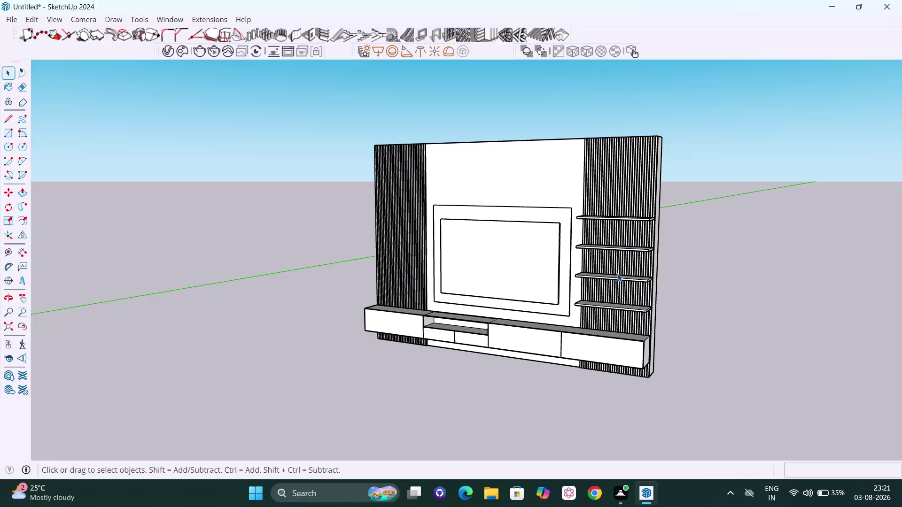
Navigate to the TV frame, select it, and show it alone with Isolate/Reveal.
scroll(up, 3)
scroll(up, 3)
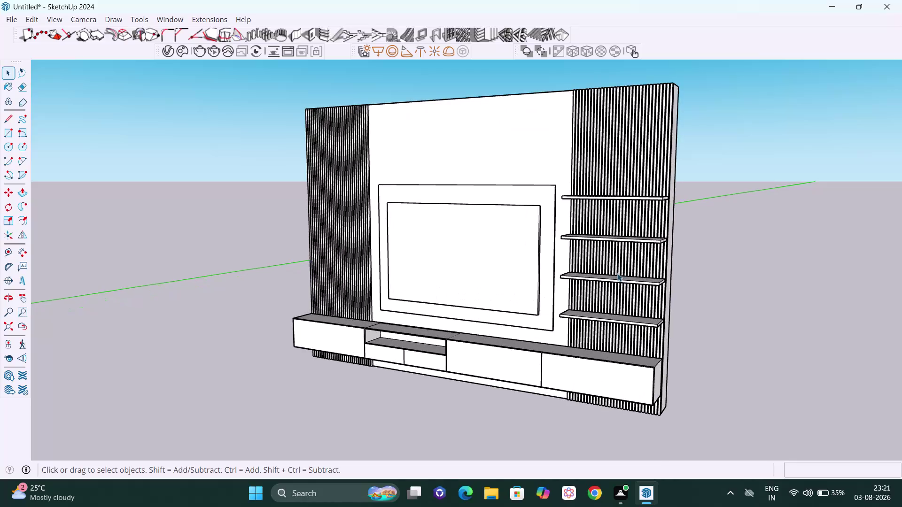
scroll(down, 3)
scroll(down, 3)
middle_drag(634, 286, 600, 292)
scroll(down, 3)
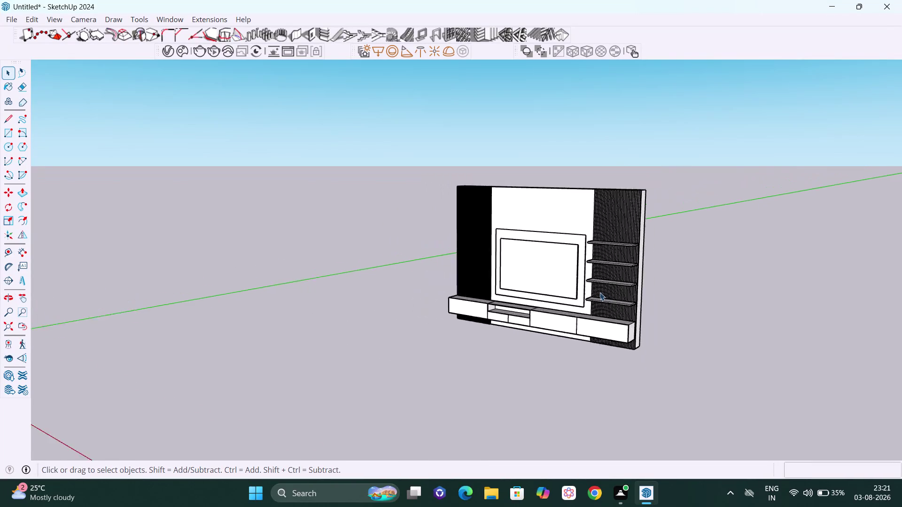
scroll(down, 3)
middle_drag(615, 337, 650, 342)
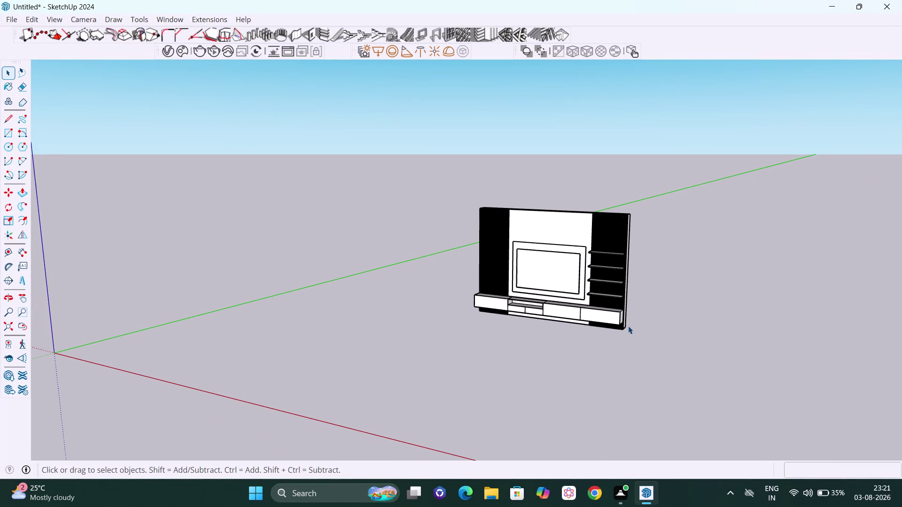
scroll(up, 3)
scroll(up, 3)
scroll(up, 3)
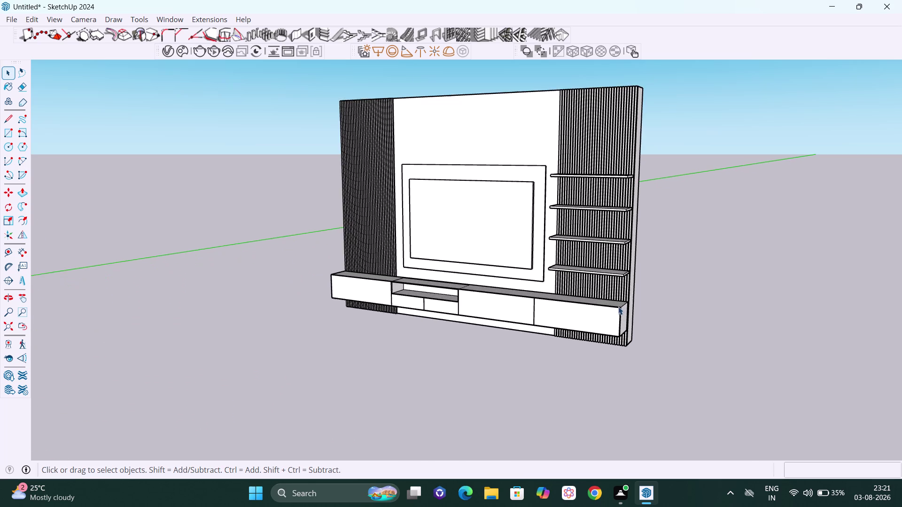
scroll(up, 3)
middle_drag(616, 308, 522, 266)
scroll(down, 3)
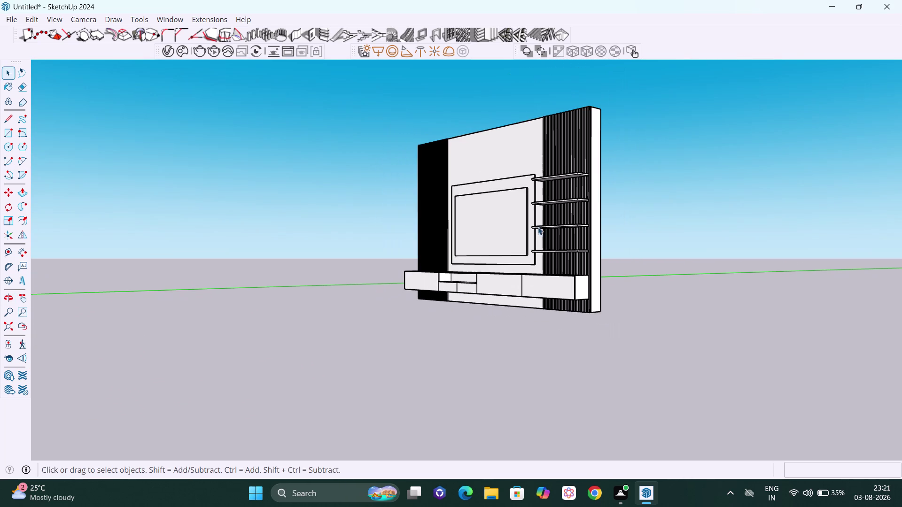
key(h)
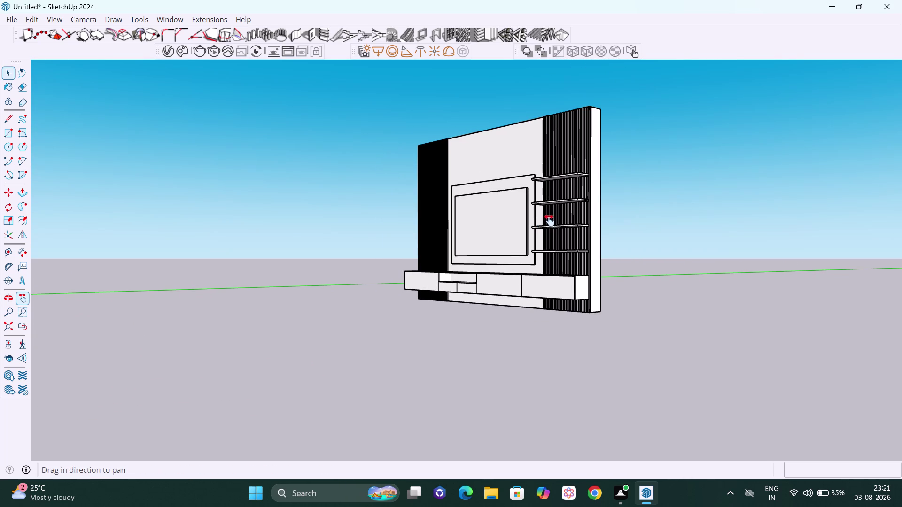
drag(549, 219, 588, 269)
scroll(up, 3)
scroll(up, 3)
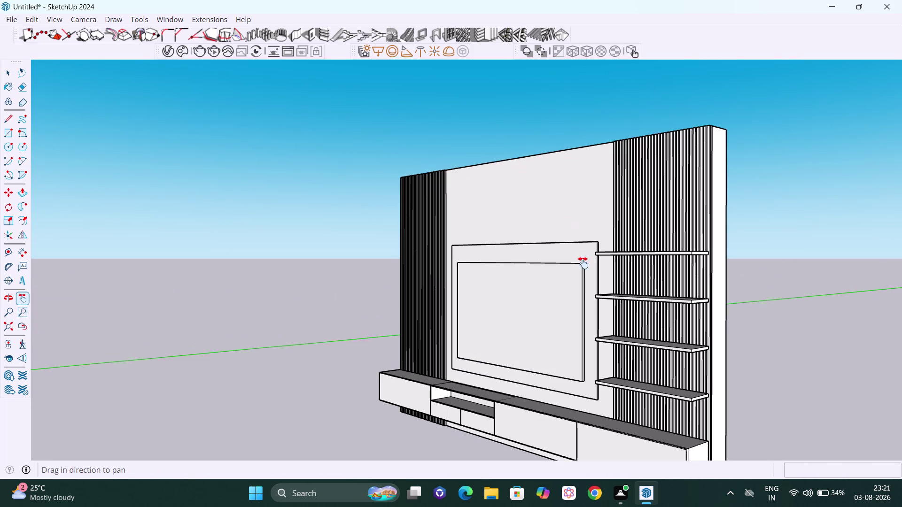
middle_drag(580, 264, 555, 261)
scroll(down, 3)
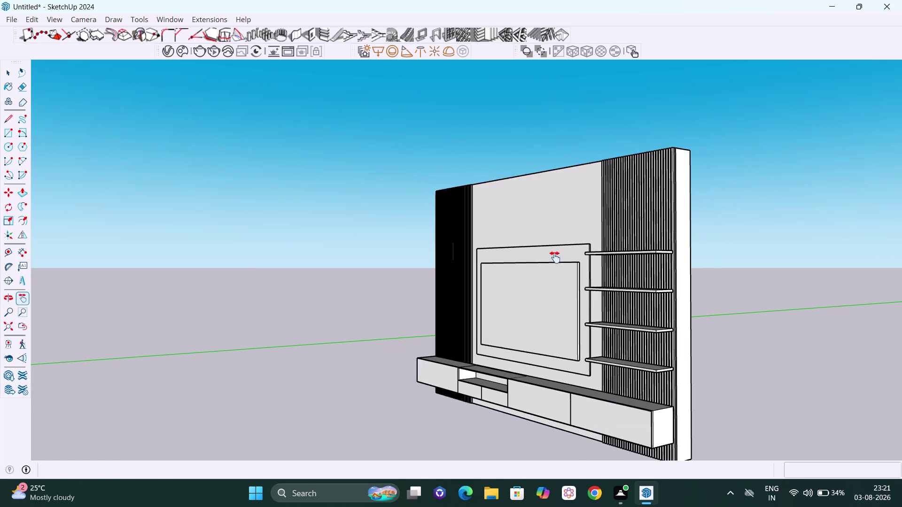
middle_drag(554, 258, 652, 318)
drag(521, 259, 634, 314)
scroll(up, 3)
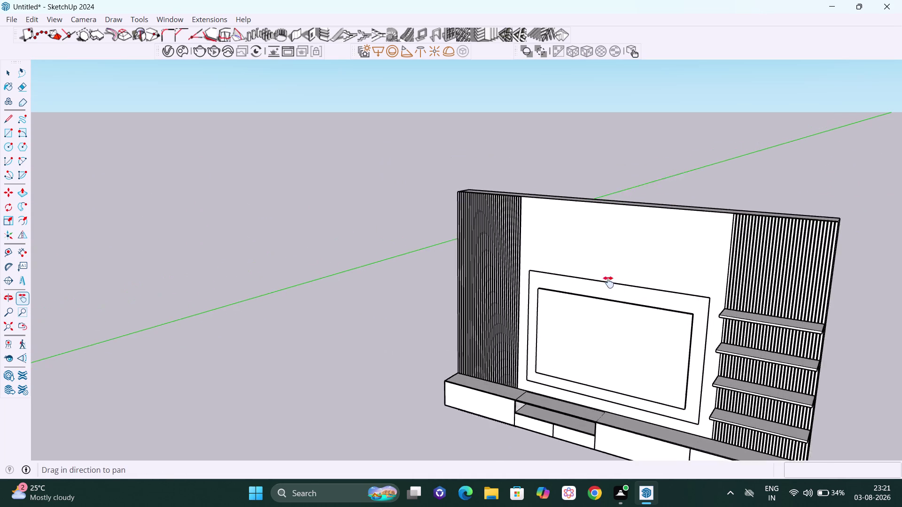
scroll(up, 3)
scroll(up, 3)
middle_drag(580, 288, 686, 336)
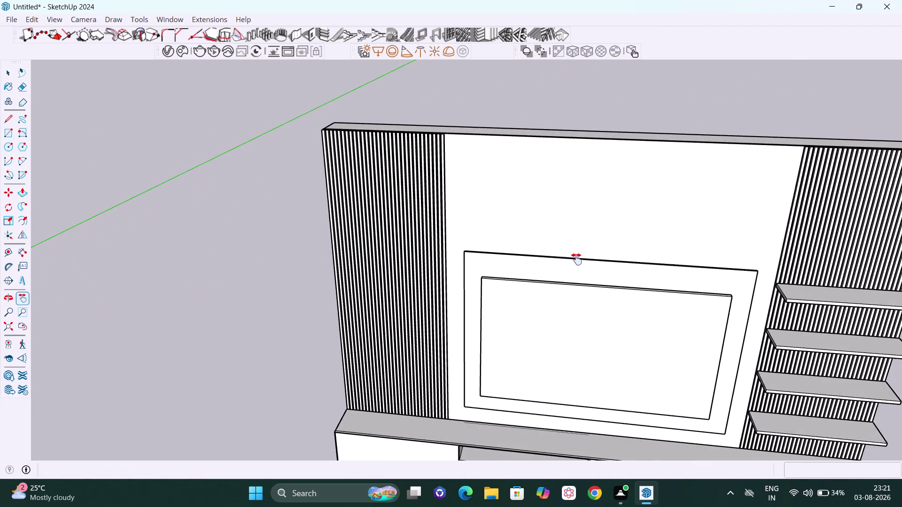
middle_drag(576, 259, 647, 328)
scroll(up, 3)
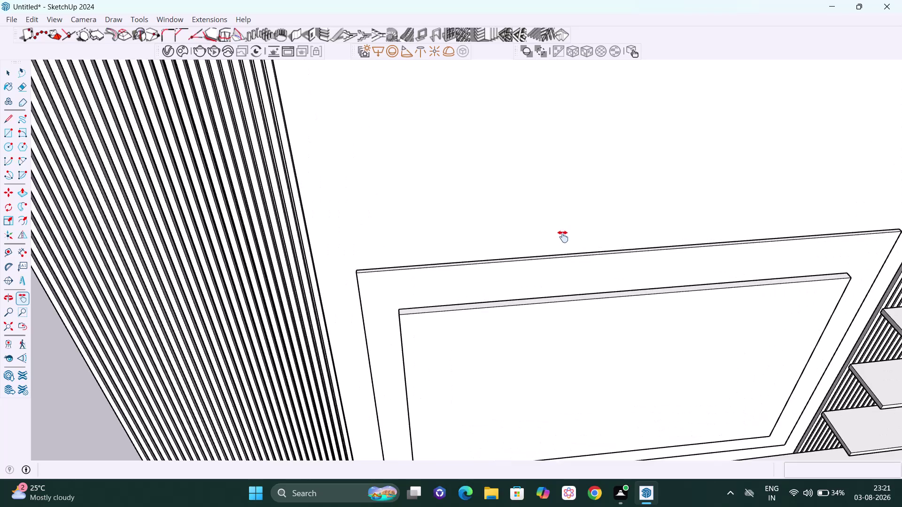
middle_drag(576, 245, 555, 284)
key(space)
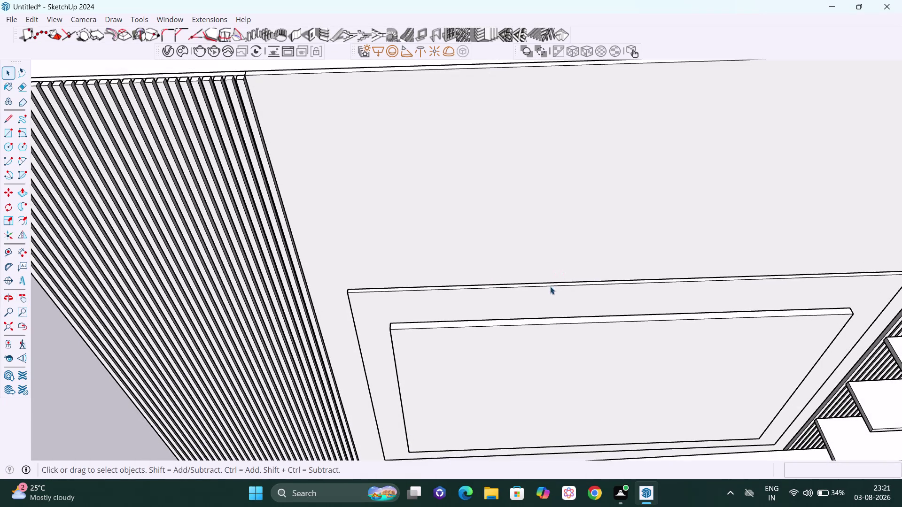
click(550, 287)
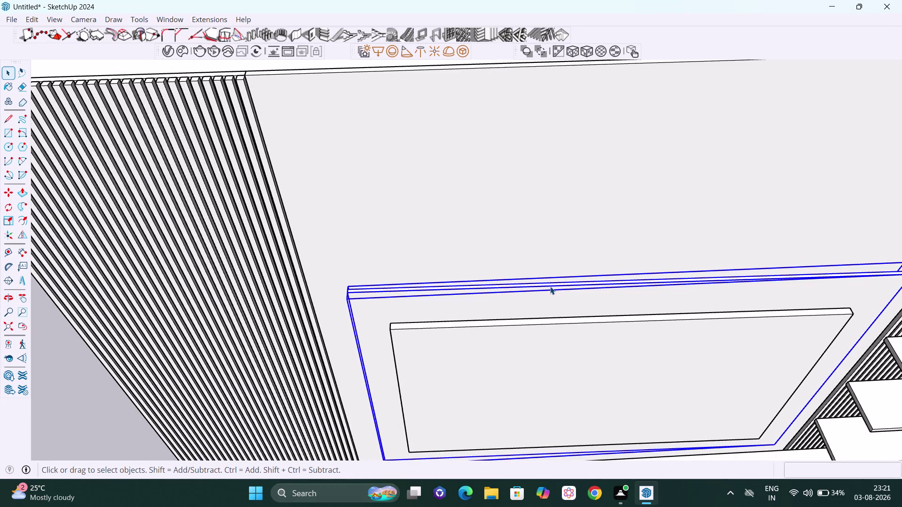
right_click(550, 286)
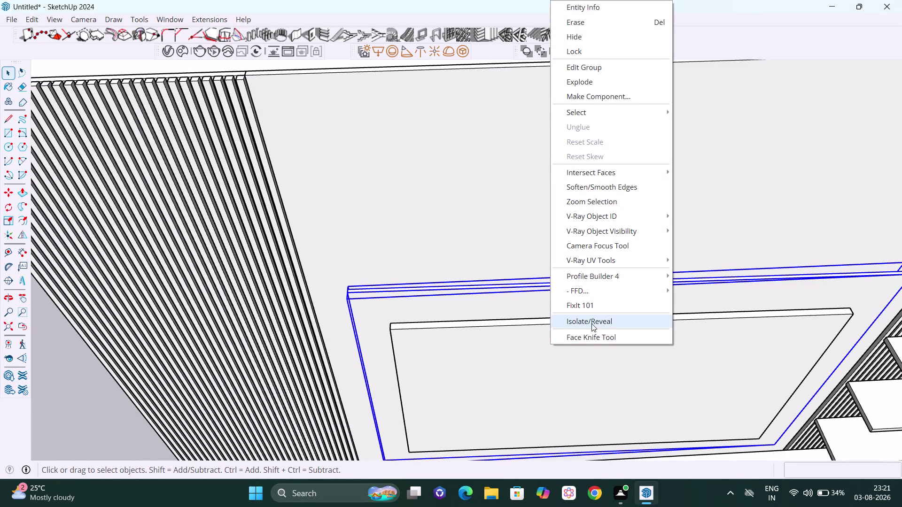
click(592, 323)
Orbit around the isolated frame's layered edges, undoing an accidental erase of the frame.
middle_drag(555, 301, 611, 319)
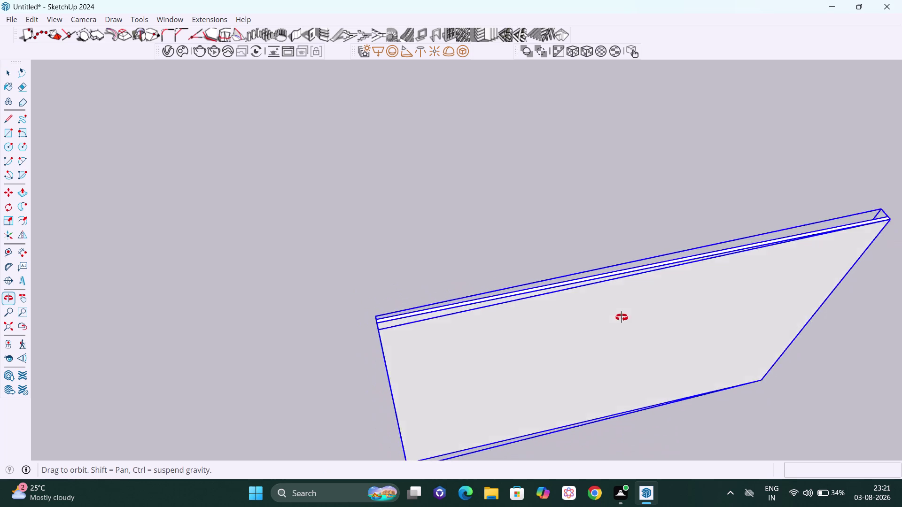
middle_drag(610, 319, 901, 287)
scroll(up, 3)
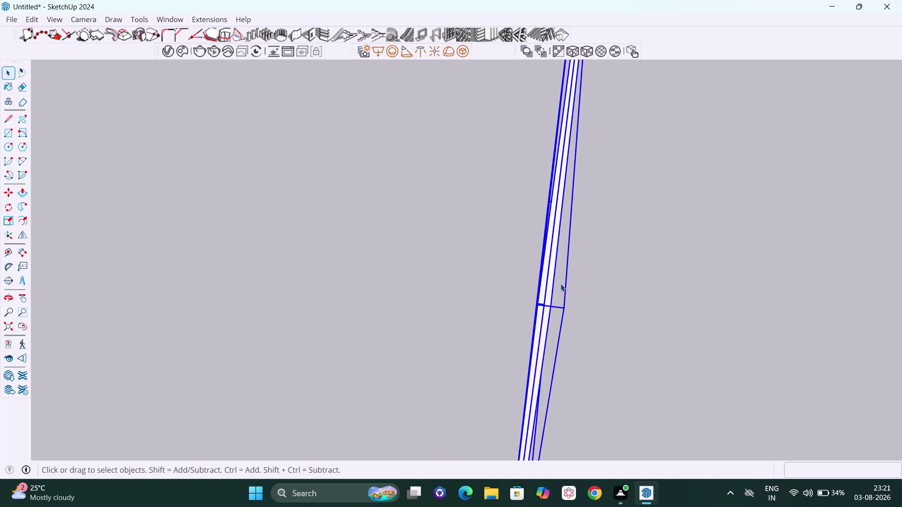
click(636, 295)
scroll(up, 3)
middle_drag(548, 316, 643, 305)
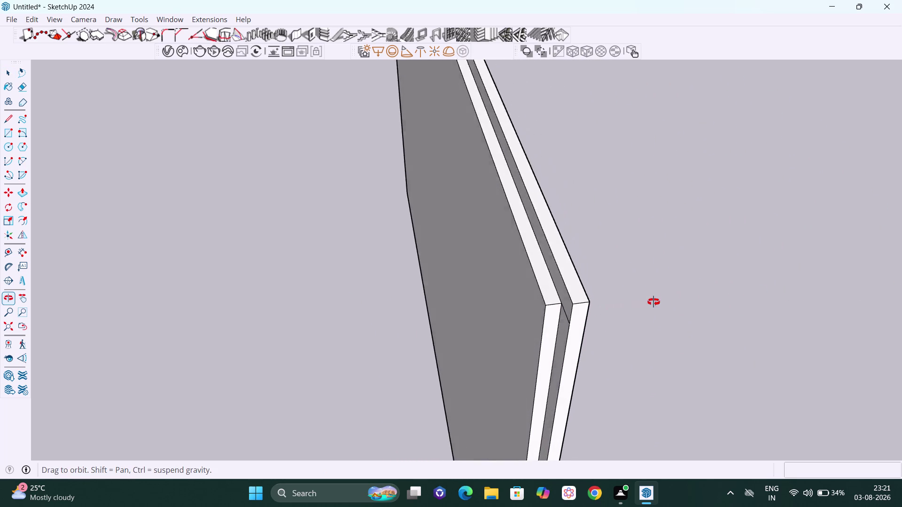
middle_drag(642, 305, 679, 297)
scroll(up, 3)
middle_drag(560, 314, 597, 297)
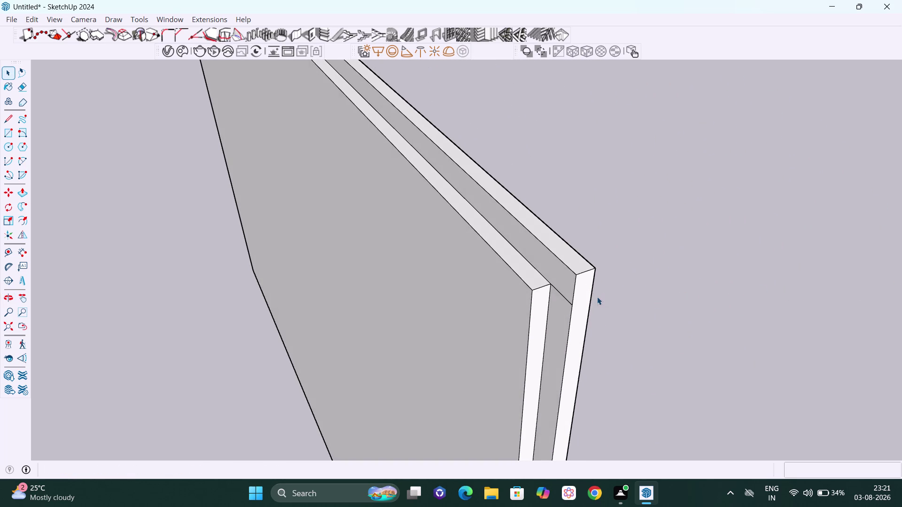
scroll(up, 3)
key(e)
drag(568, 296, 567, 301)
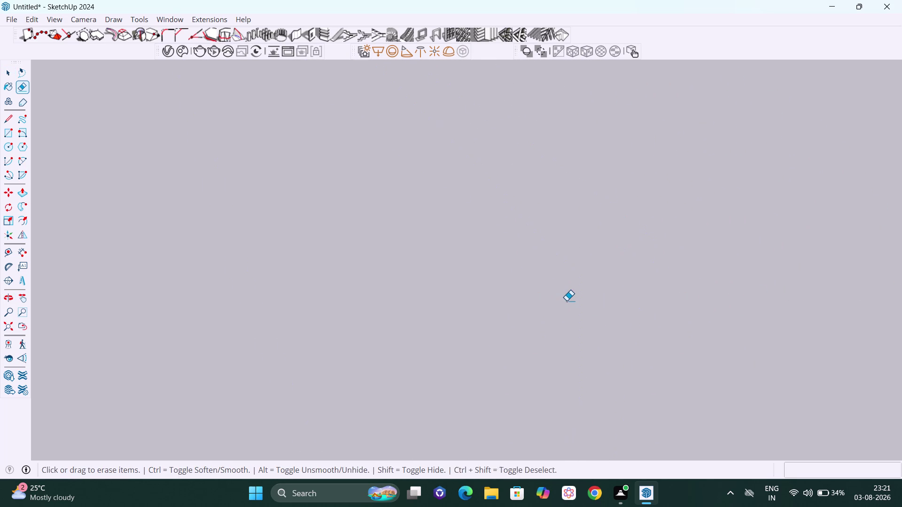
key(ctrl+z)
key(space)
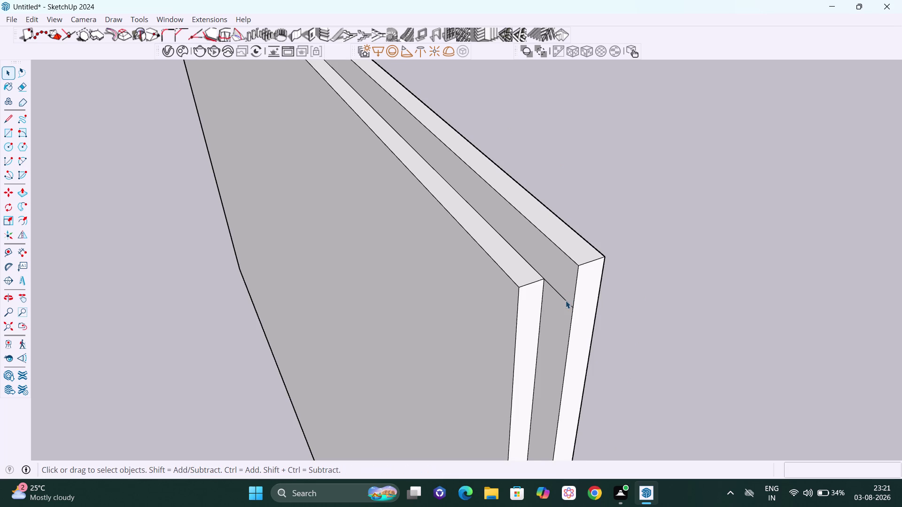
Open the TV frame group for editing and delete a selected edge.
click(565, 300)
double_click(566, 301)
click(566, 301)
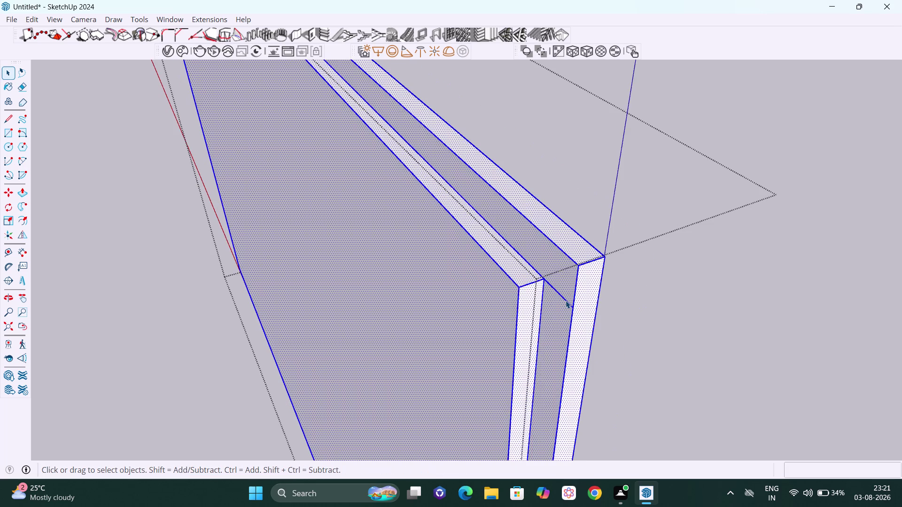
double_click(566, 300)
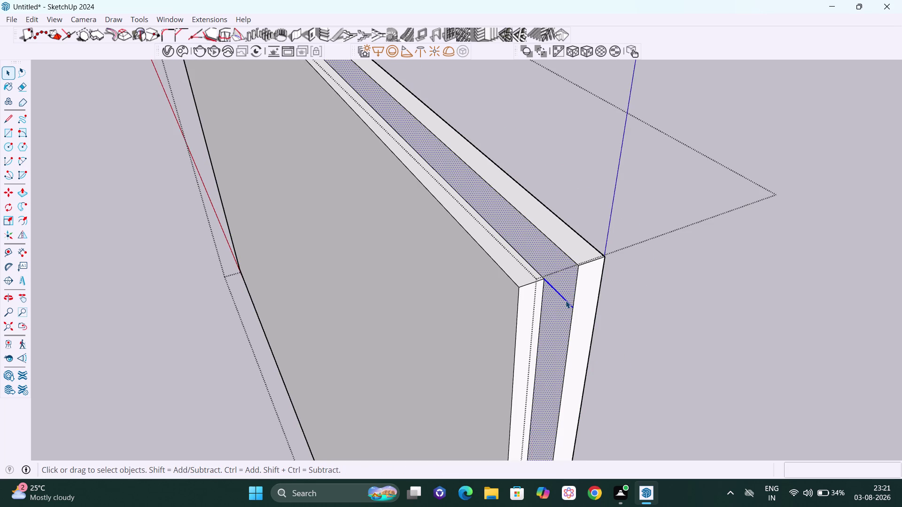
click(636, 299)
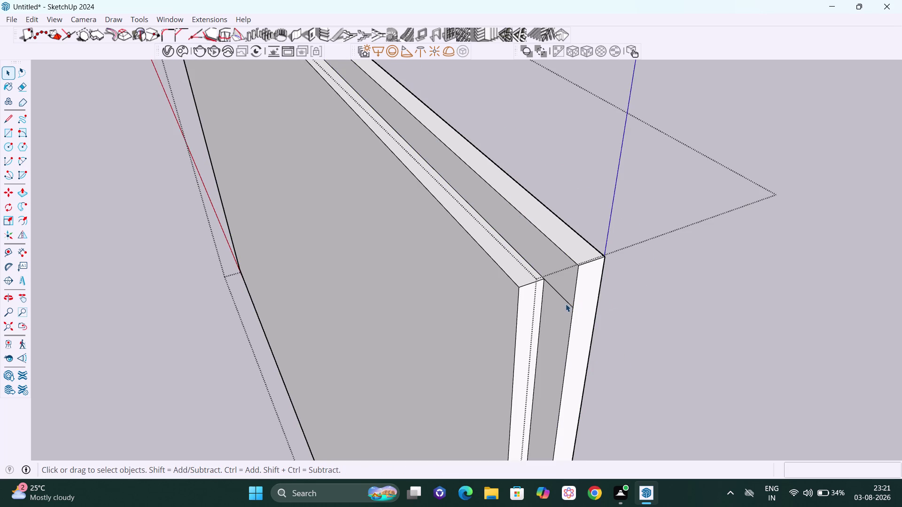
click(565, 301)
key(Delete)
Zoom in close on the frame's top-left corner.
scroll(down, 3)
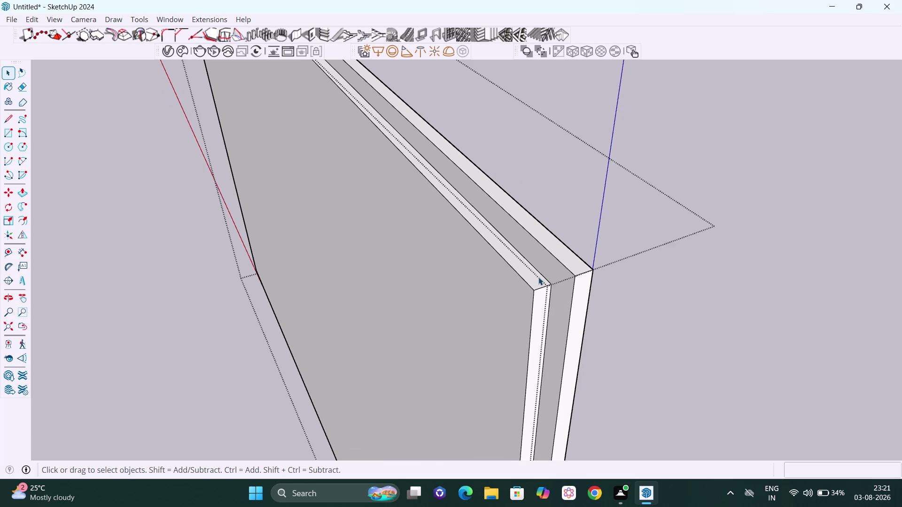
scroll(down, 3)
middle_drag(444, 300, 540, 248)
scroll(down, 3)
scroll(down, 3)
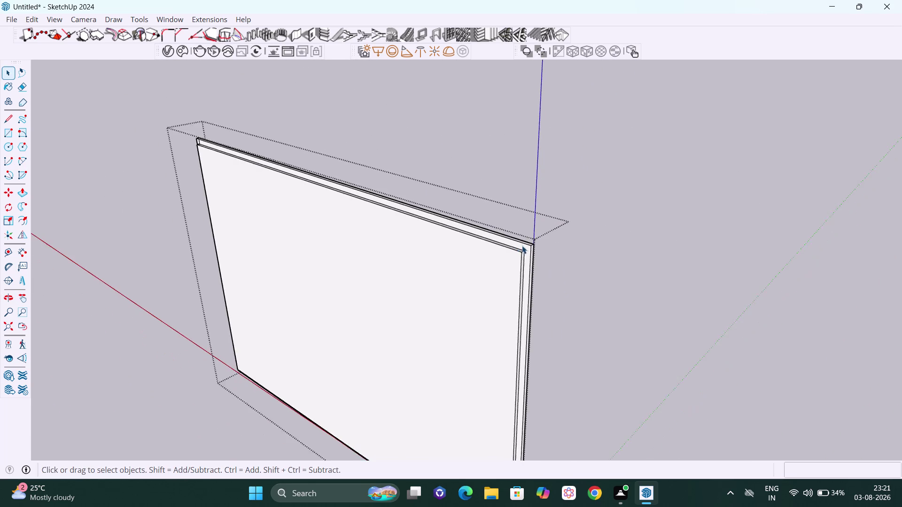
middle_drag(408, 277, 446, 276)
key(h)
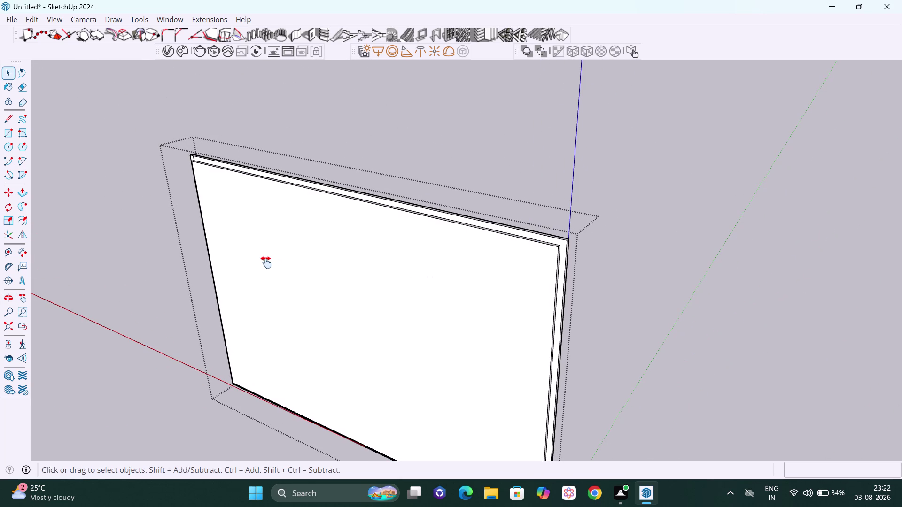
drag(264, 247, 462, 282)
scroll(up, 3)
scroll(up, 3)
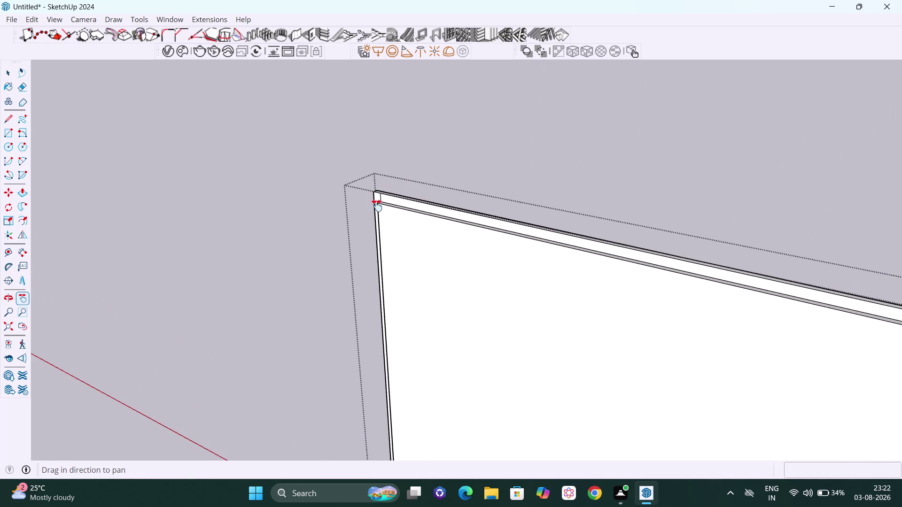
middle_drag(380, 212, 456, 213)
scroll(up, 3)
scroll(up, 3)
scroll(up, 3)
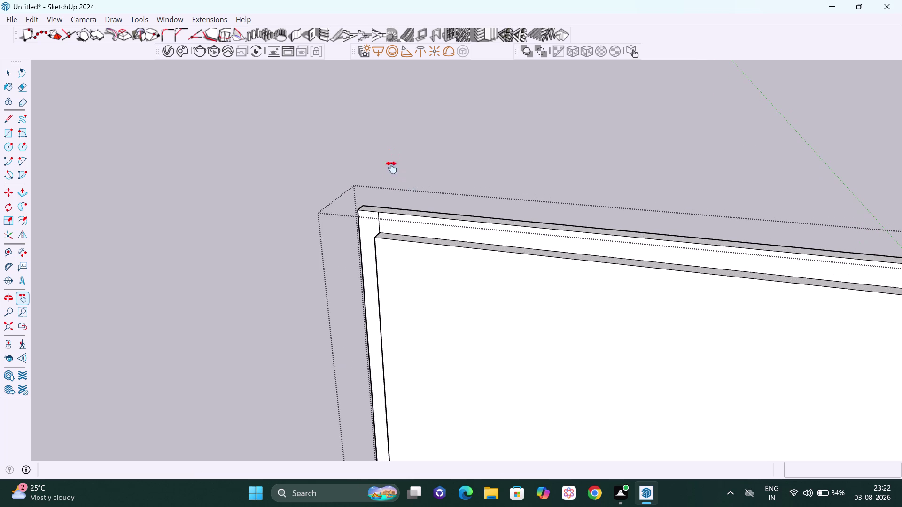
scroll(up, 3)
scroll(up, 3)
middle_drag(377, 233, 392, 233)
scroll(up, 3)
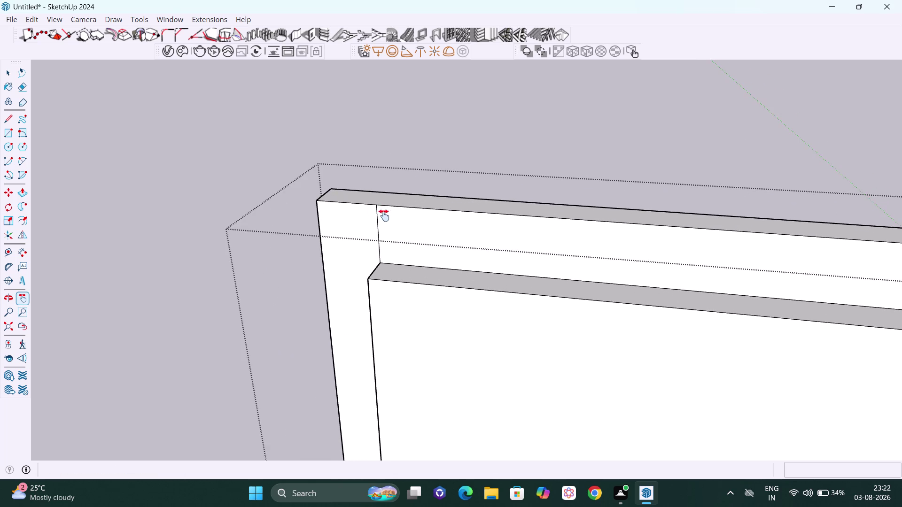
scroll(up, 3)
Delete the stray dividing edge at the frame's top-left corner.
key(Escape)
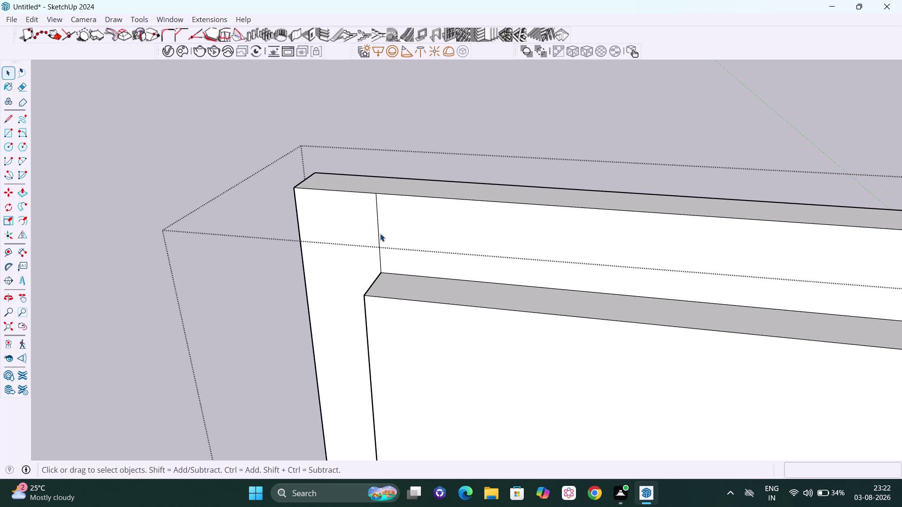
click(376, 229)
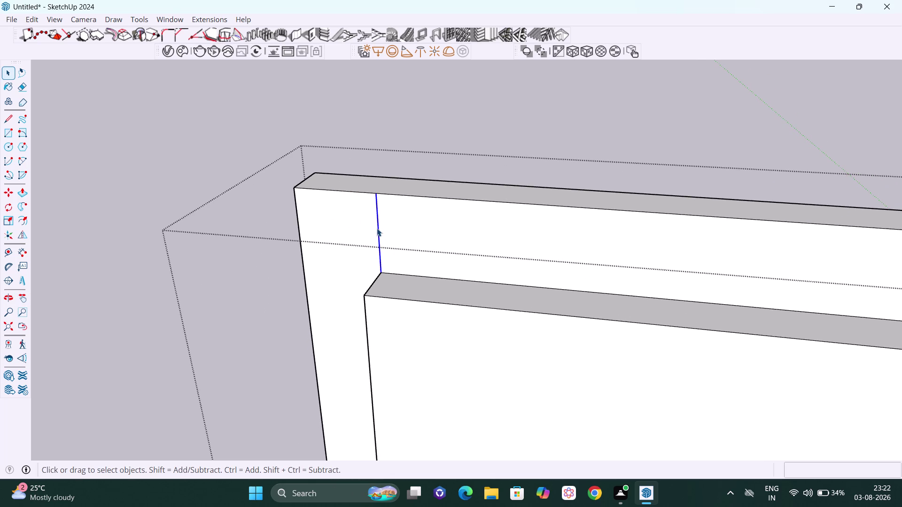
key(Delete)
scroll(down, 3)
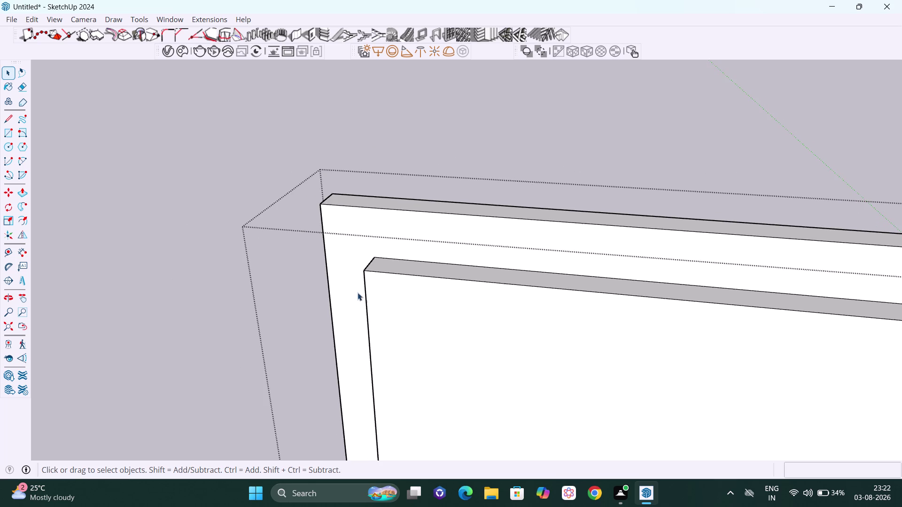
middle_drag(378, 313, 535, 245)
scroll(down, 3)
scroll(down, 3)
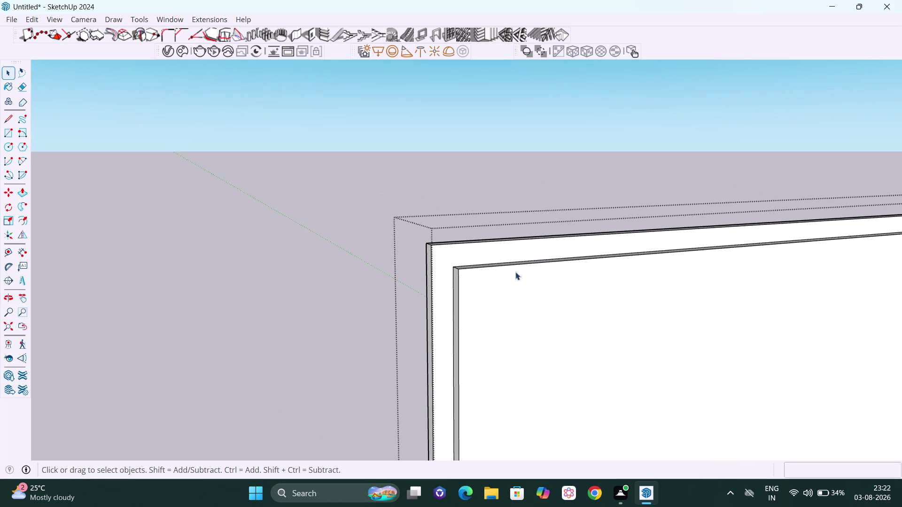
Pan down to the bottom-left corner and delete its stray edge.
key(h)
drag(552, 372, 471, 180)
scroll(down, 3)
drag(480, 329, 413, 106)
scroll(down, 3)
drag(434, 363, 409, 175)
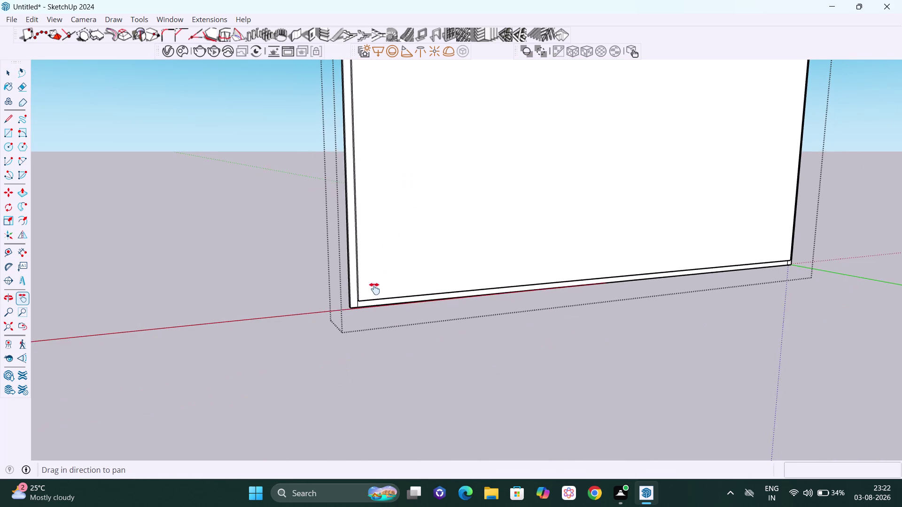
scroll(up, 3)
scroll(up, 3)
middle_drag(366, 306, 348, 284)
scroll(up, 3)
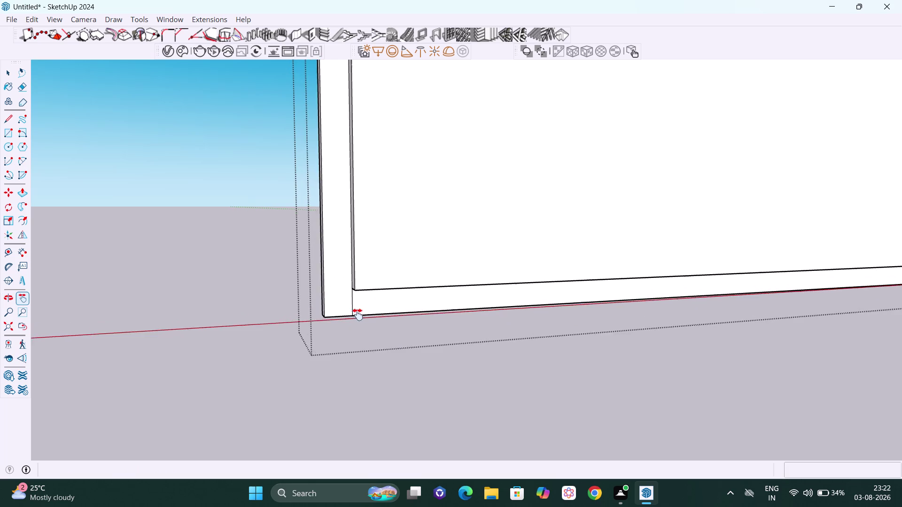
scroll(up, 3)
scroll(up, 3)
middle_drag(357, 326, 383, 327)
scroll(up, 3)
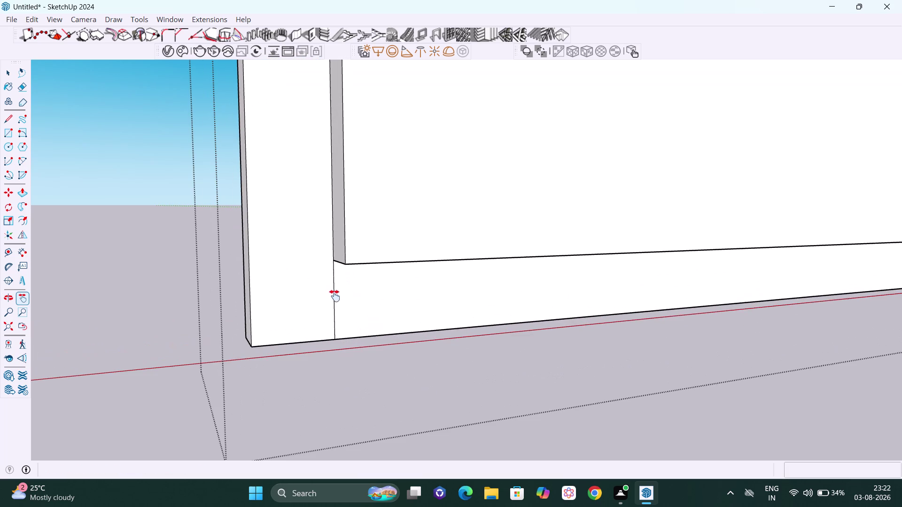
key(Escape)
click(334, 300)
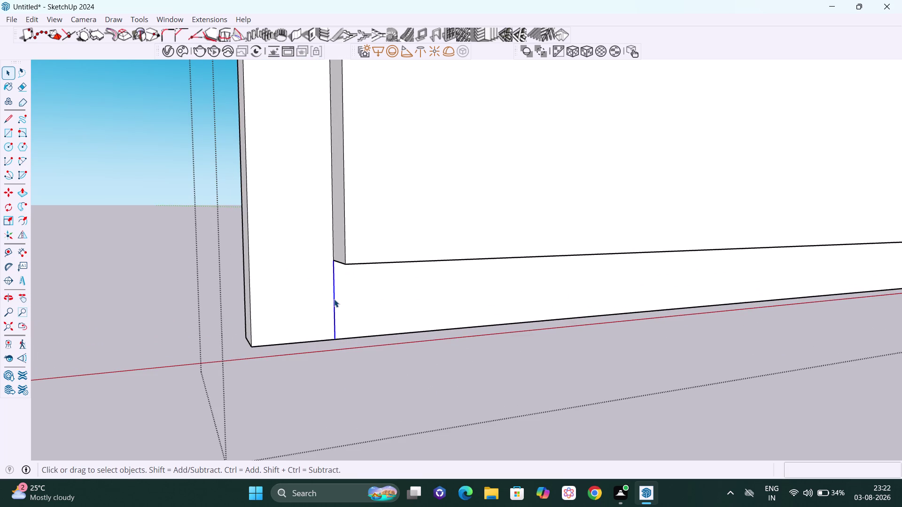
key(Delete)
Pan to the bottom-right corner, delete its stray edge, then orbit to the panel's back.
scroll(down, 3)
scroll(down, 3)
key(h)
drag(466, 278, 334, 268)
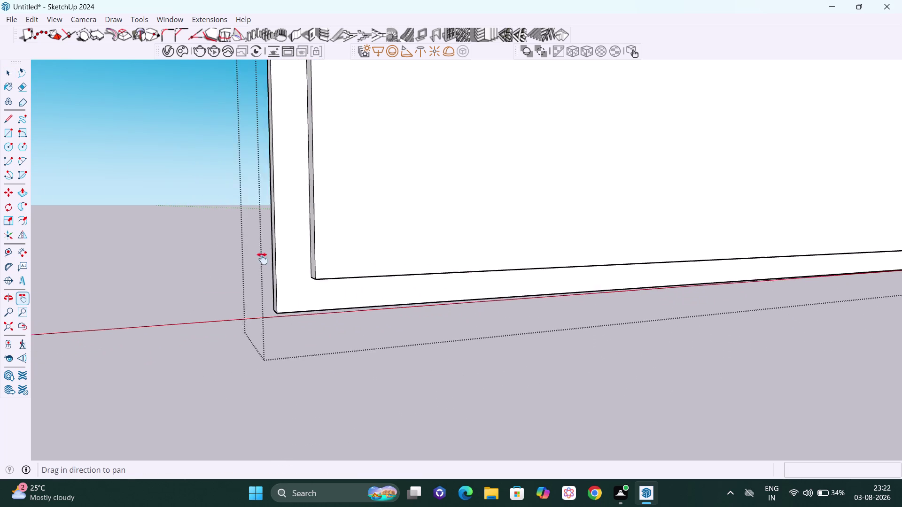
drag(334, 268, 123, 237)
scroll(down, 3)
drag(421, 231, 0, 272)
scroll(down, 3)
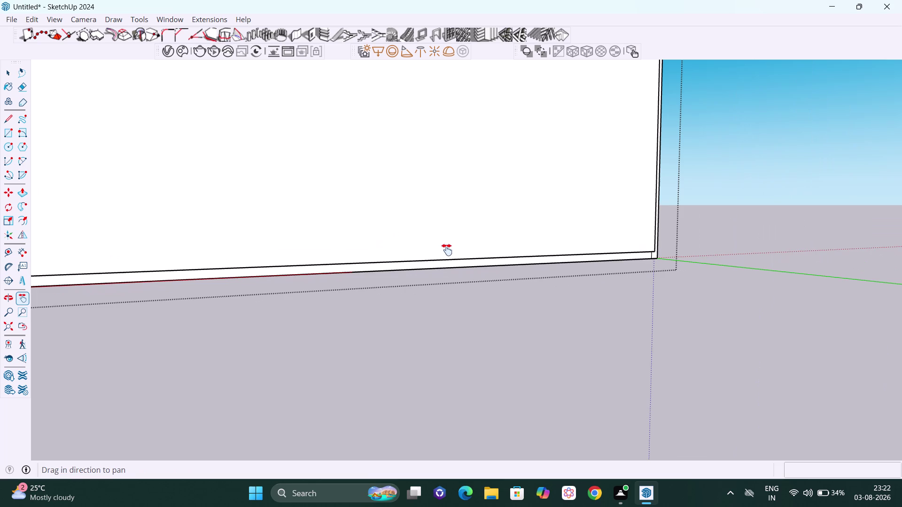
drag(459, 249, 244, 310)
middle_drag(393, 296, 248, 286)
scroll(up, 3)
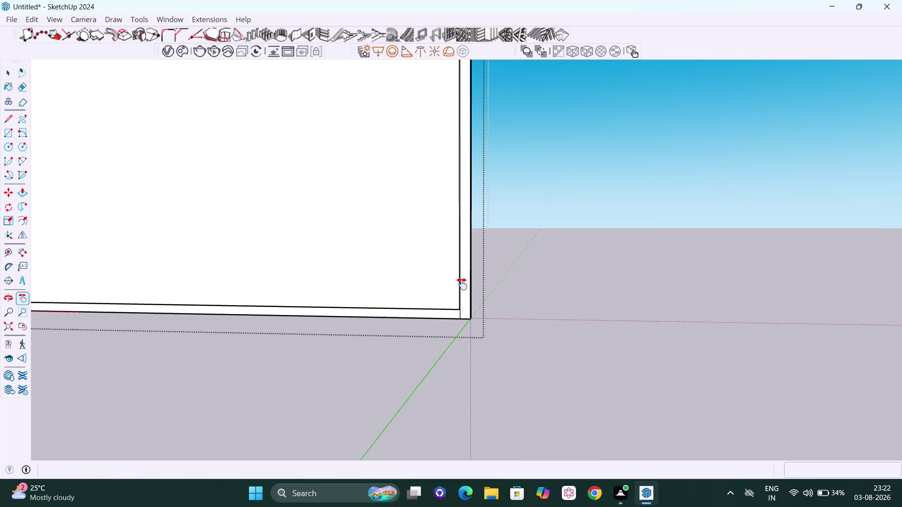
scroll(up, 3)
scroll(up, 3)
middle_drag(459, 348, 408, 326)
scroll(up, 3)
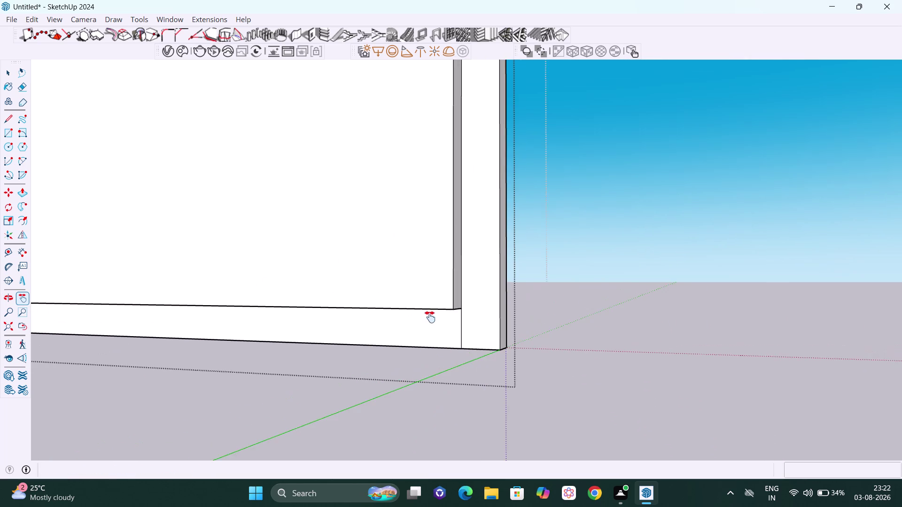
scroll(up, 3)
middle_drag(461, 352, 476, 347)
scroll(up, 3)
scroll(up, 3)
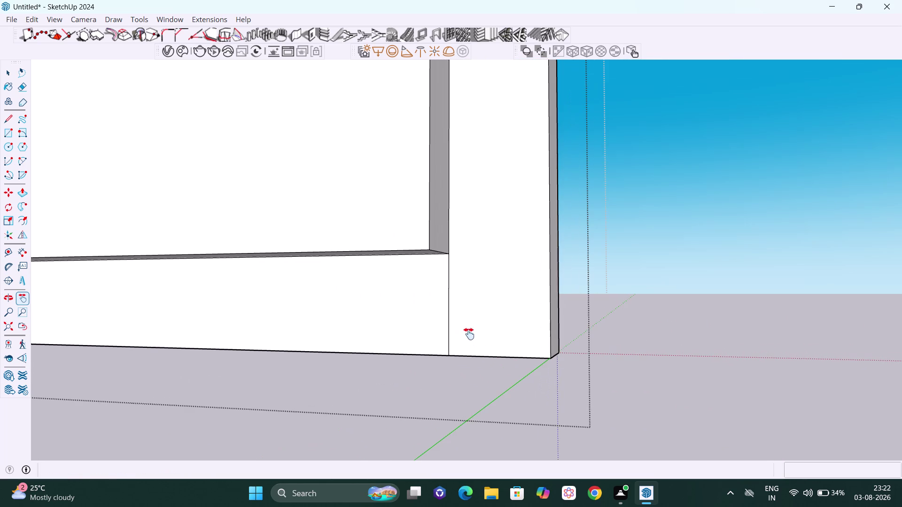
key(Escape)
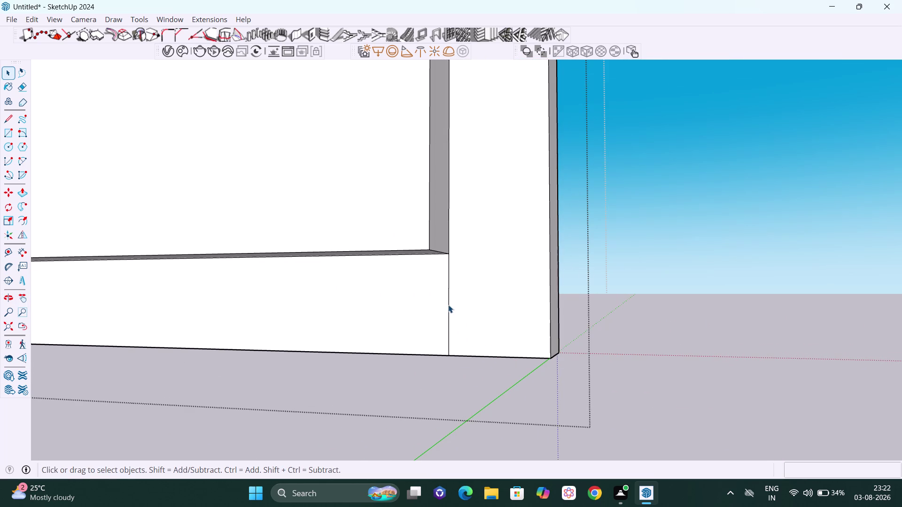
click(448, 305)
key(Delete)
scroll(down, 3)
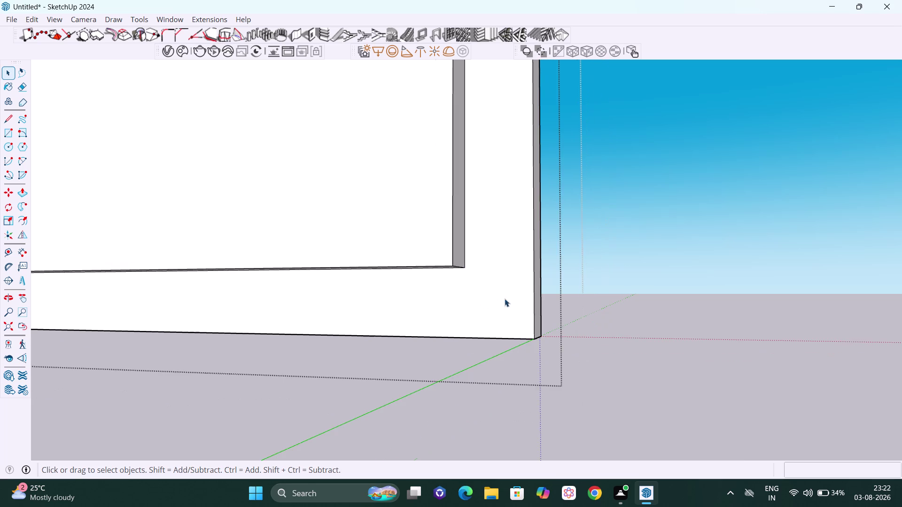
middle_drag(552, 292, 329, 313)
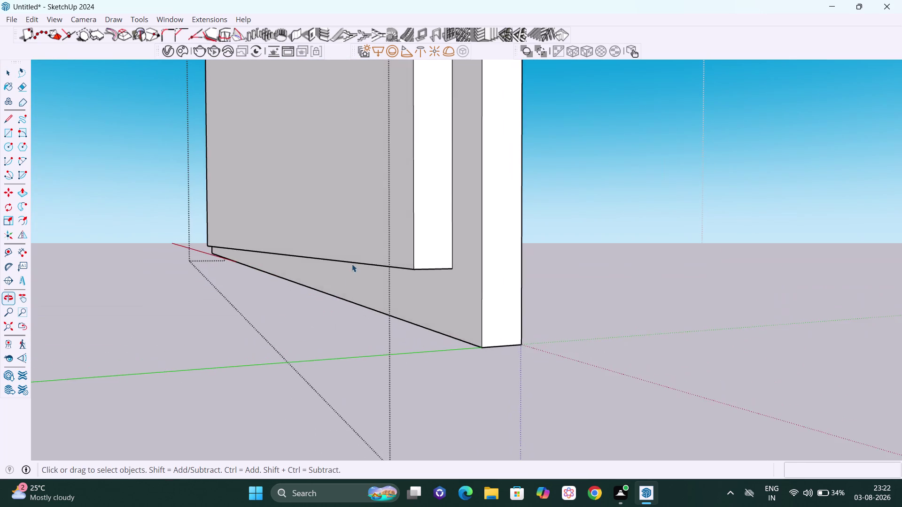
scroll(down, 3)
key(h)
drag(363, 214, 484, 391)
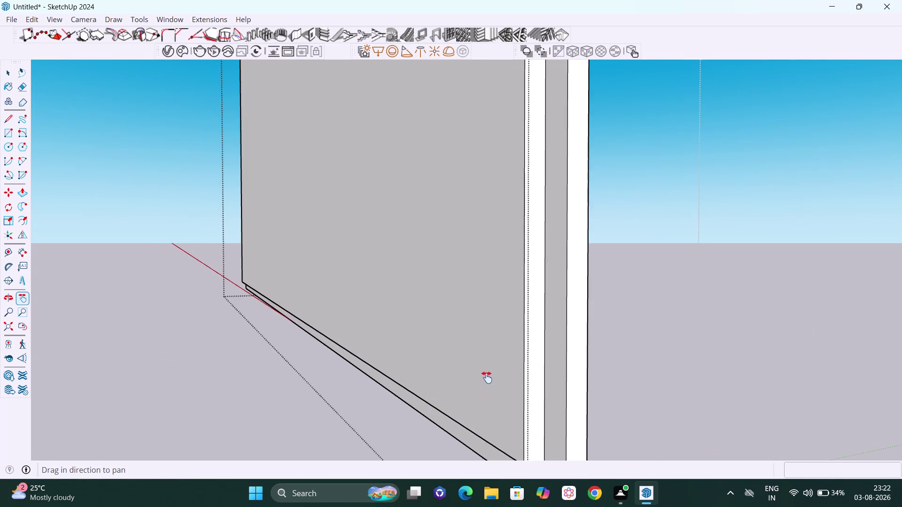
scroll(down, 3)
scroll(down, 3)
drag(546, 273, 598, 434)
middle_drag(611, 371, 610, 370)
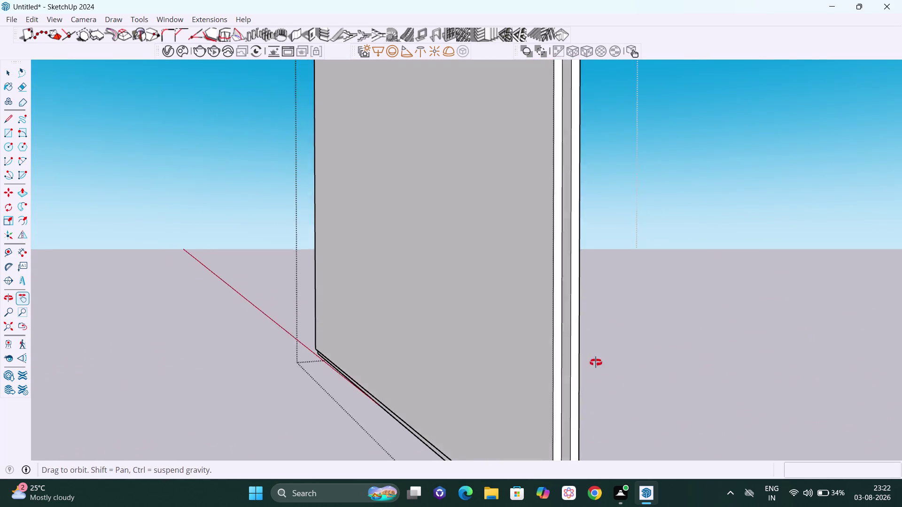
middle_drag(609, 369, 559, 348)
scroll(down, 3)
scroll(down, 3)
middle_drag(565, 329, 542, 324)
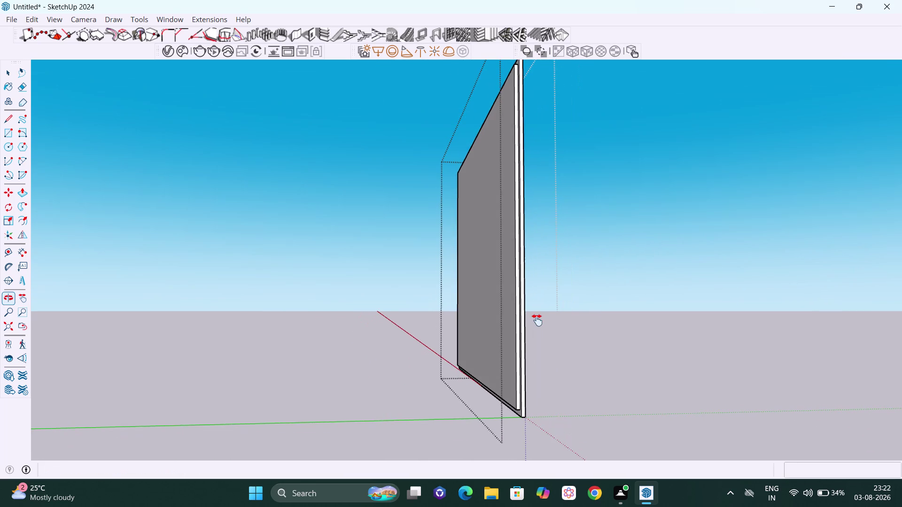
scroll(up, 3)
scroll(up, 3)
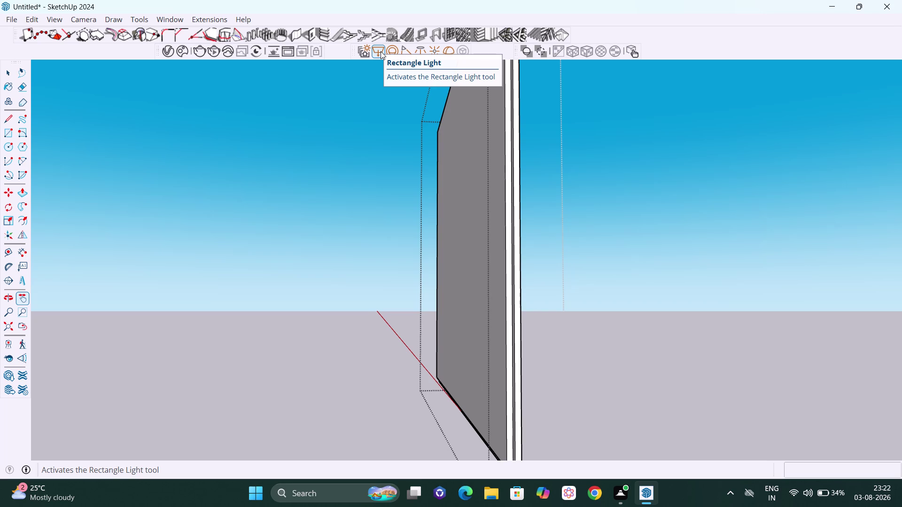
click(380, 51)
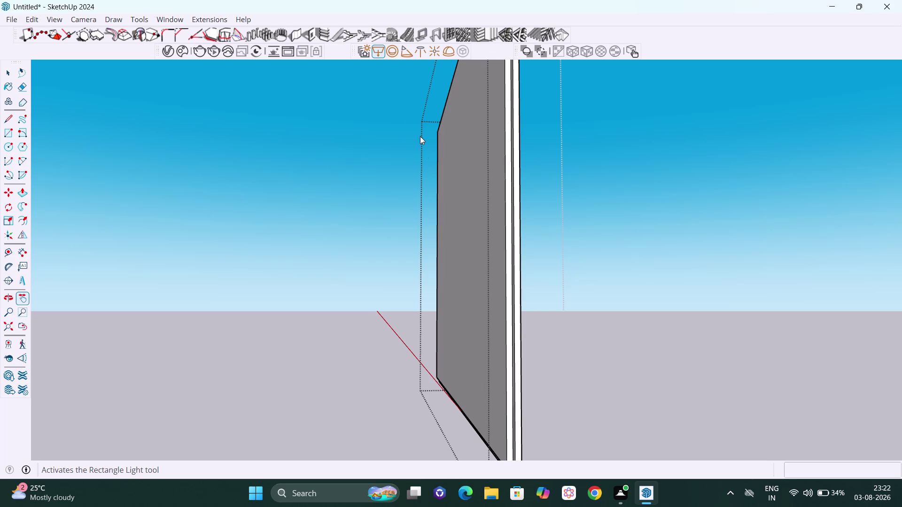
scroll(down, 3)
scroll(down, 3)
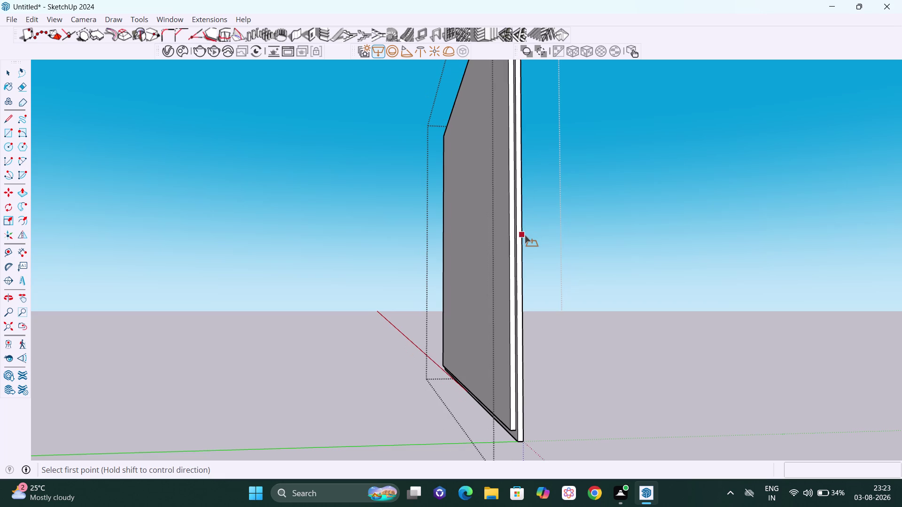
key(h)
drag(534, 183, 545, 251)
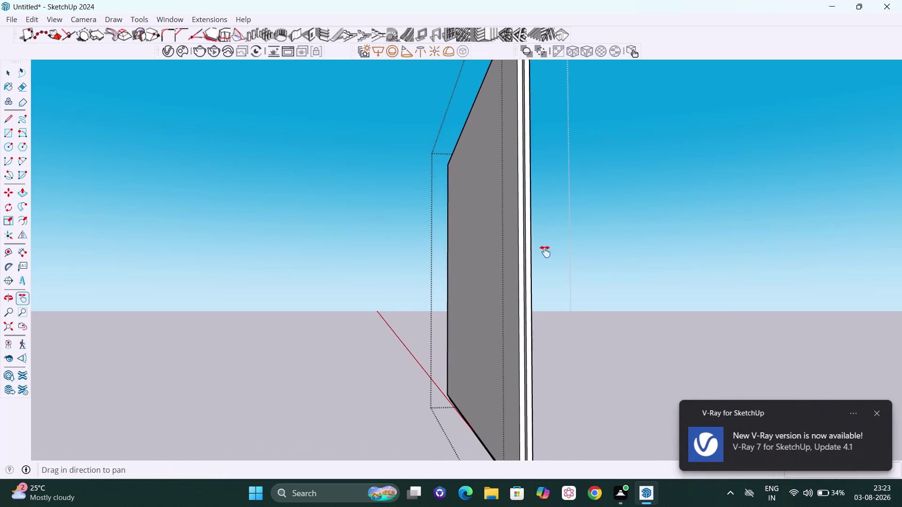
drag(545, 252, 545, 258)
drag(531, 170, 547, 274)
drag(544, 189, 547, 225)
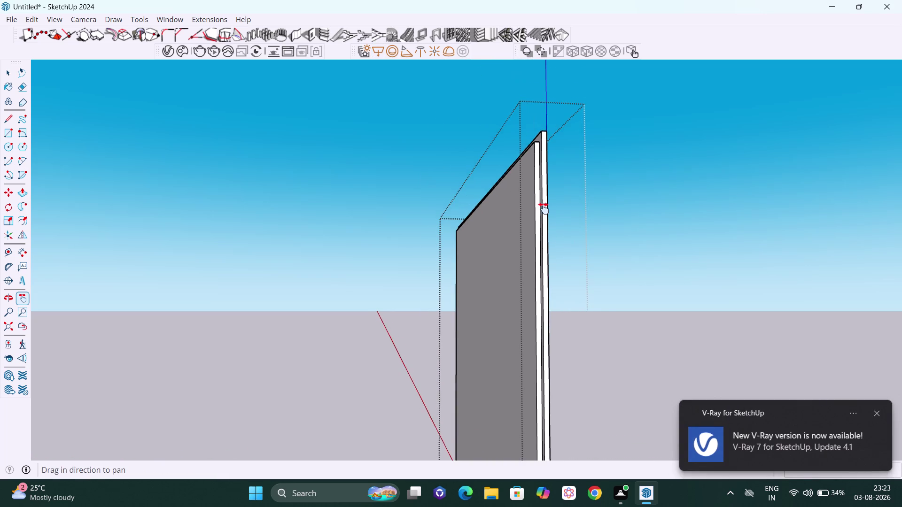
scroll(up, 3)
middle_drag(533, 166, 546, 225)
scroll(up, 3)
middle_drag(561, 141, 547, 162)
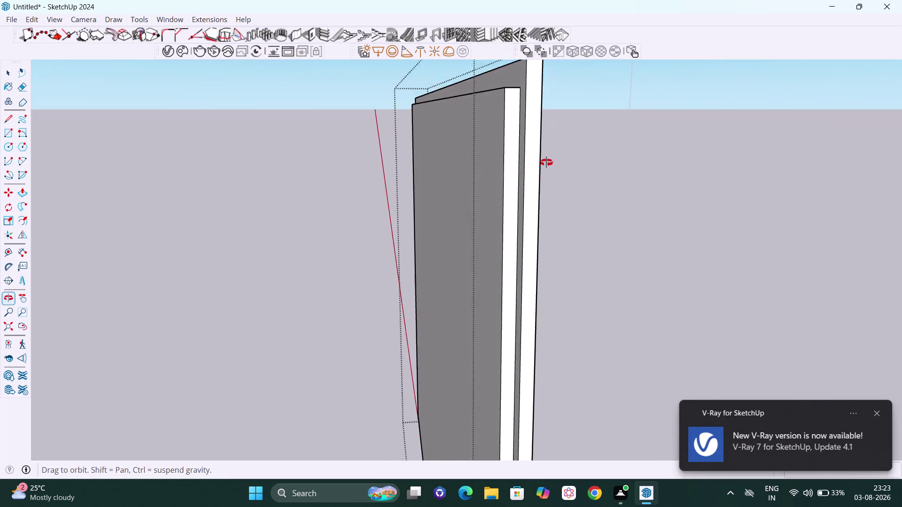
middle_drag(546, 162, 525, 204)
scroll(up, 3)
middle_drag(526, 103, 535, 109)
scroll(up, 3)
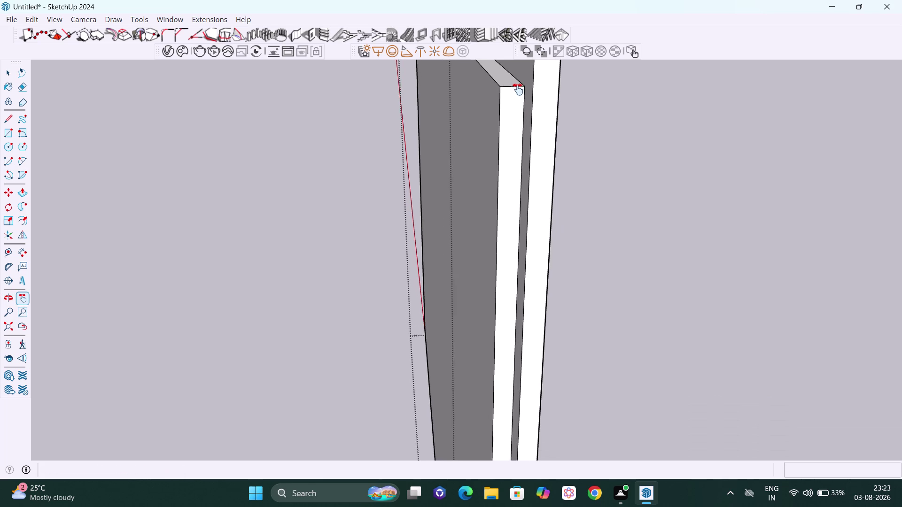
key(Escape)
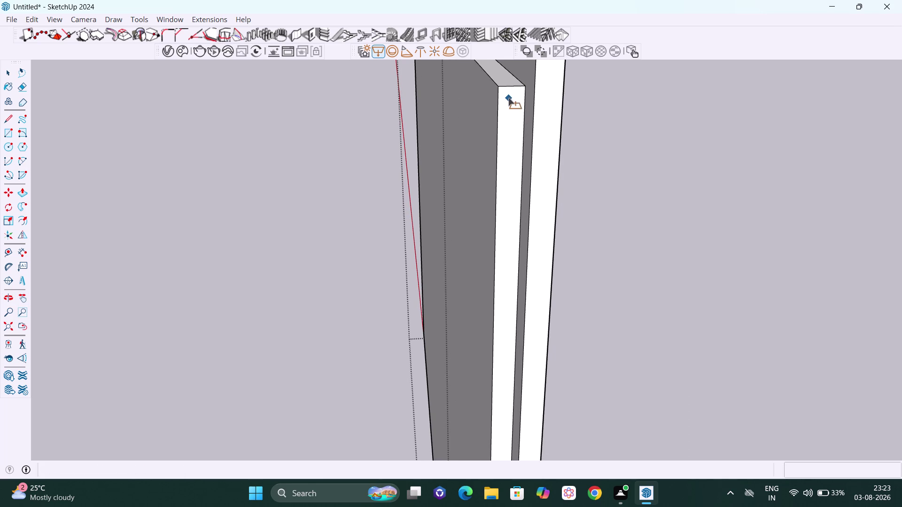
drag(498, 88, 501, 99)
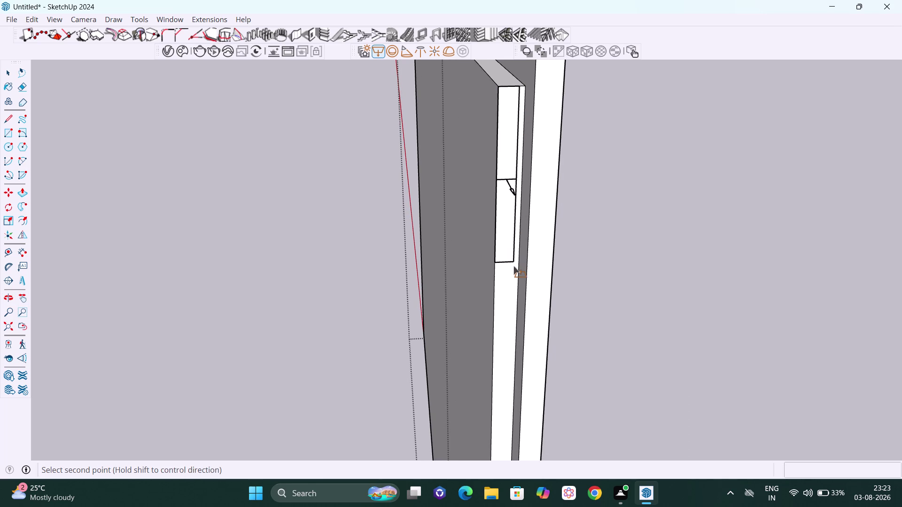
key(h)
drag(513, 269, 524, 167)
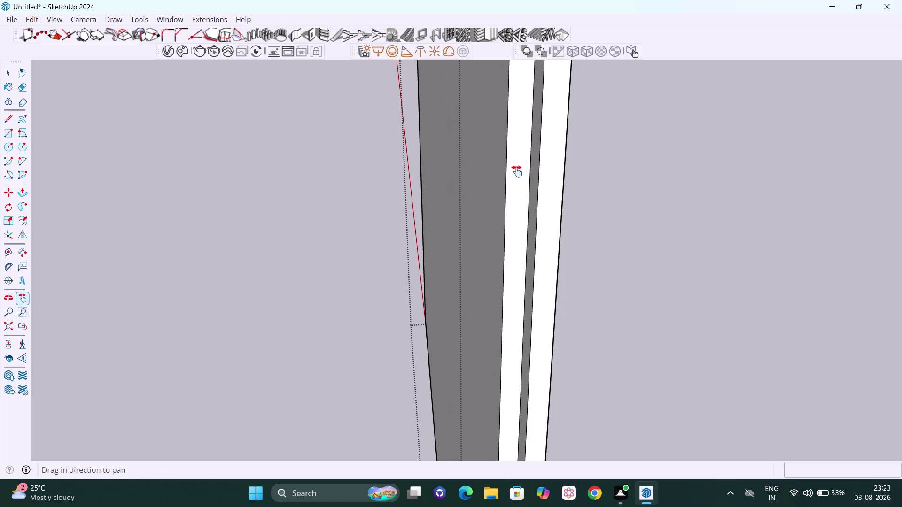
scroll(down, 3)
drag(525, 289, 556, 127)
scroll(down, 3)
middle_drag(549, 299, 580, 229)
drag(543, 293, 607, 117)
drag(610, 307, 596, 115)
drag(610, 296, 621, 91)
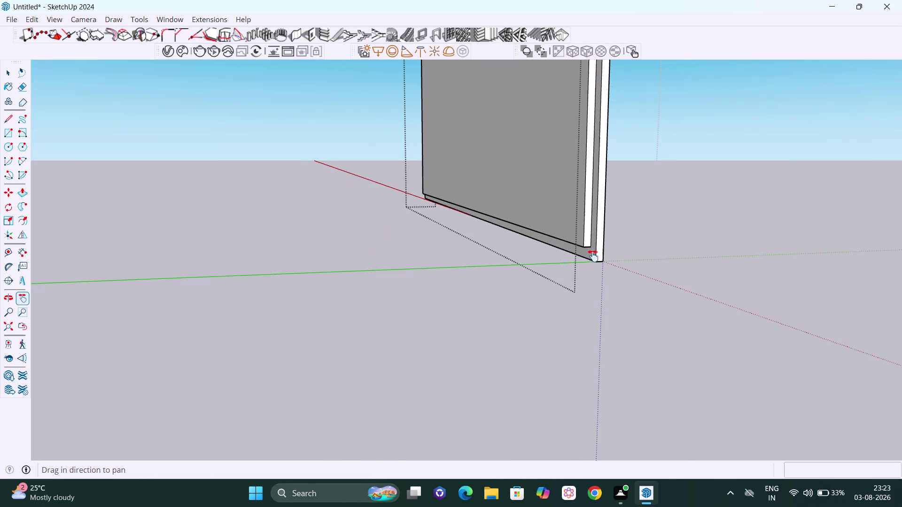
middle_drag(574, 241, 530, 226)
scroll(up, 3)
middle_drag(596, 251, 565, 239)
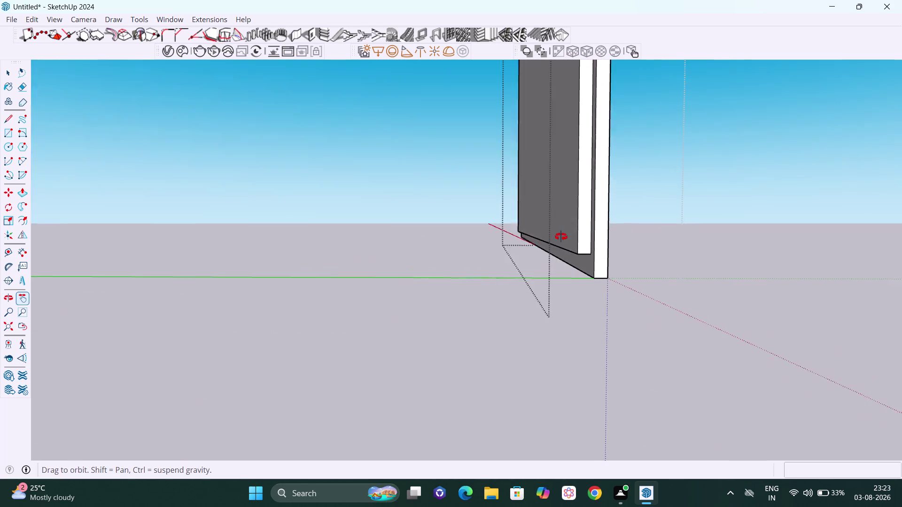
middle_drag(565, 238, 560, 236)
scroll(up, 3)
scroll(up, 3)
scroll(up, 3)
key(Escape)
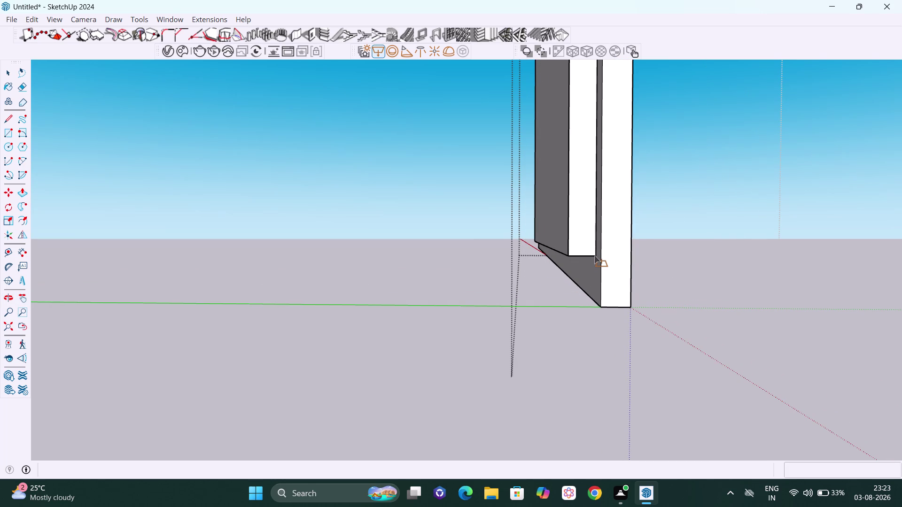
click(594, 256)
scroll(down, 3)
scroll(down, 3)
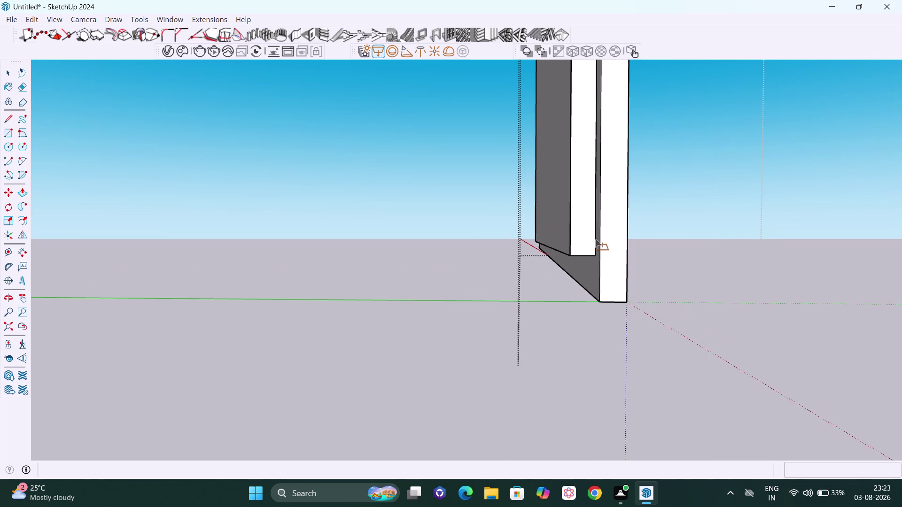
scroll(down, 3)
scroll(down, 3)
scroll(down, 3)
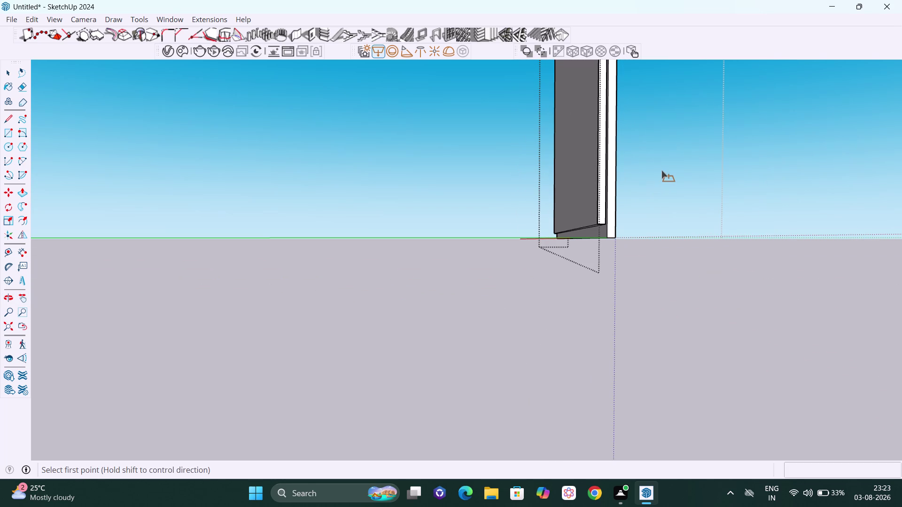
key(h)
drag(652, 116, 680, 362)
scroll(down, 3)
scroll(down, 3)
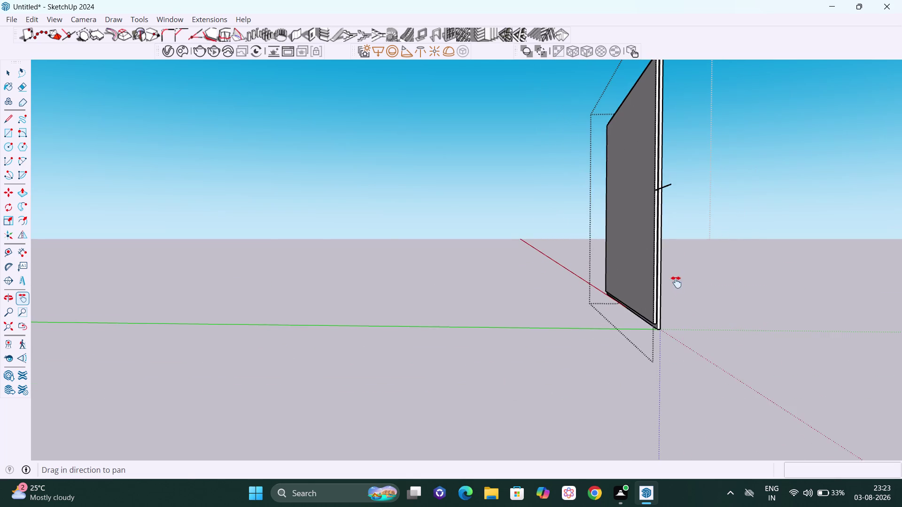
middle_drag(675, 282, 900, 300)
scroll(up, 3)
middle_drag(740, 227, 740, 325)
scroll(up, 3)
key(space)
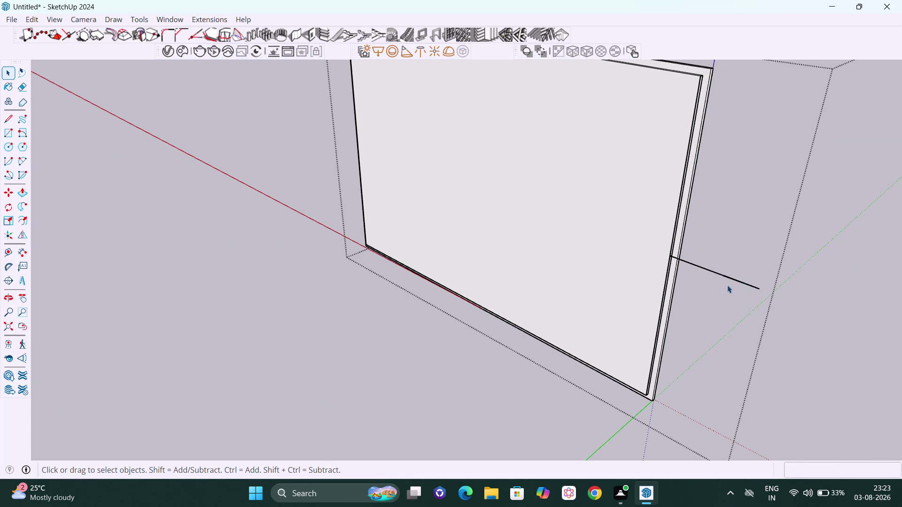
click(735, 279)
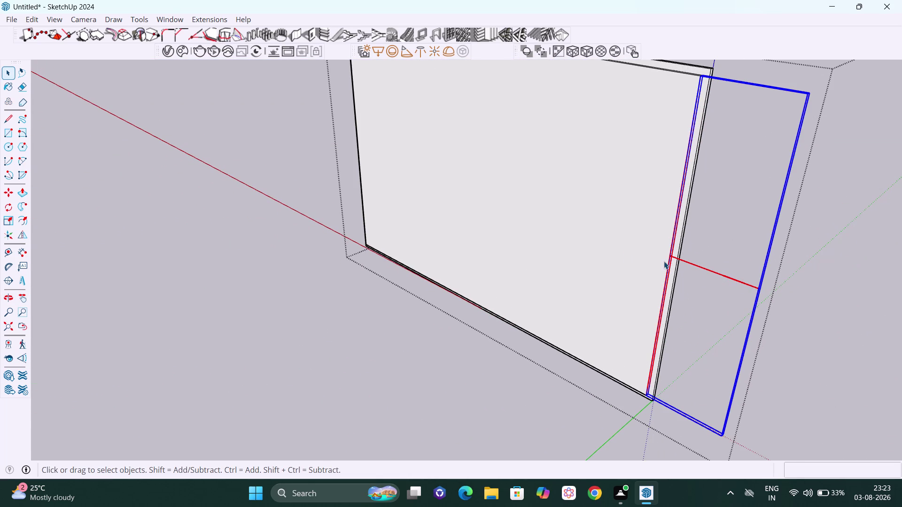
Preview the Flip tool's mirror planes on the side board, then cancel the flip.
middle_drag(709, 297, 383, 277)
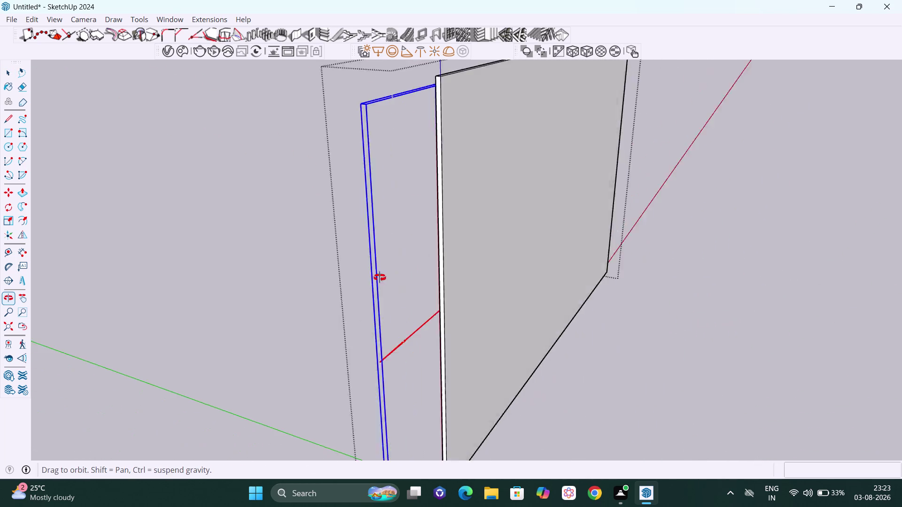
middle_drag(383, 278, 656, 286)
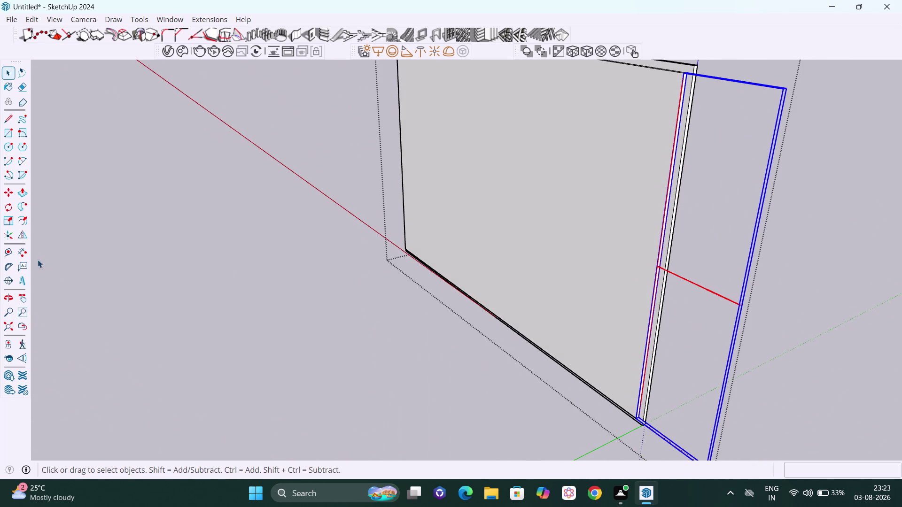
click(21, 233)
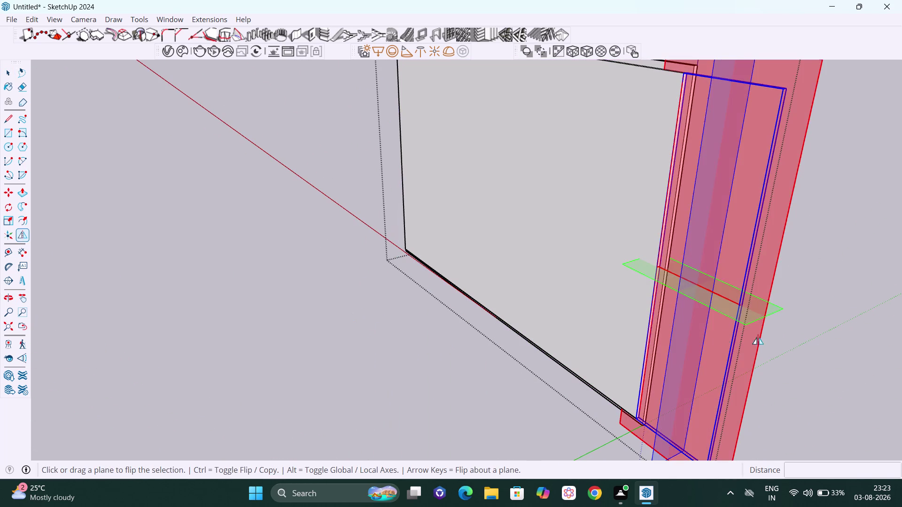
middle_drag(790, 339, 586, 307)
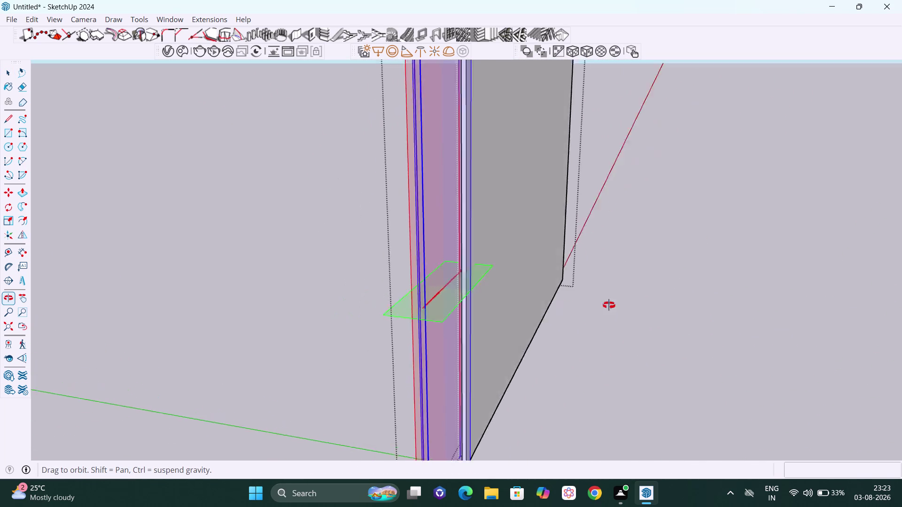
middle_drag(587, 307, 882, 307)
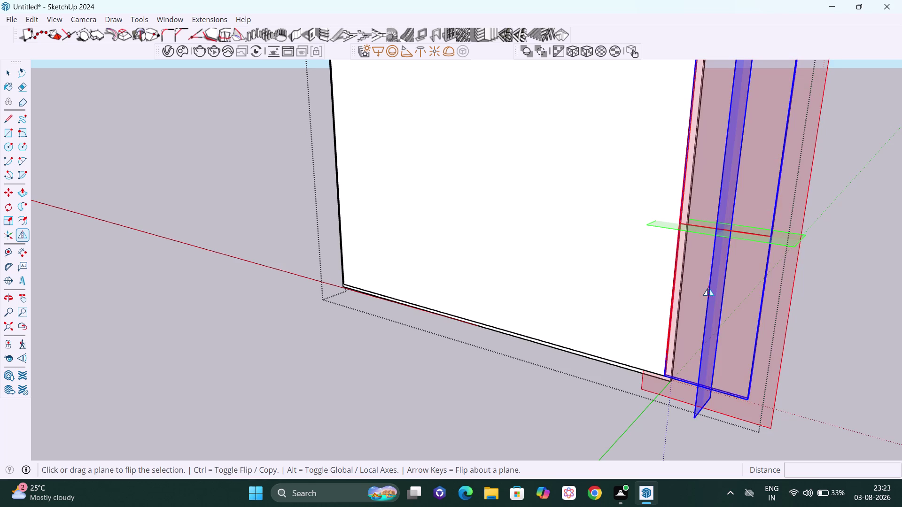
click(709, 288)
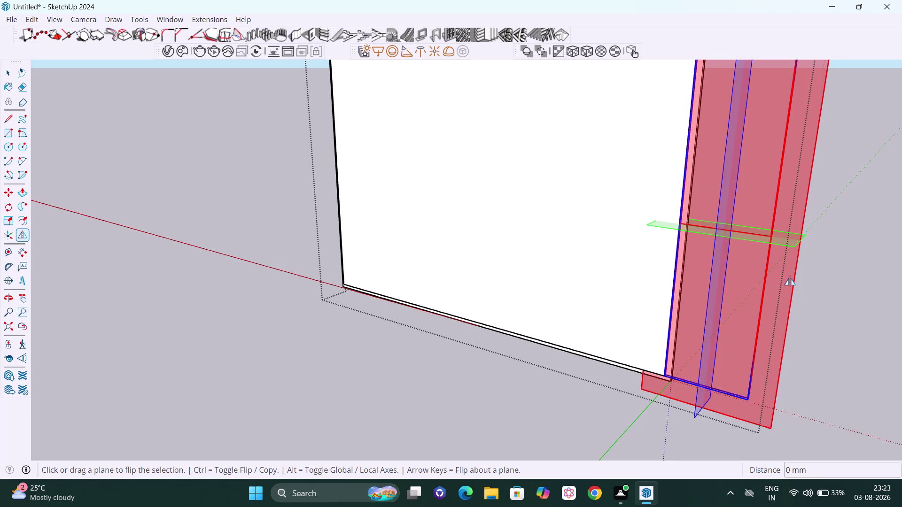
key(space)
Orbit around the panel, select everything, and display the Flip tool's mirror planes.
click(846, 281)
middle_drag(841, 269, 553, 251)
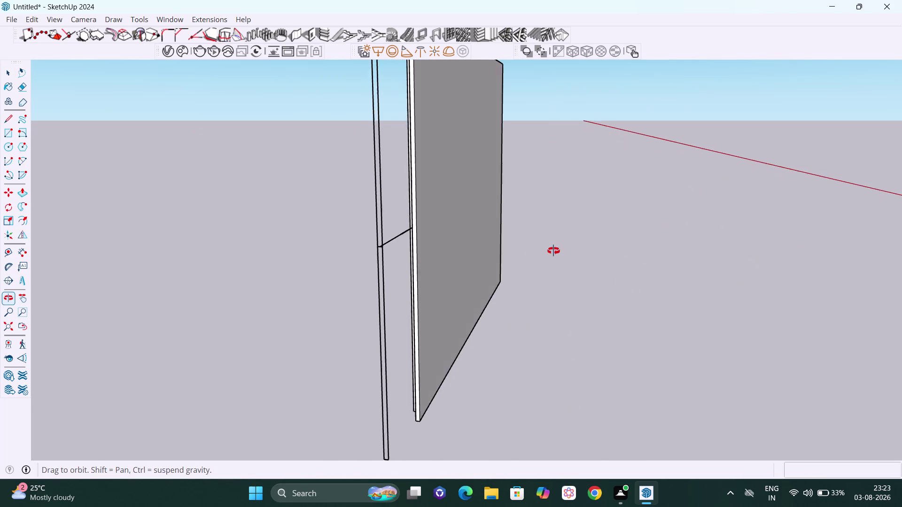
middle_drag(553, 251, 552, 251)
scroll(down, 3)
scroll(down, 3)
middle_drag(468, 218, 368, 219)
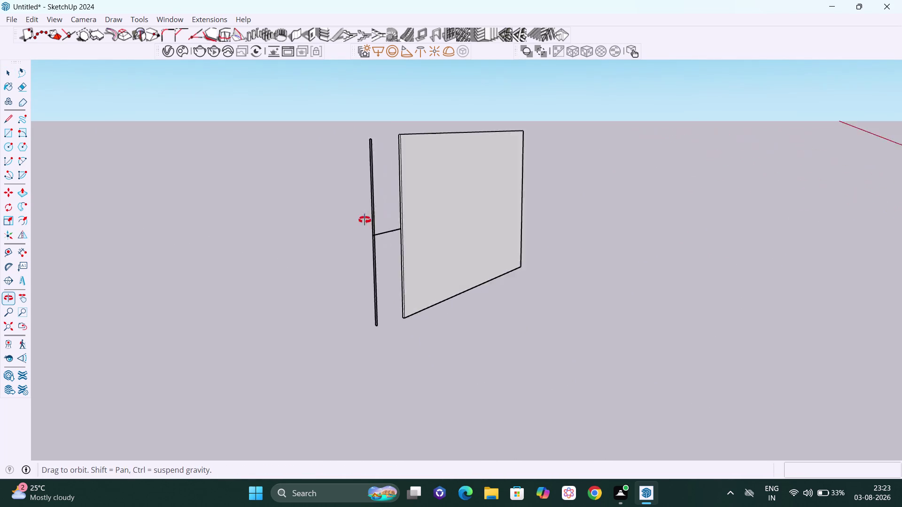
middle_drag(367, 219, 331, 225)
scroll(up, 3)
scroll(up, 3)
middle_drag(333, 257, 655, 265)
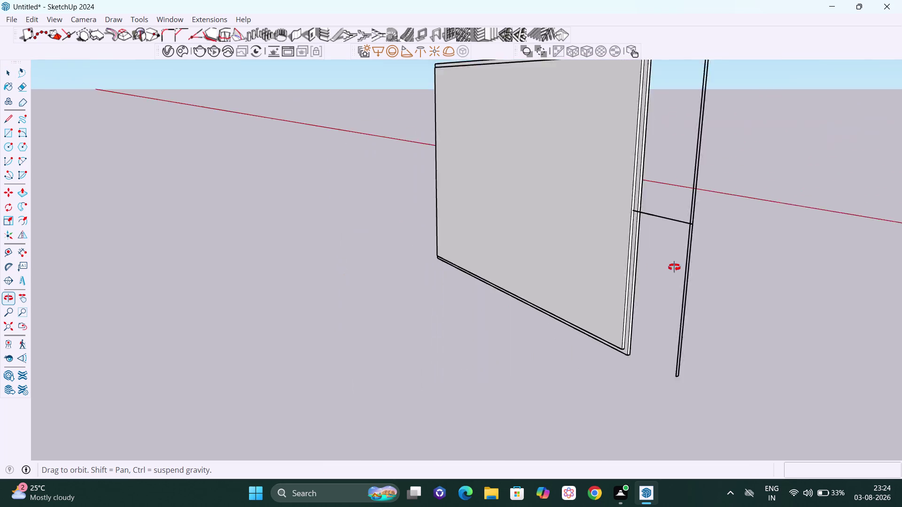
middle_drag(655, 265, 829, 295)
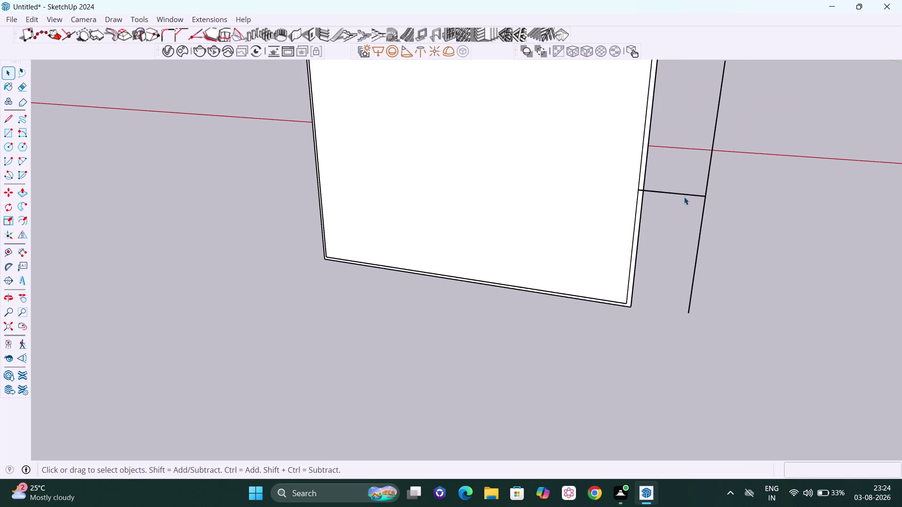
click(687, 195)
key(space)
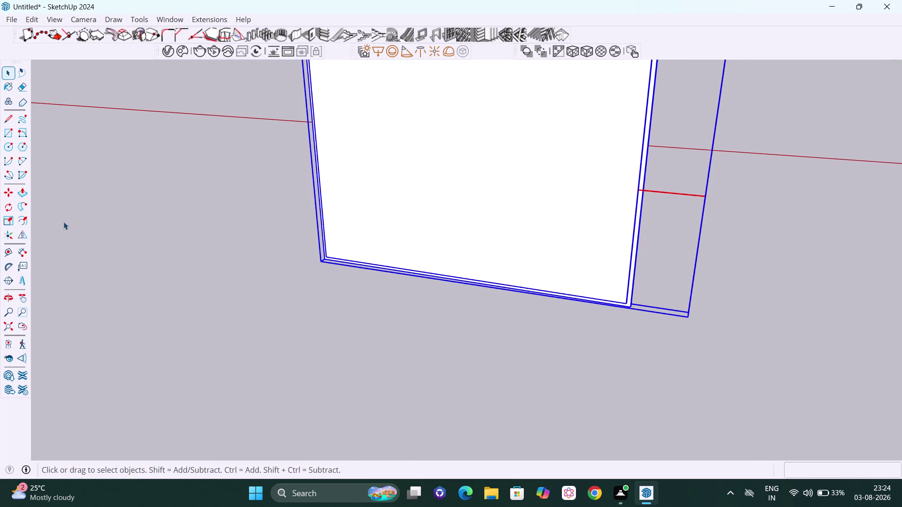
click(25, 238)
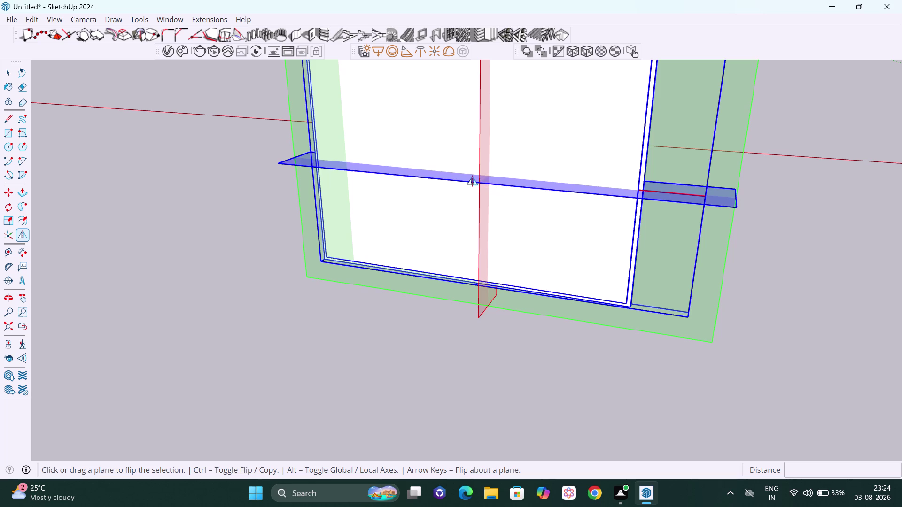
key(space)
drag(901, 292, 896, 289)
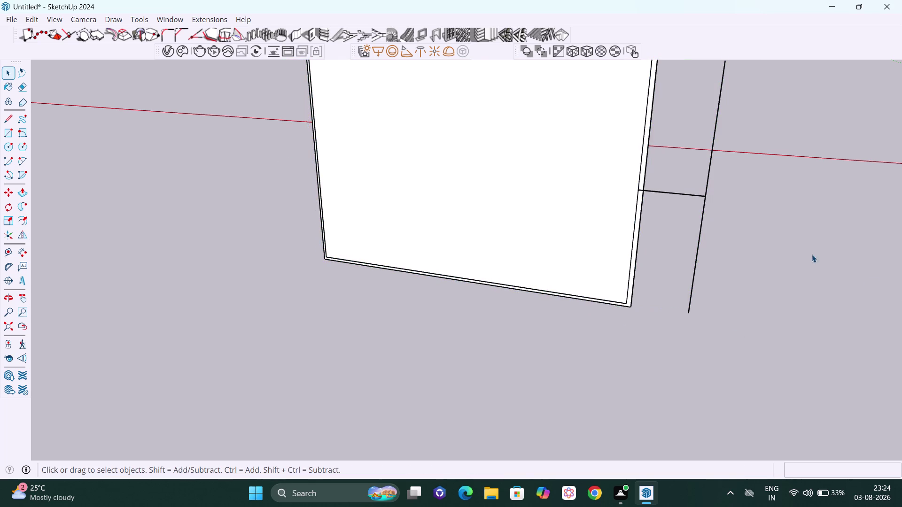
middle_drag(816, 226, 466, 221)
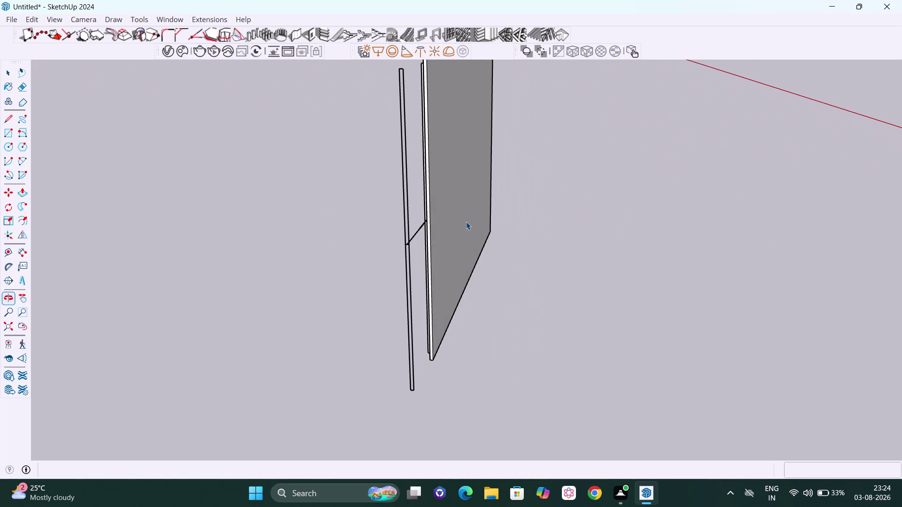
scroll(up, 3)
scroll(down, 3)
scroll(down, 3)
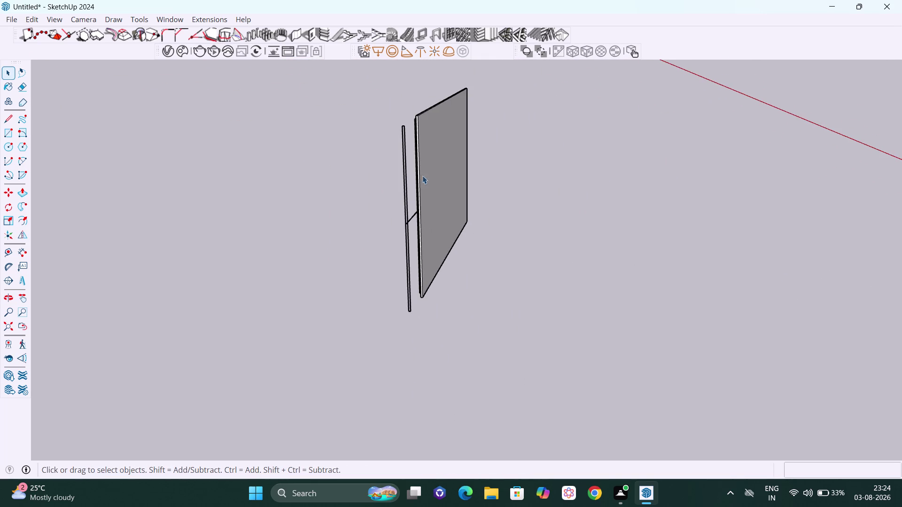
scroll(up, 3)
click(406, 147)
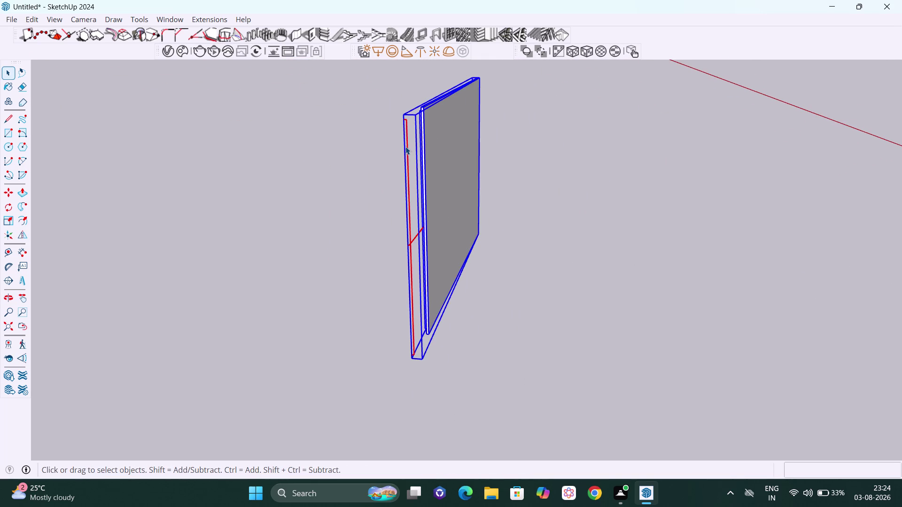
double_click(372, 153)
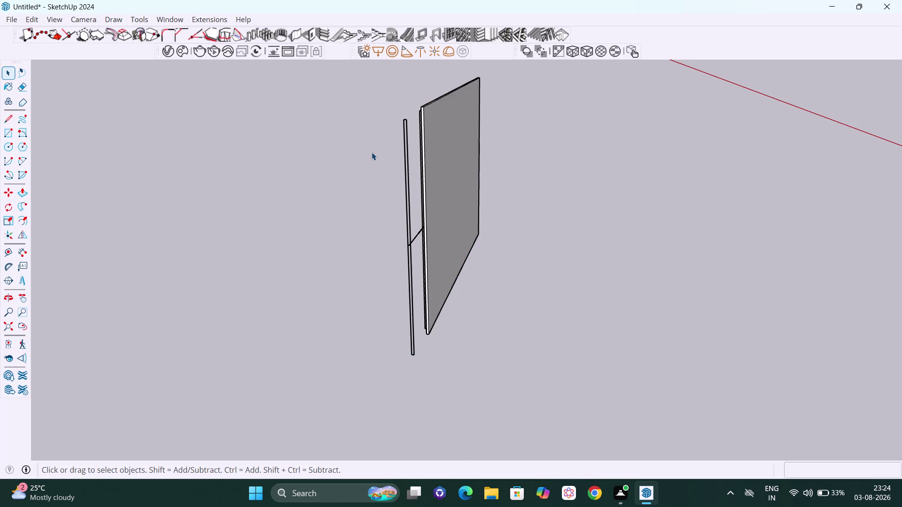
click(371, 152)
click(403, 147)
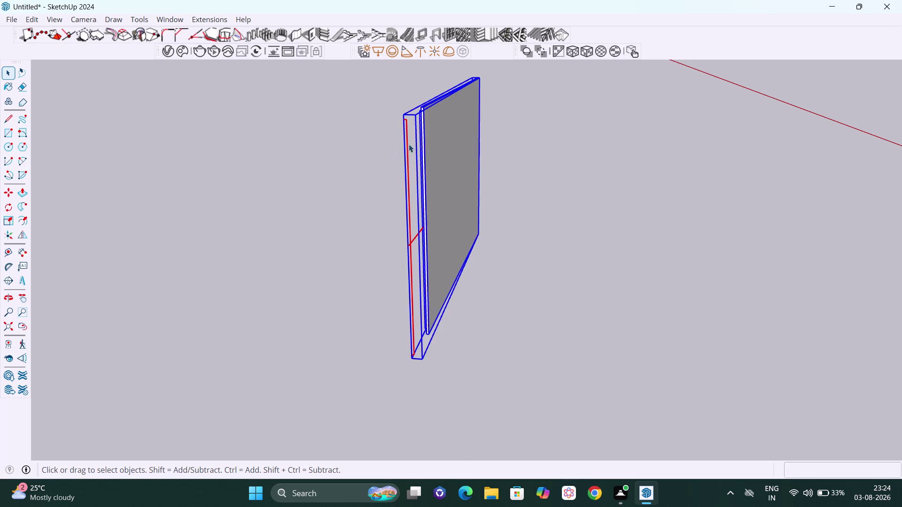
scroll(up, 3)
double_click(396, 165)
click(397, 164)
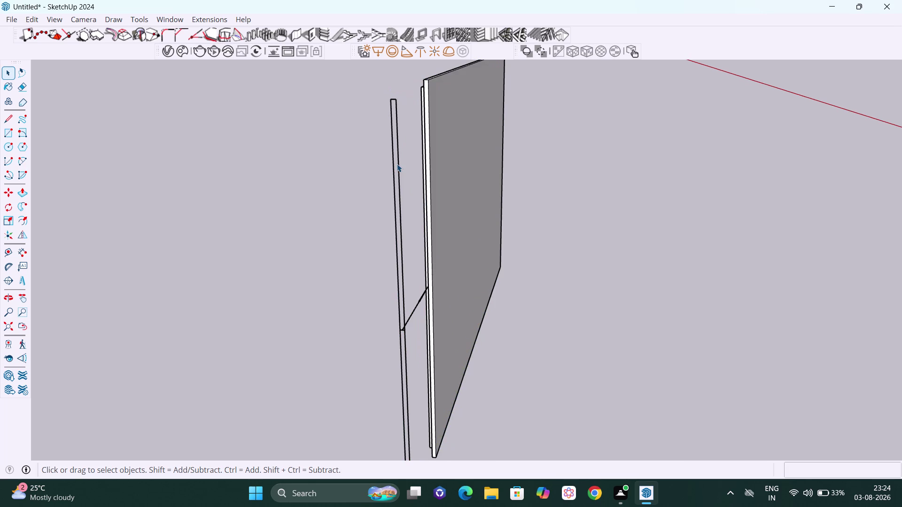
click(396, 162)
click(395, 151)
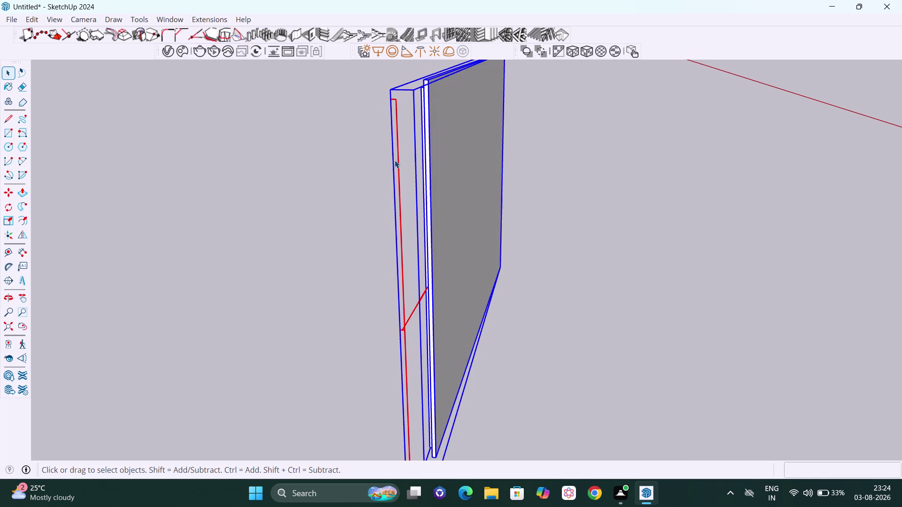
key(Delete)
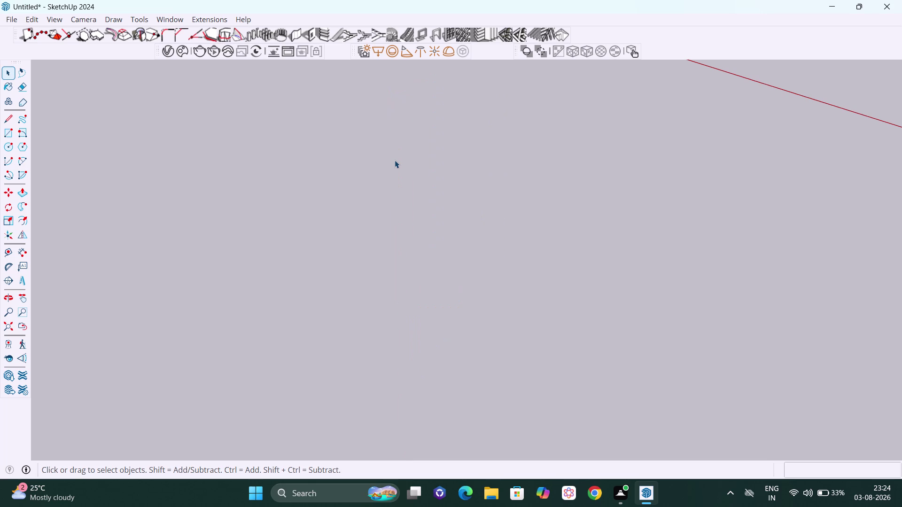
key(ctrl+z)
key(space)
scroll(down, 3)
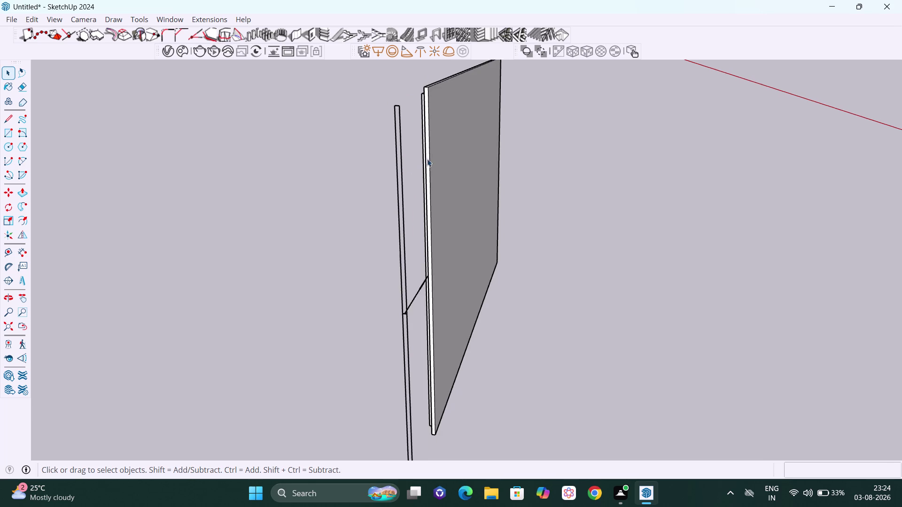
middle_drag(427, 159, 604, 176)
scroll(up, 3)
double_click(327, 102)
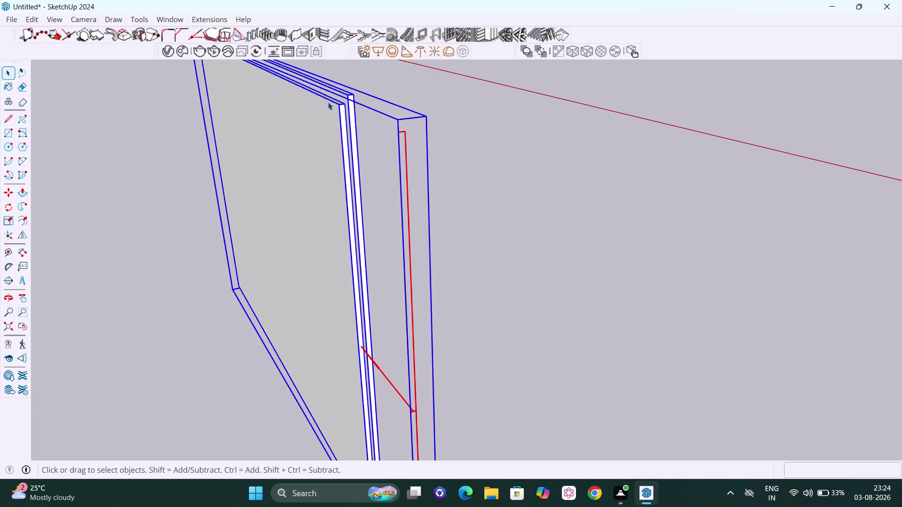
click(410, 325)
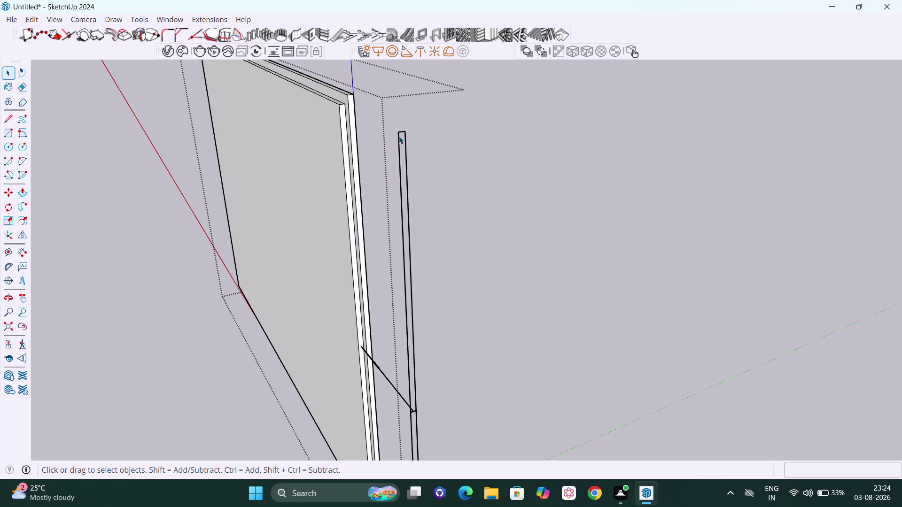
click(401, 135)
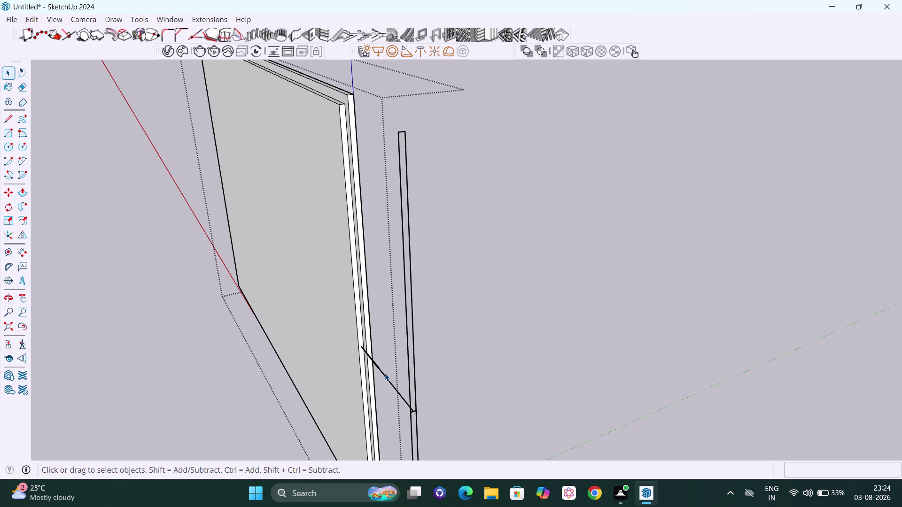
click(386, 376)
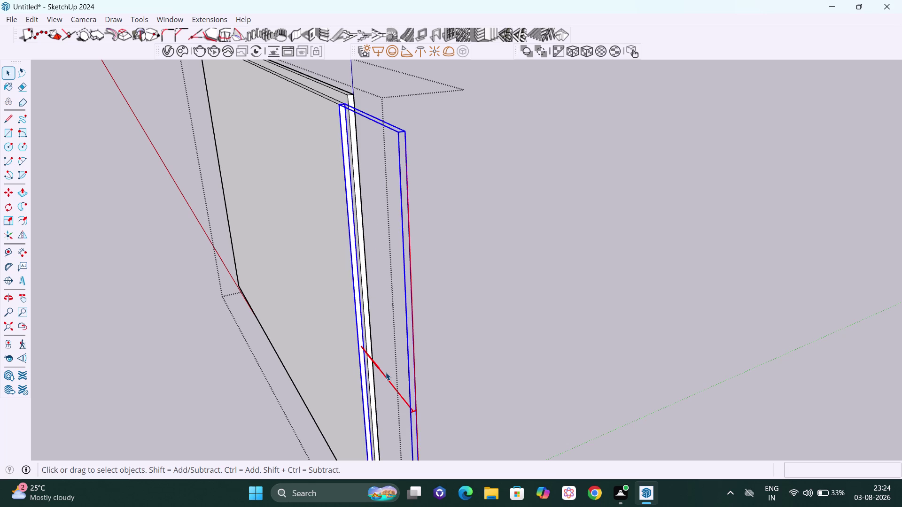
key(Delete)
scroll(down, 3)
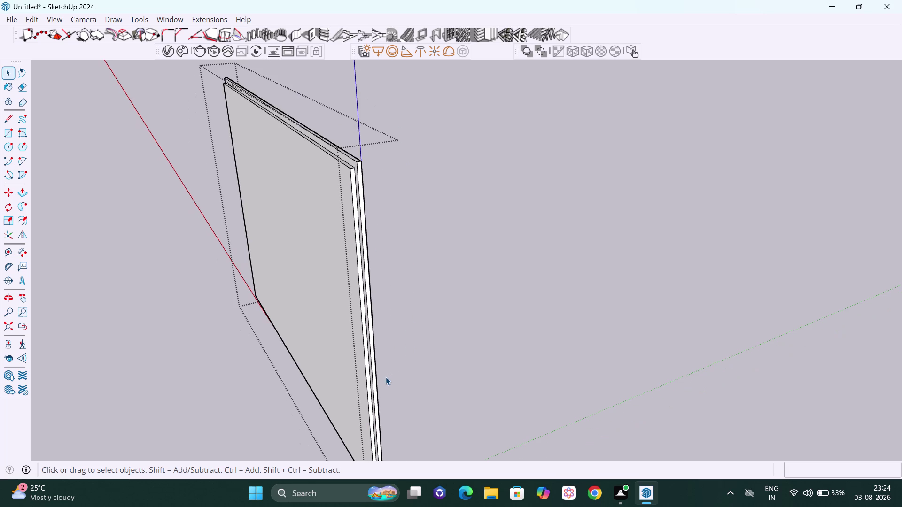
key(h)
drag(416, 373, 492, 281)
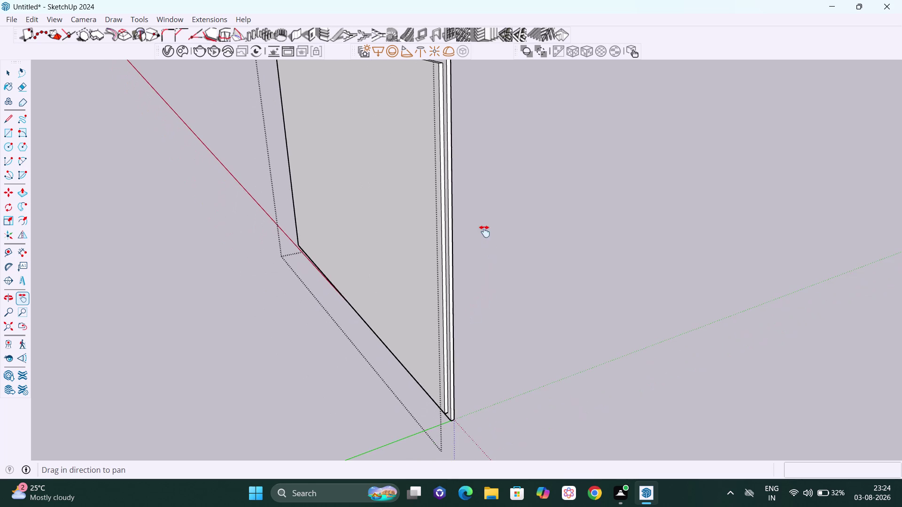
scroll(up, 3)
drag(454, 235, 418, 284)
drag(394, 225, 396, 247)
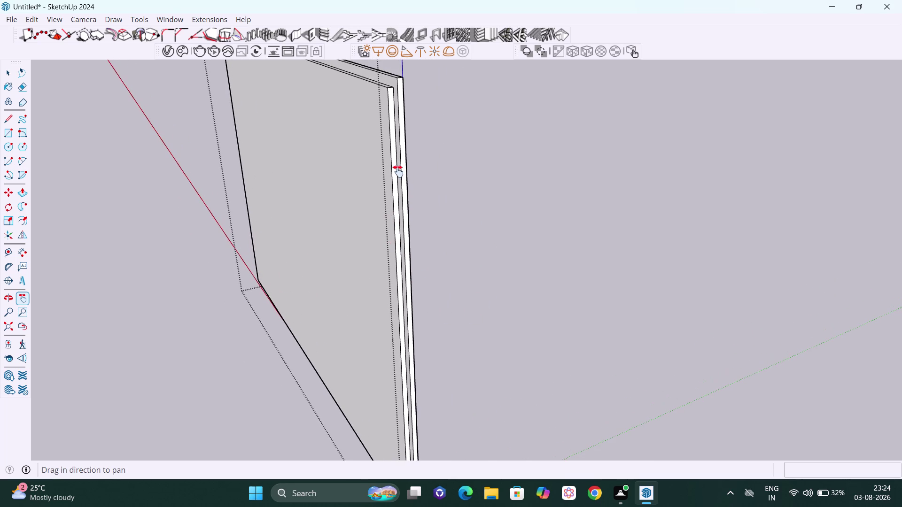
scroll(up, 3)
scroll(up, 3)
middle_drag(394, 91, 363, 90)
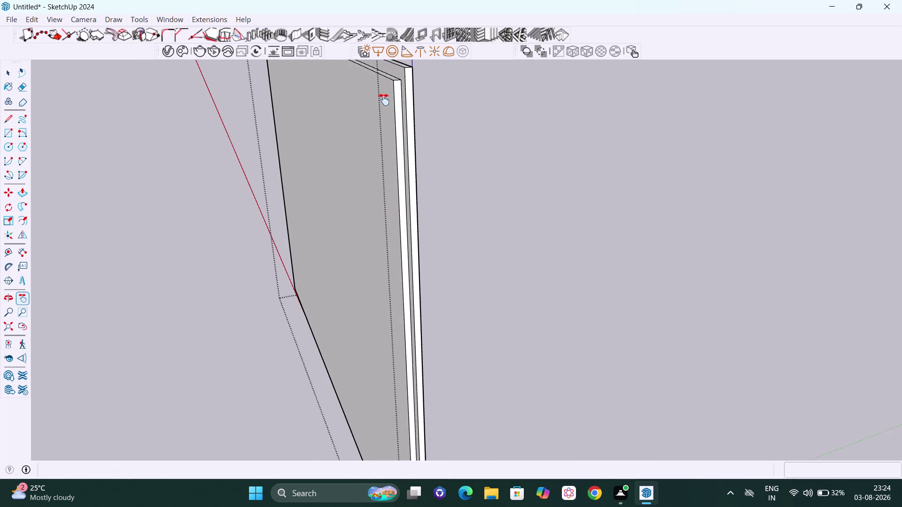
drag(384, 100, 382, 180)
scroll(up, 3)
scroll(up, 3)
middle_drag(403, 225, 388, 199)
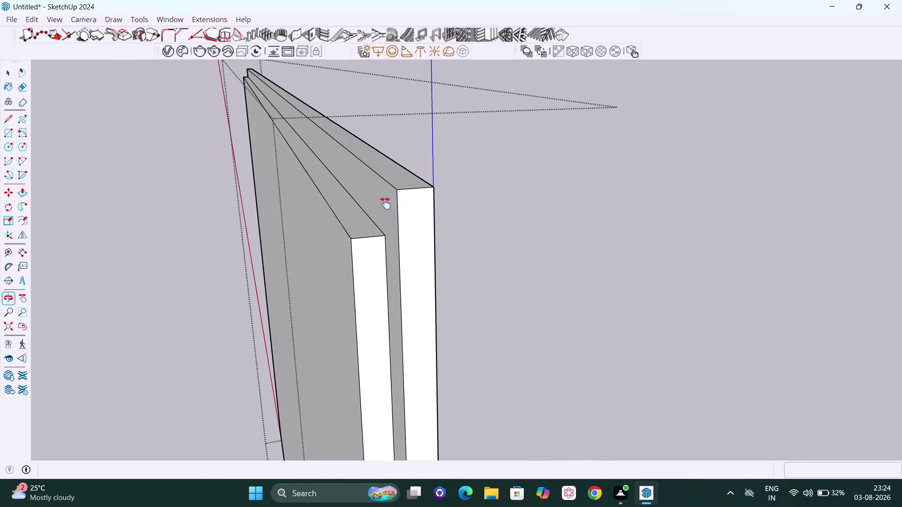
drag(394, 242, 414, 139)
key(Escape)
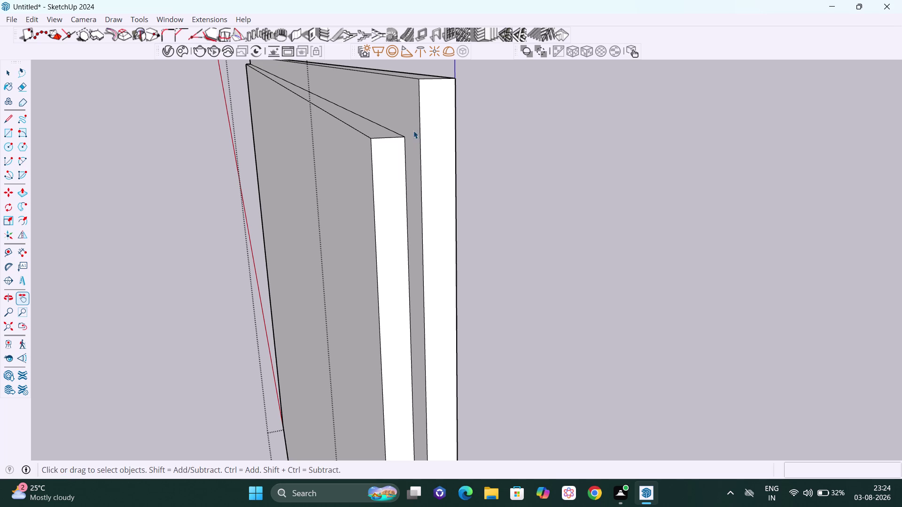
click(380, 52)
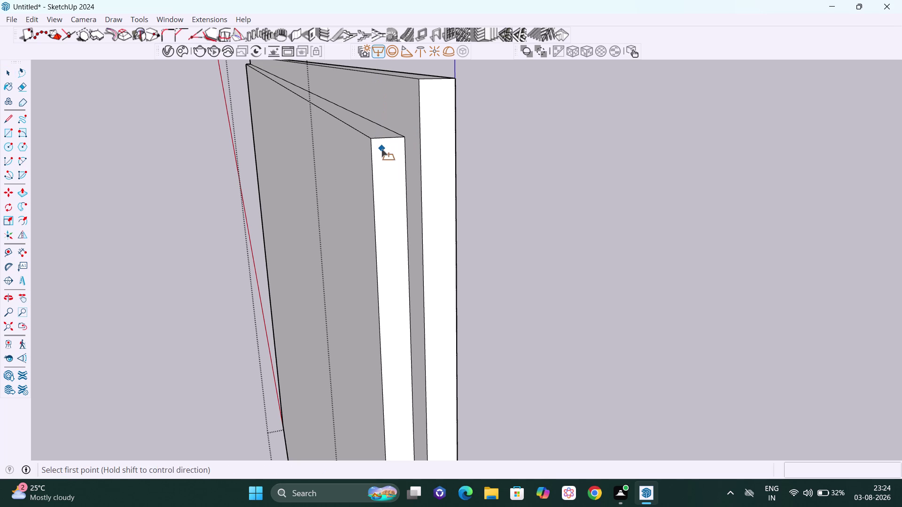
click(373, 140)
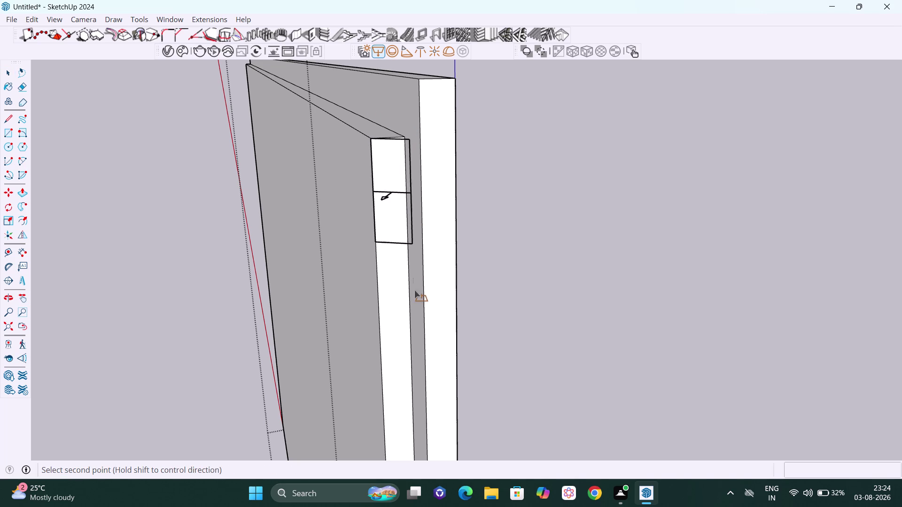
key(h)
drag(411, 404, 415, 377)
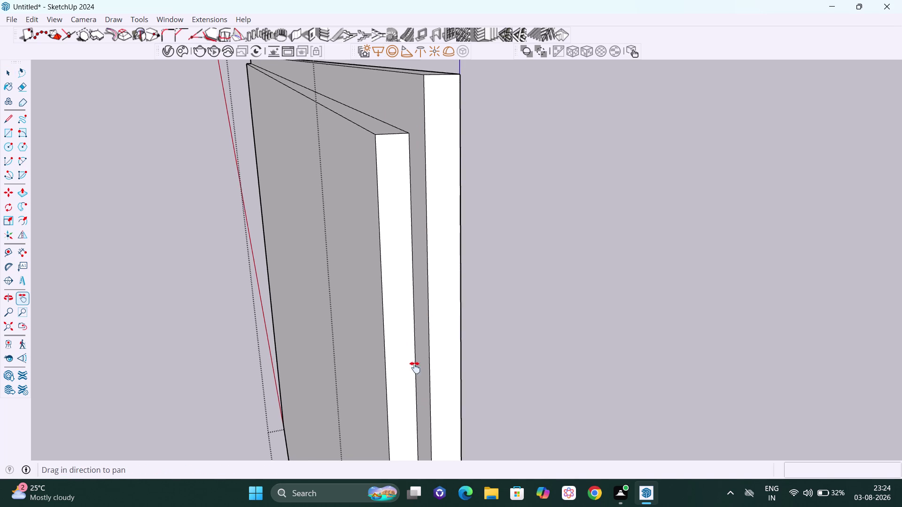
drag(414, 377, 417, 242)
scroll(down, 3)
drag(416, 333, 436, 216)
scroll(down, 3)
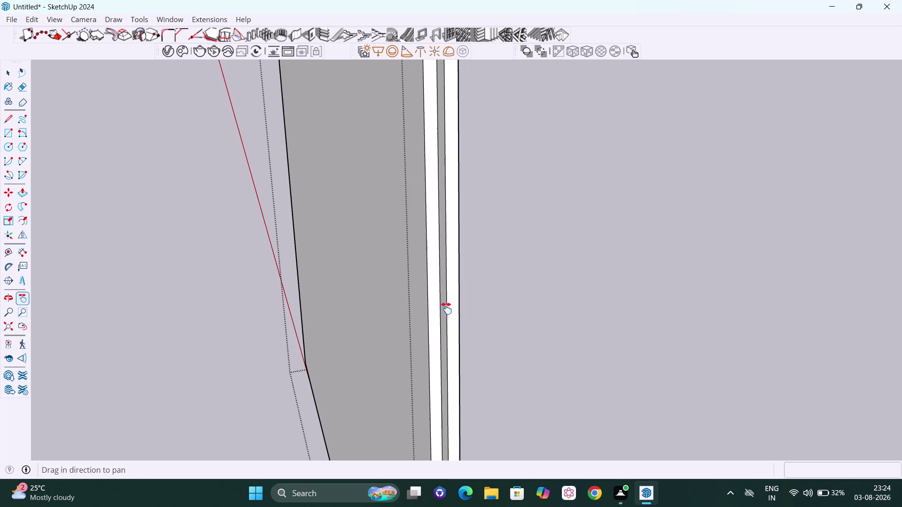
drag(448, 331, 518, 180)
scroll(down, 3)
drag(523, 298, 566, 160)
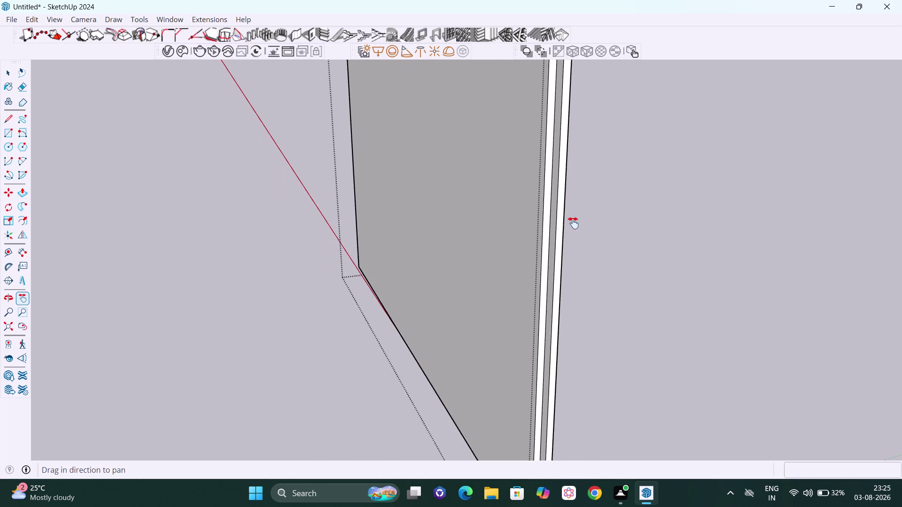
scroll(down, 3)
drag(582, 284, 538, 161)
scroll(up, 3)
middle_drag(518, 277, 488, 245)
scroll(up, 3)
scroll(up, 3)
scroll(up, 3)
scroll(up, 3)
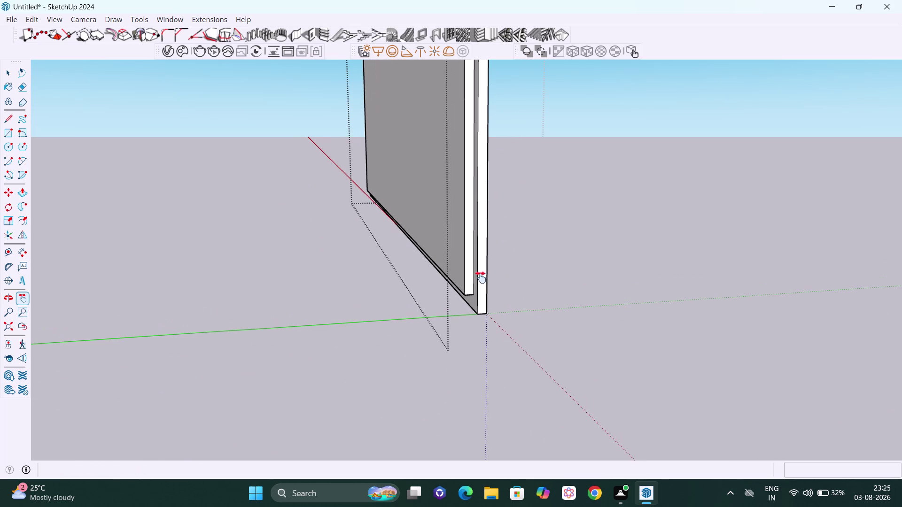
middle_drag(478, 278, 473, 280)
scroll(up, 3)
Place a Tape Measure guide from the panel's bottom corner and pan across its face.
key(Escape)
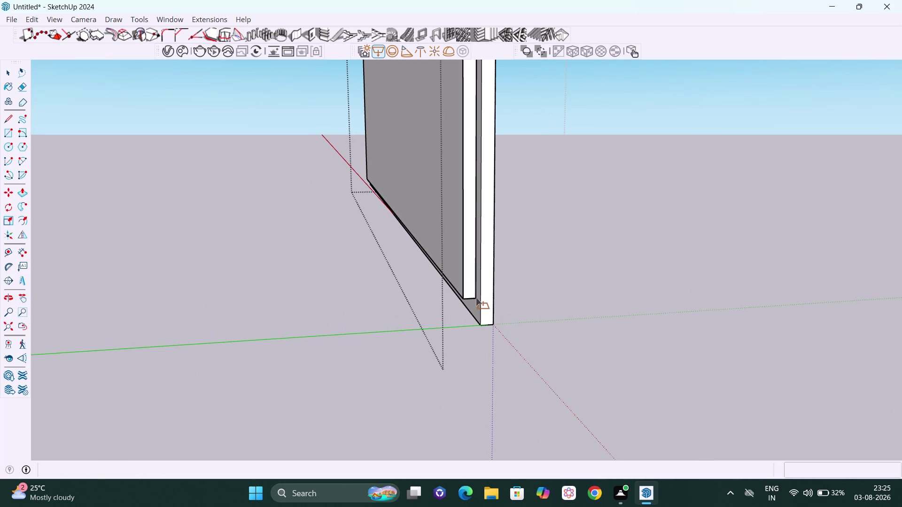
click(475, 298)
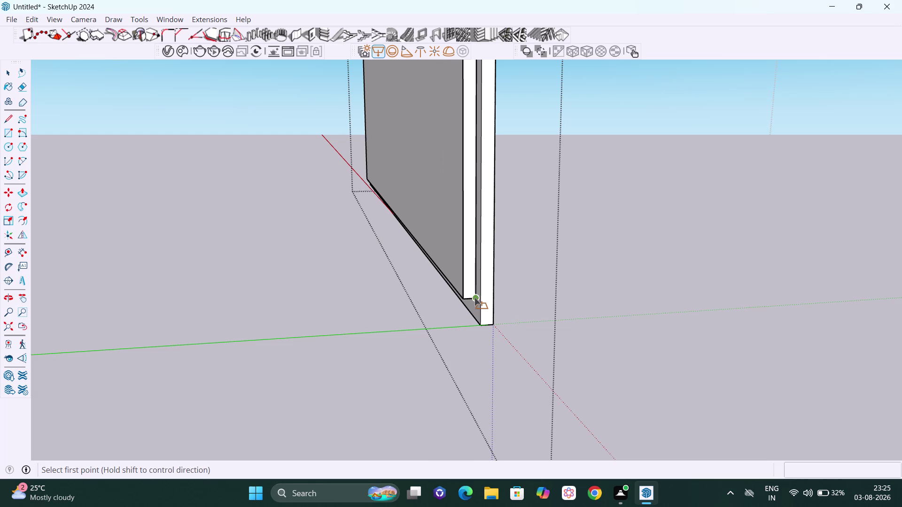
key(h)
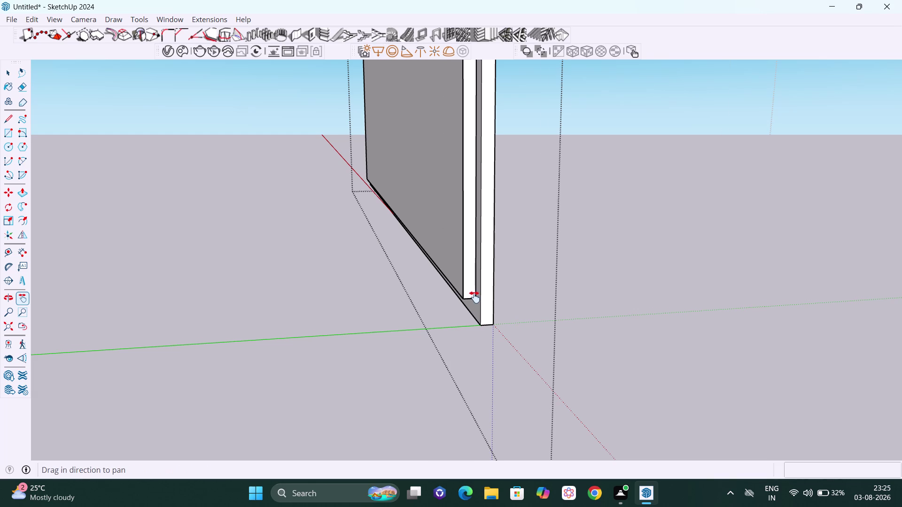
scroll(down, 3)
scroll(down, 3)
middle_drag(418, 252, 533, 244)
drag(476, 178, 517, 343)
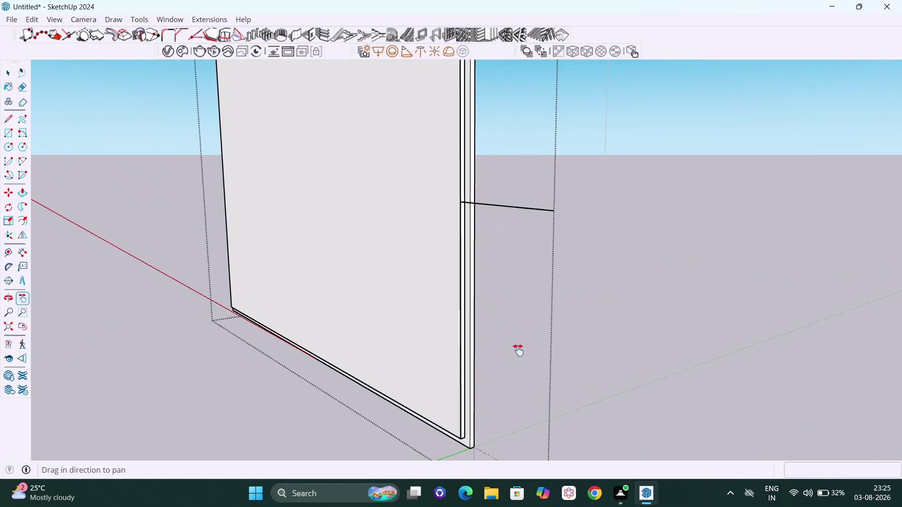
drag(517, 343, 520, 357)
Orbit around to the panel's side and select the short jutting line.
scroll(down, 3)
middle_drag(524, 323, 668, 342)
scroll(up, 3)
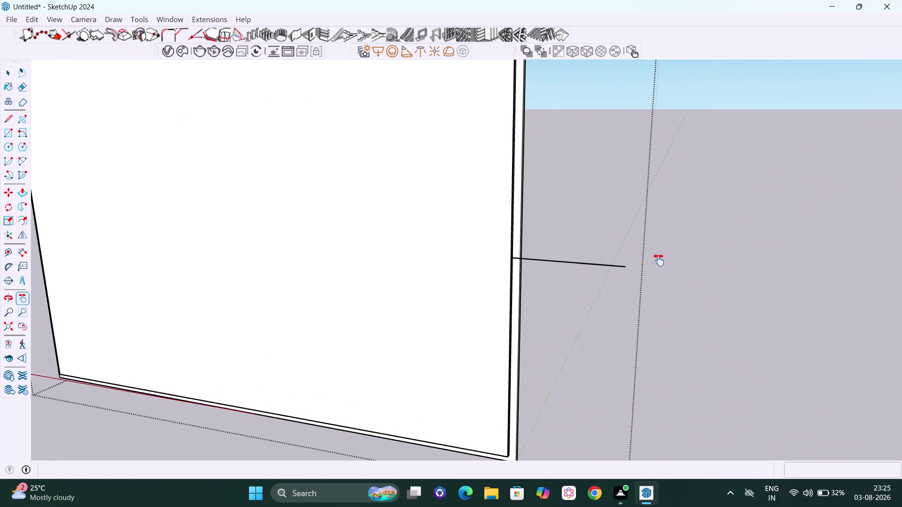
middle_drag(635, 277, 225, 275)
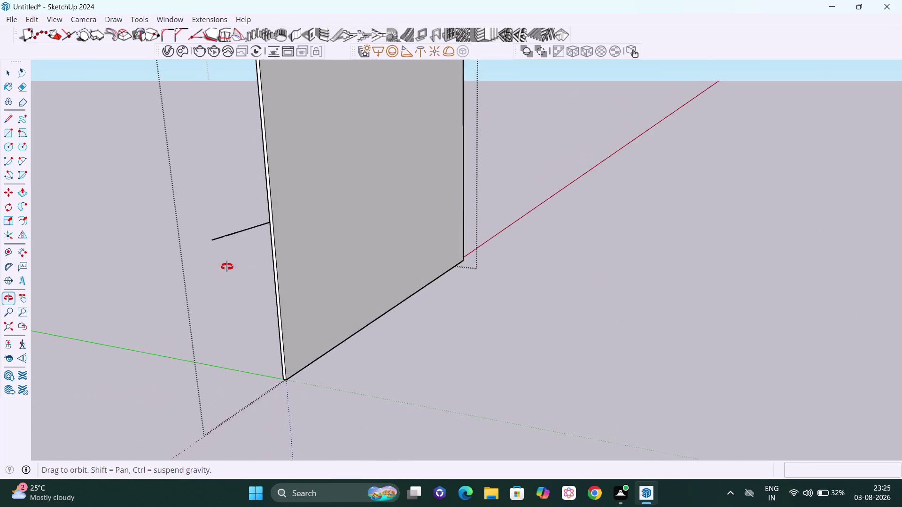
middle_drag(225, 274, 397, 166)
scroll(up, 3)
scroll(up, 3)
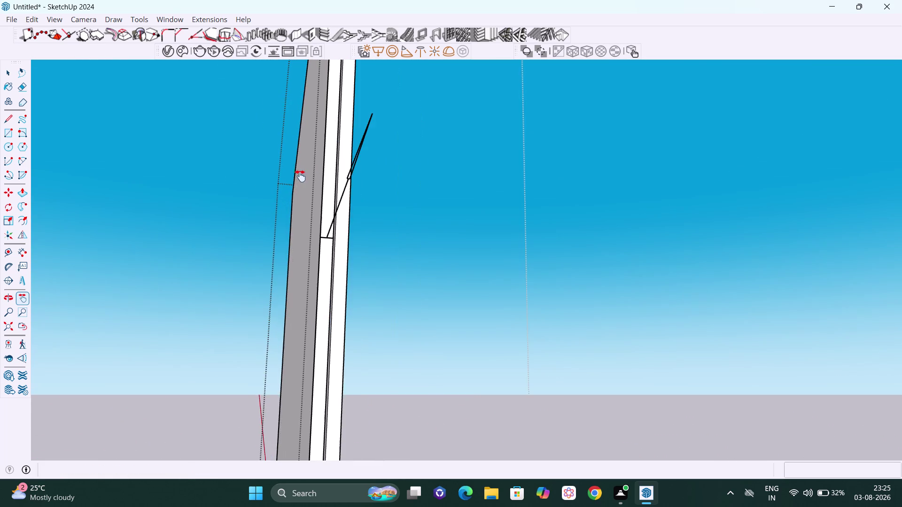
middle_drag(339, 196, 452, 217)
middle_drag(456, 207, 448, 205)
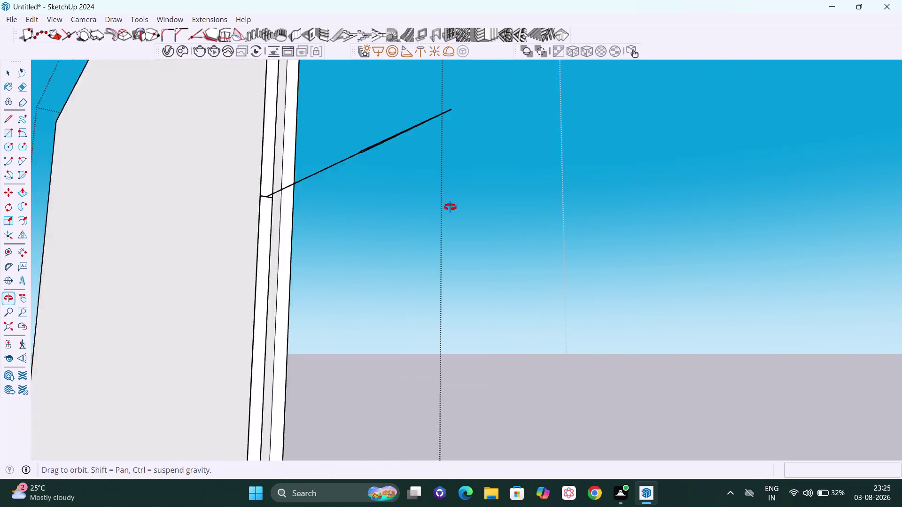
middle_drag(448, 205, 471, 226)
scroll(down, 3)
middle_drag(522, 299, 561, 366)
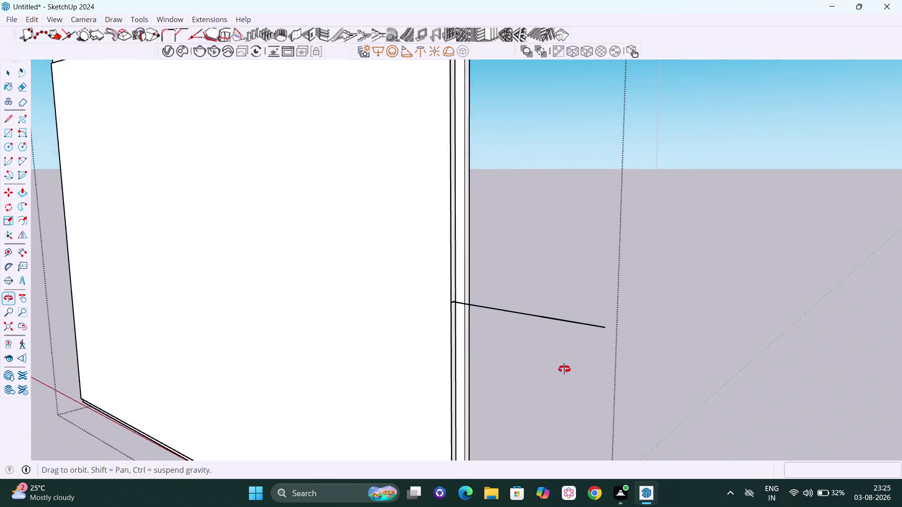
middle_drag(561, 367, 576, 380)
key(space)
click(579, 324)
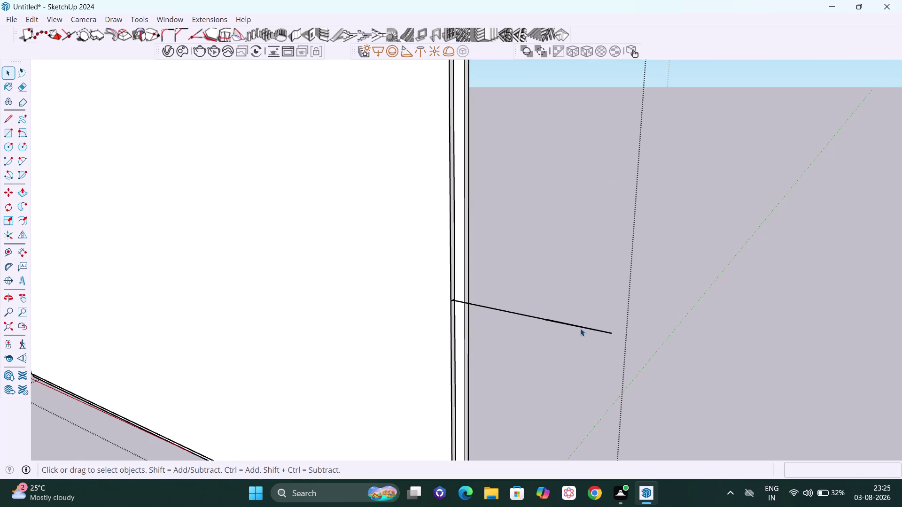
click(580, 328)
middle_drag(580, 328, 450, 339)
middle_drag(613, 352, 494, 373)
key(s)
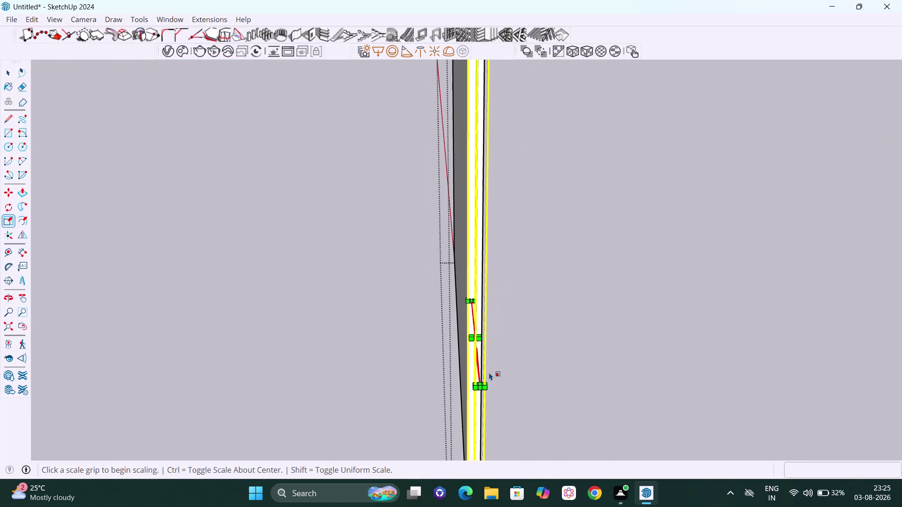
Scale the short jutting line vertically to 0.41, then clear the selection.
scroll(up, 3)
middle_drag(474, 372, 546, 366)
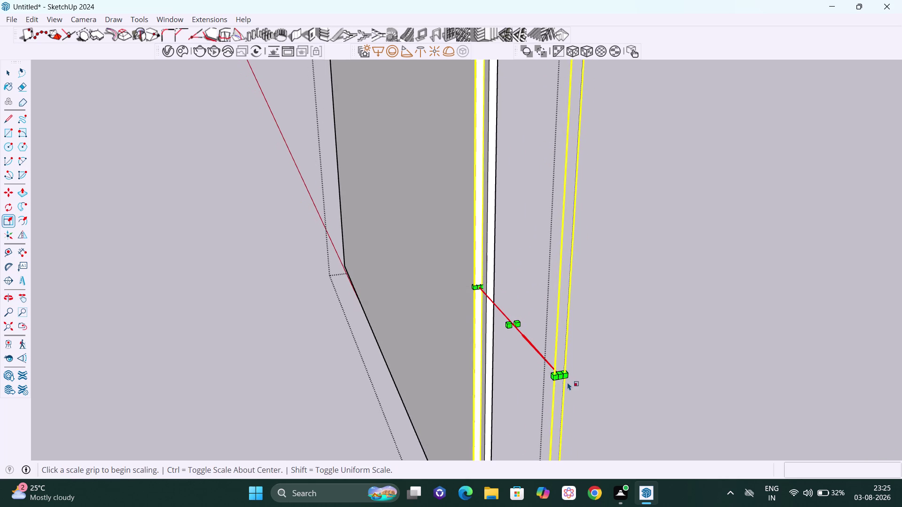
click(562, 380)
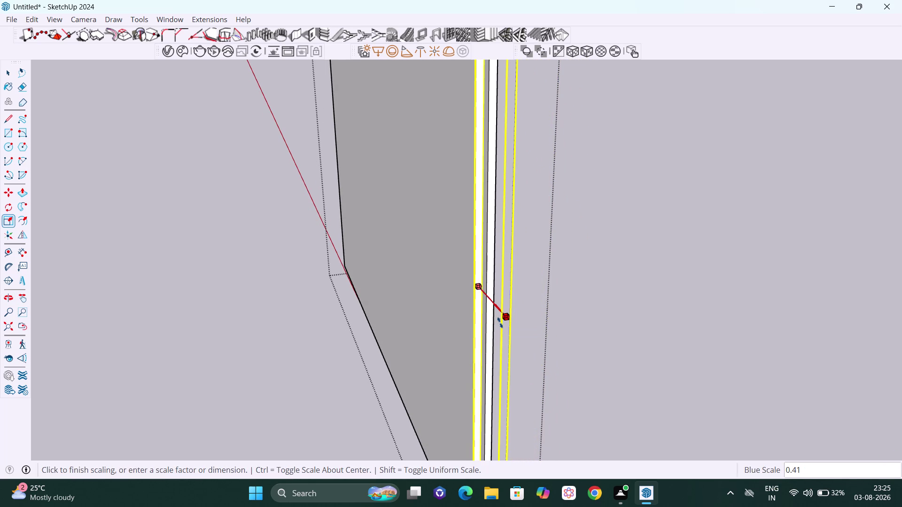
click(499, 323)
key(space)
click(555, 338)
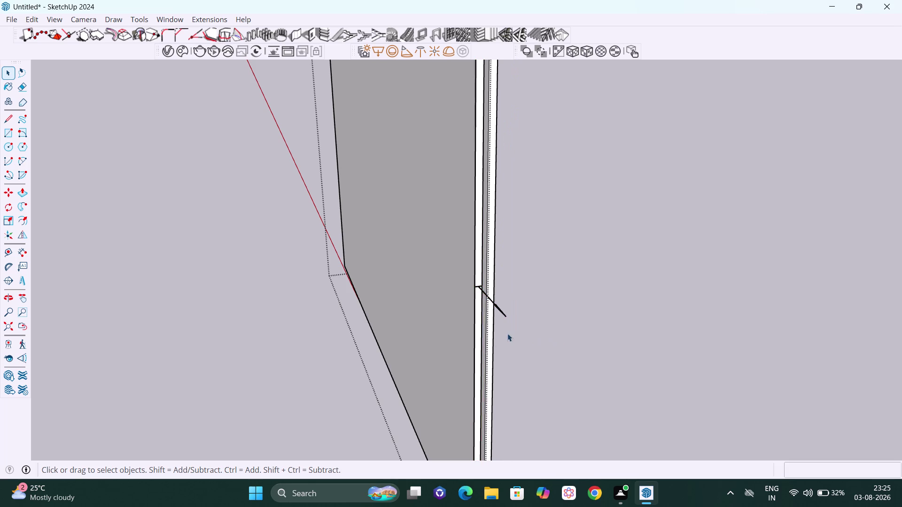
scroll(down, 3)
Bring the TV frame into view, select its right strip, and show its mirror planes.
middle_drag(473, 352, 798, 261)
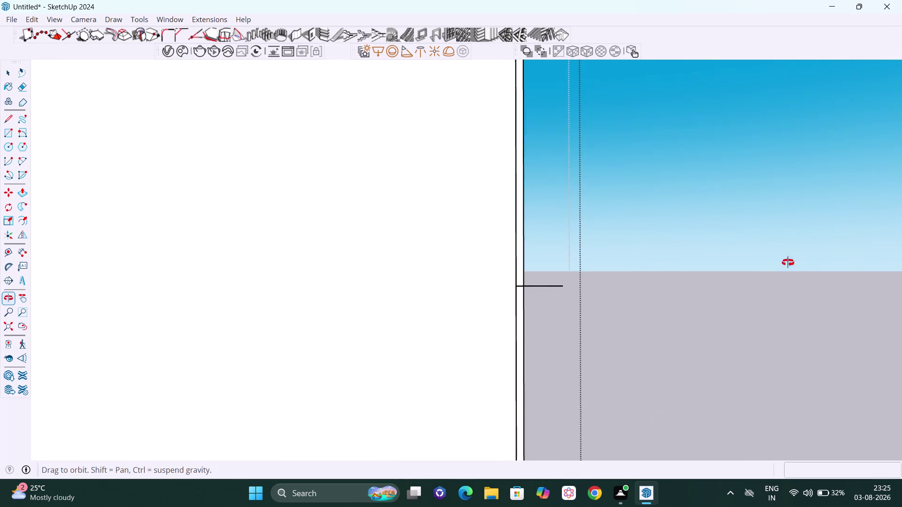
middle_drag(798, 260, 708, 273)
scroll(down, 3)
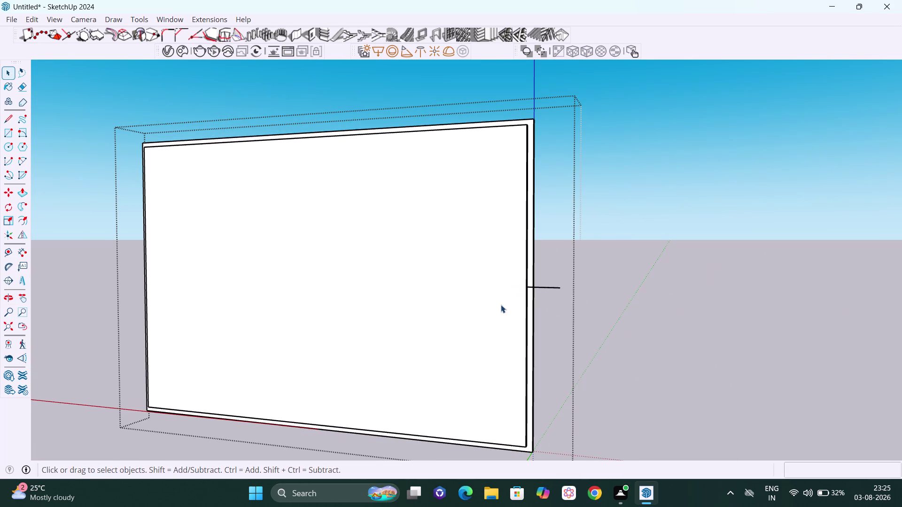
key(h)
drag(503, 296, 717, 319)
drag(575, 308, 645, 313)
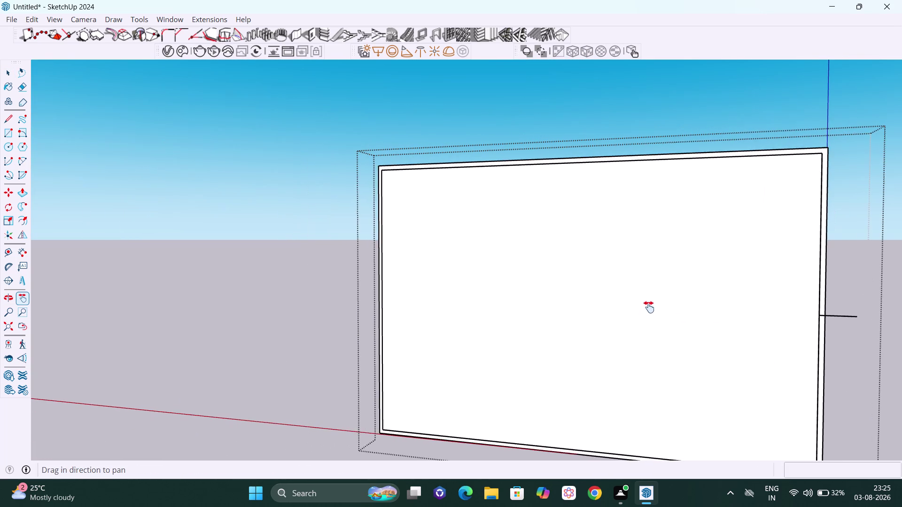
scroll(down, 3)
middle_drag(614, 326, 673, 315)
scroll(up, 3)
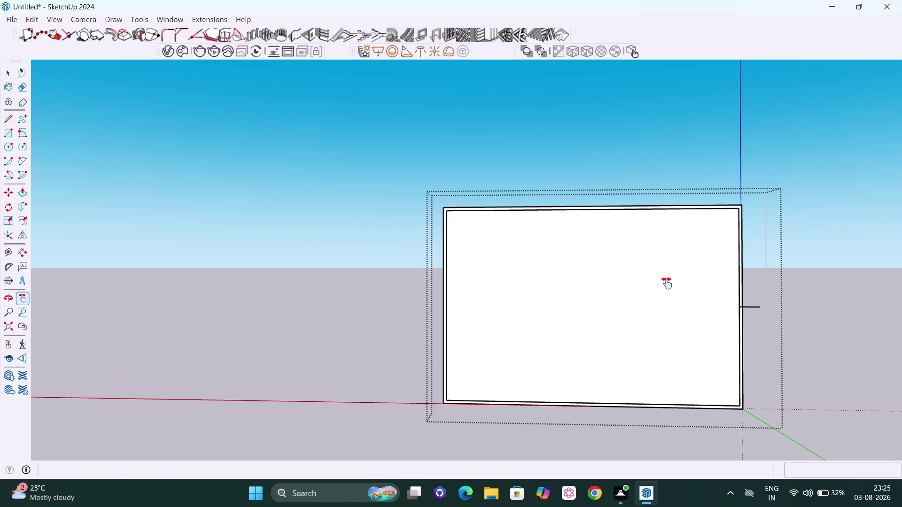
scroll(up, 3)
key(space)
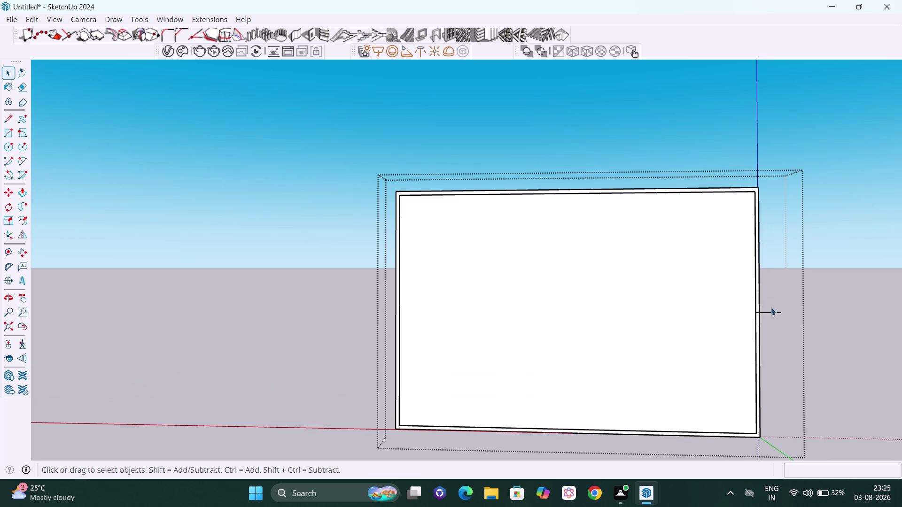
click(772, 312)
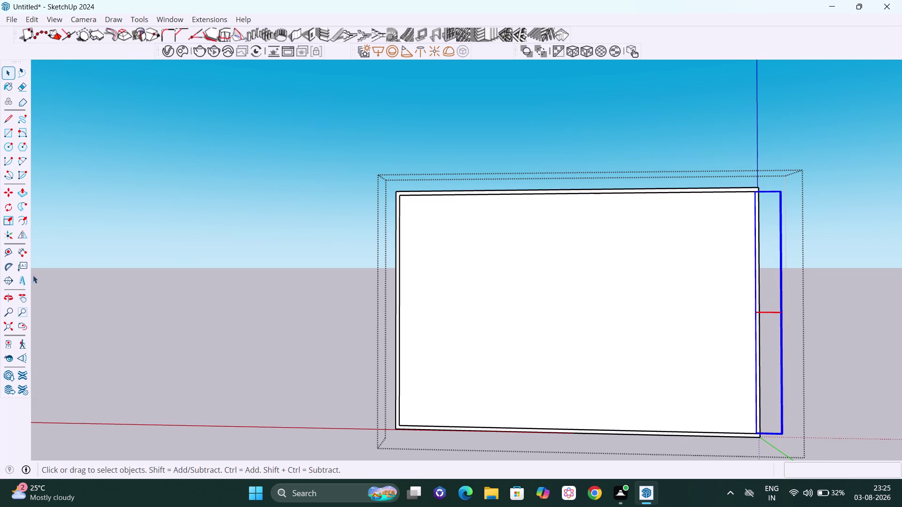
click(20, 236)
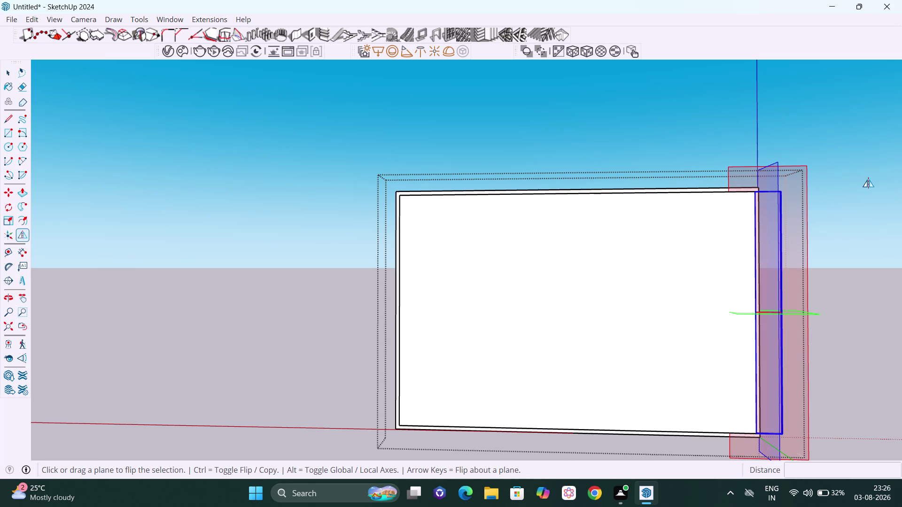
Drag a mirrored copy of the right strip across to the frame's left edge.
middle_drag(861, 180, 767, 274)
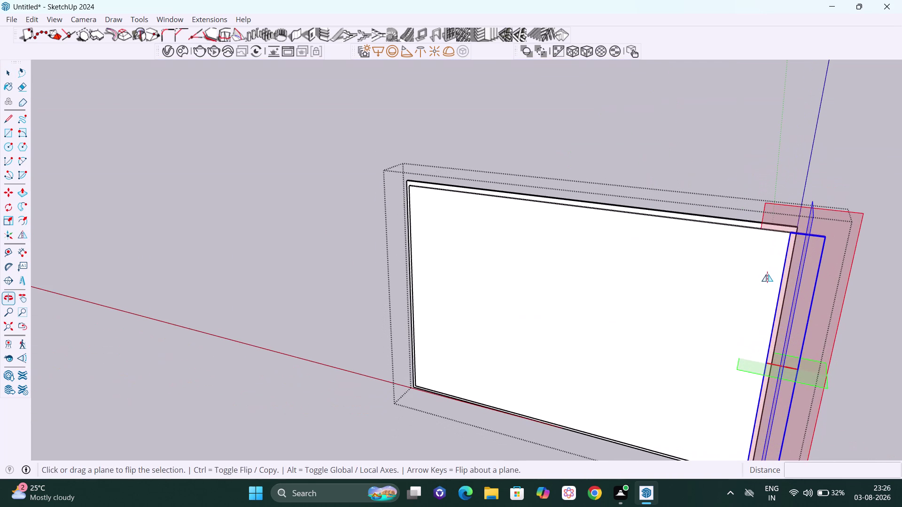
middle_drag(767, 274, 787, 278)
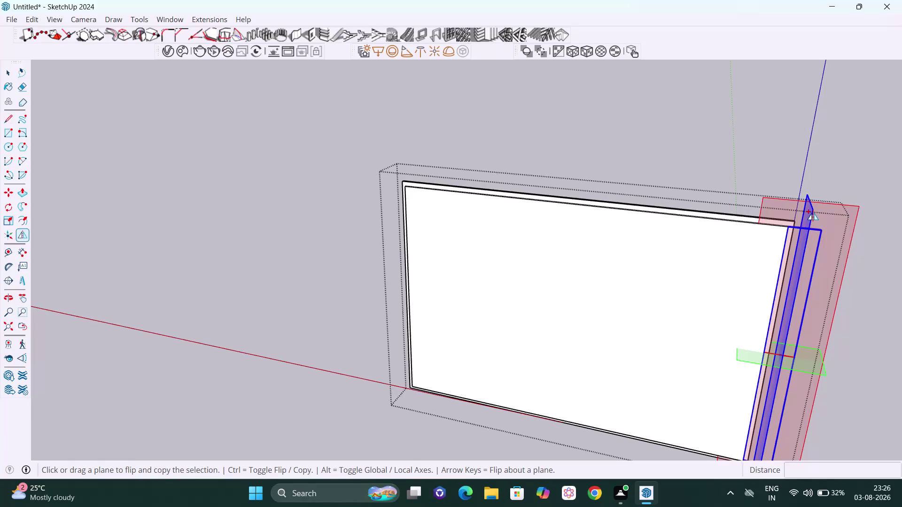
drag(812, 213, 717, 222)
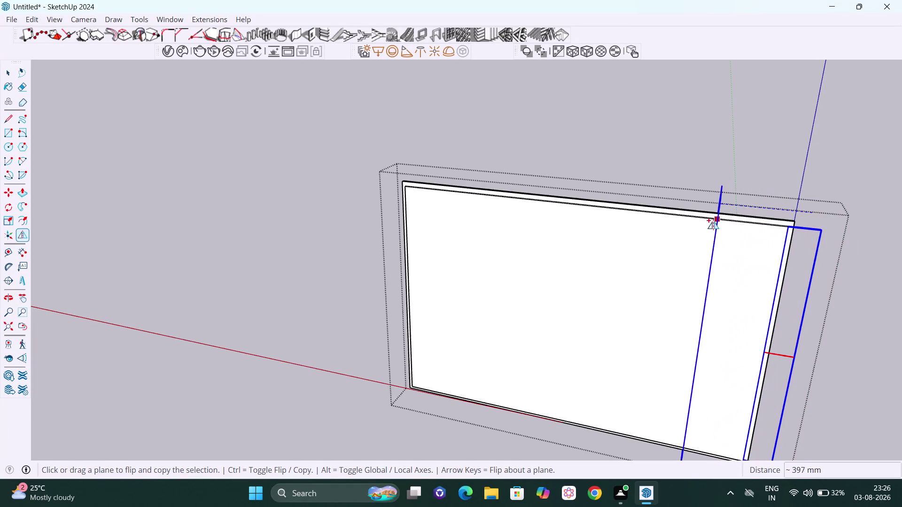
drag(717, 222, 662, 214)
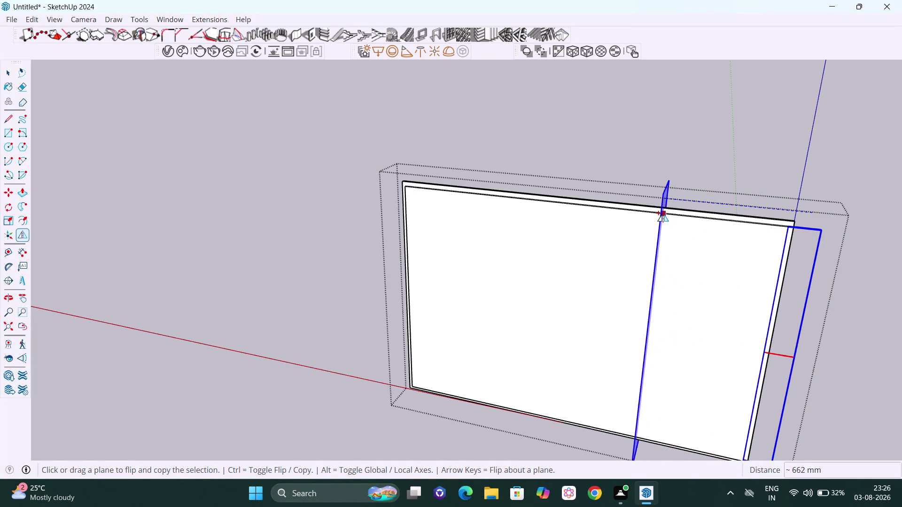
drag(663, 214, 620, 214)
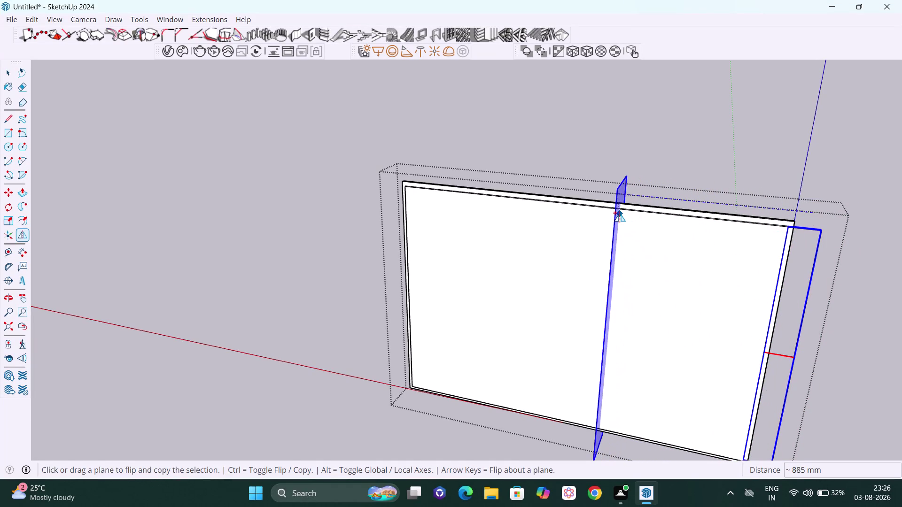
drag(619, 214, 603, 207)
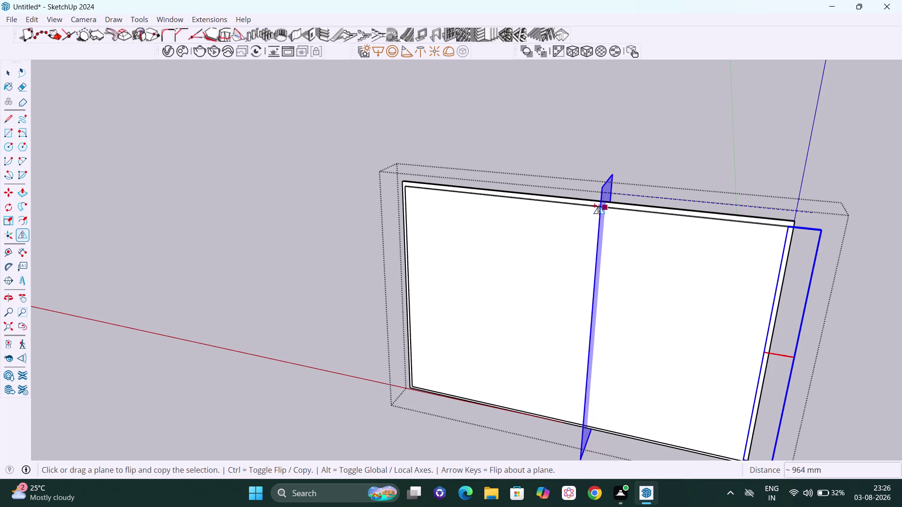
drag(603, 207, 582, 204)
scroll(down, 3)
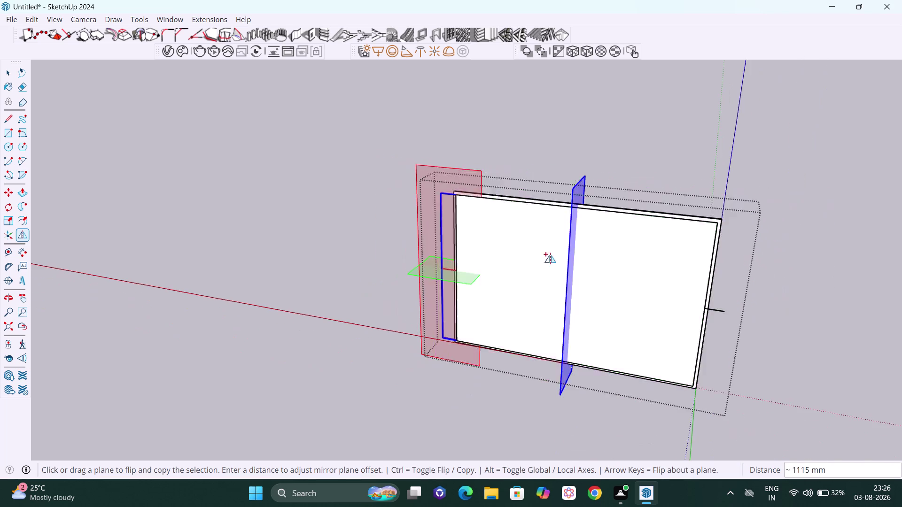
middle_drag(517, 282, 581, 273)
Clear the selection, open the TV frame group, and select the copied left strip.
key(space)
click(591, 142)
scroll(up, 3)
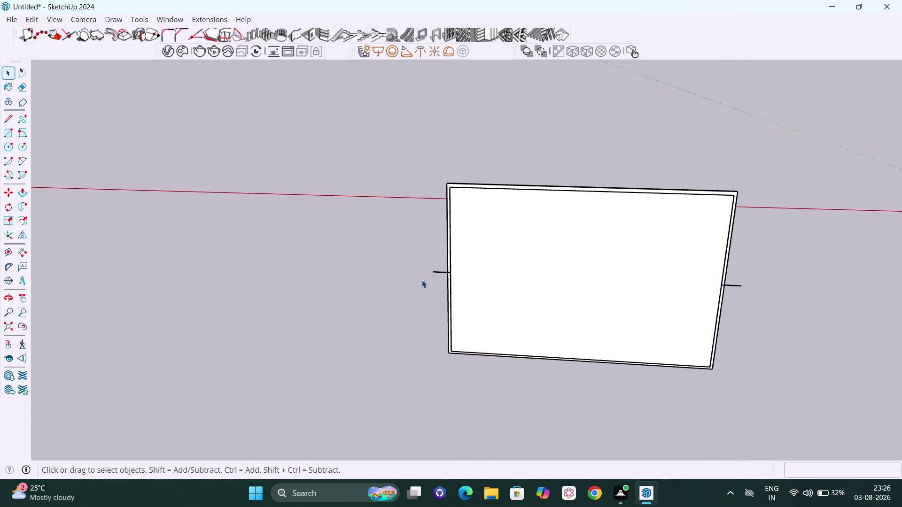
scroll(up, 3)
middle_drag(411, 294, 453, 296)
click(437, 273)
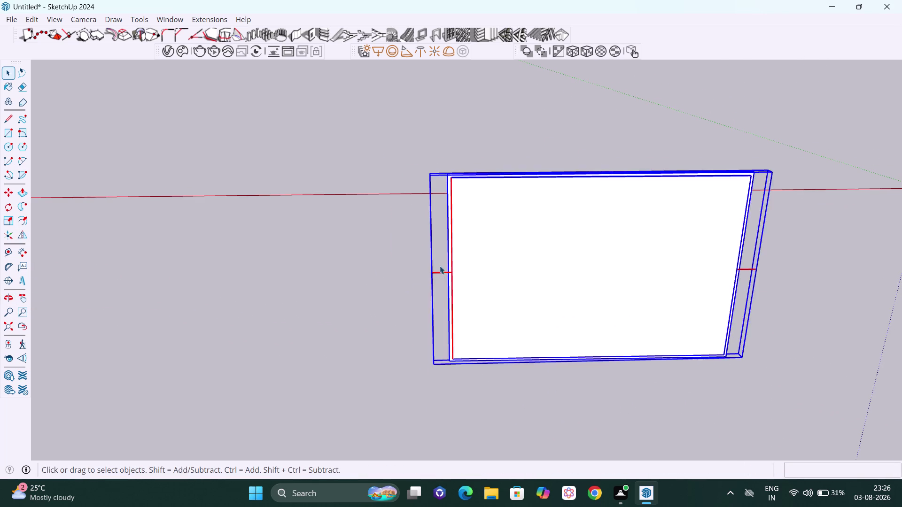
scroll(up, 3)
click(334, 267)
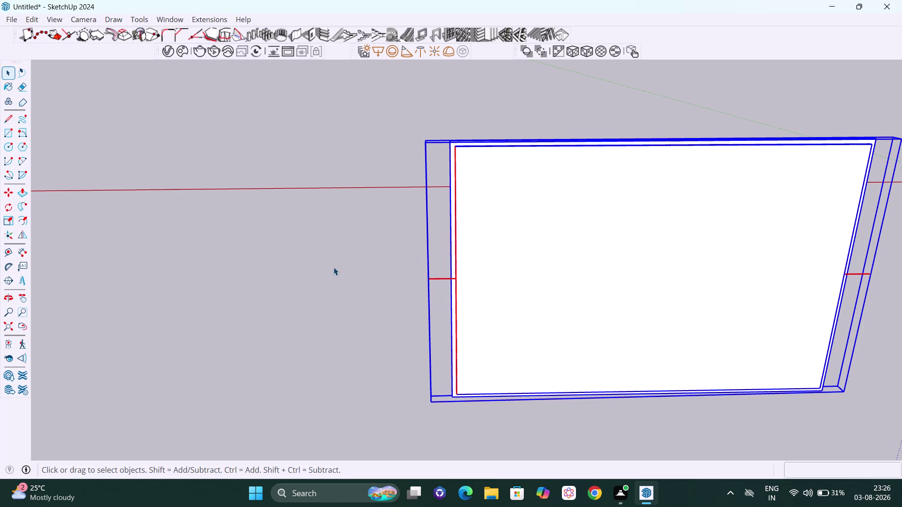
double_click(435, 279)
click(435, 279)
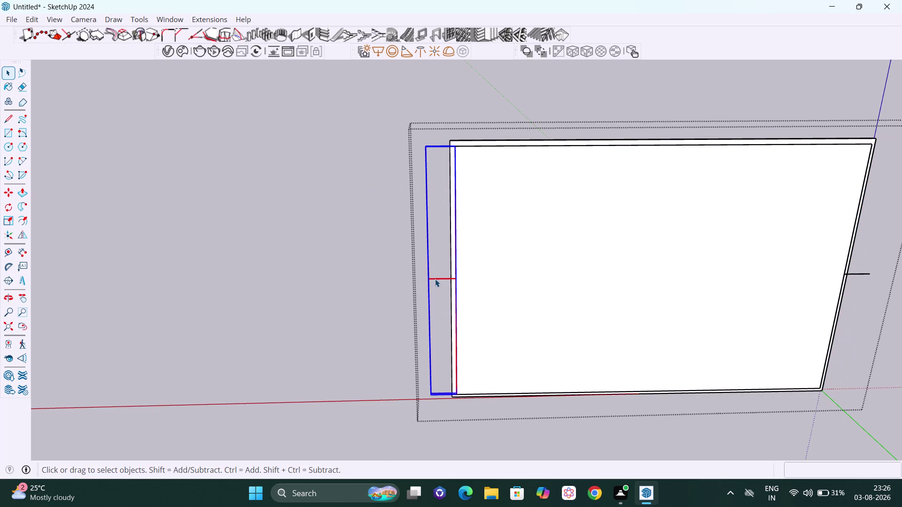
Flip the left strip across its red plane to face outward, then close the group.
click(22, 232)
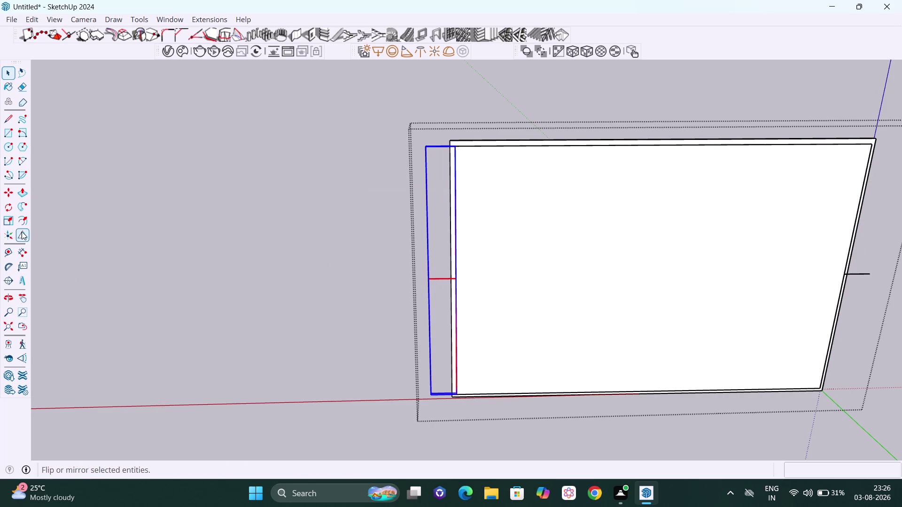
scroll(up, 3)
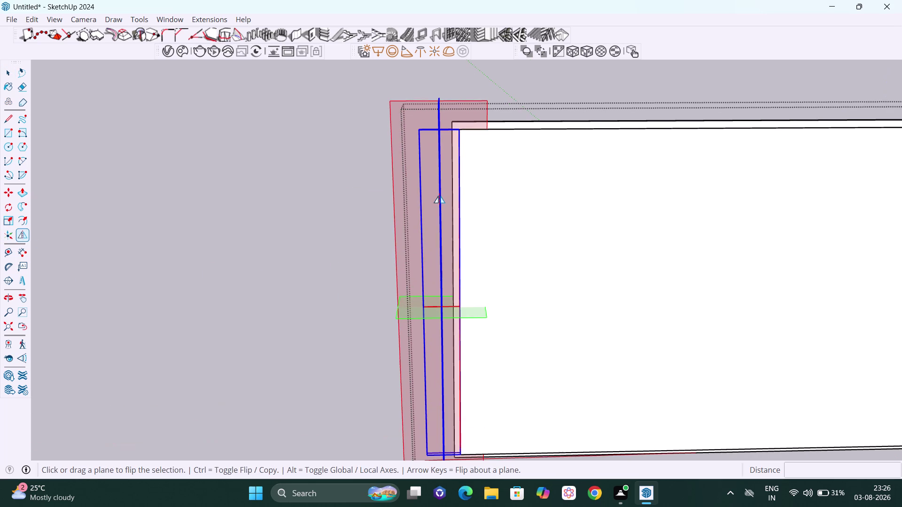
click(440, 199)
key(space)
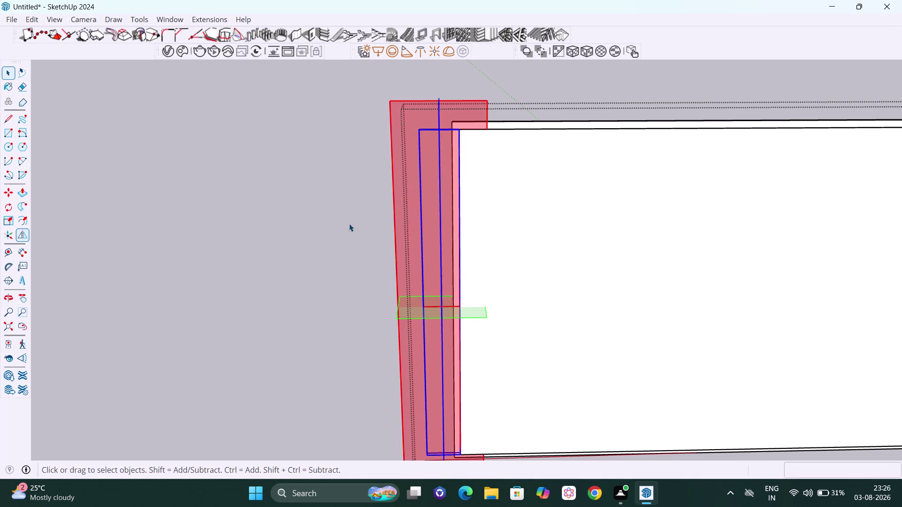
scroll(down, 3)
click(343, 224)
middle_drag(425, 317, 544, 254)
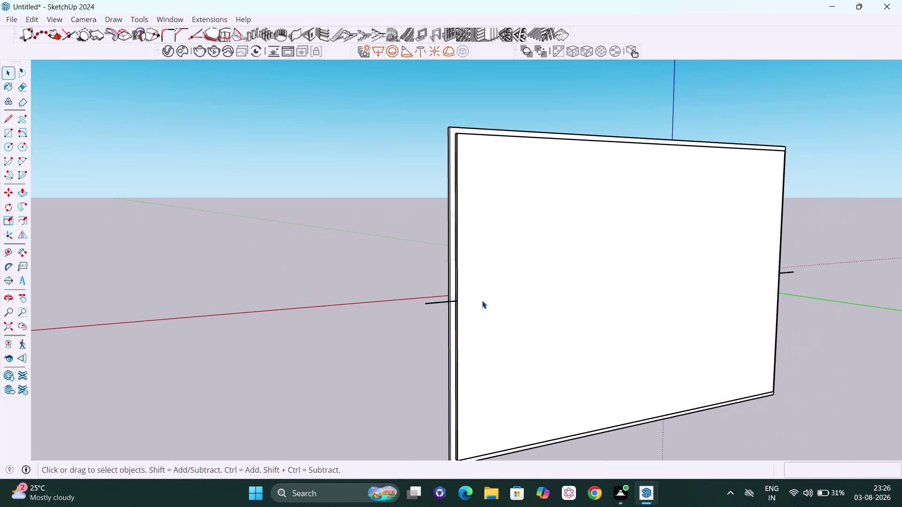
scroll(up, 3)
scroll(up, 3)
scroll(up, 3)
middle_drag(413, 318, 521, 267)
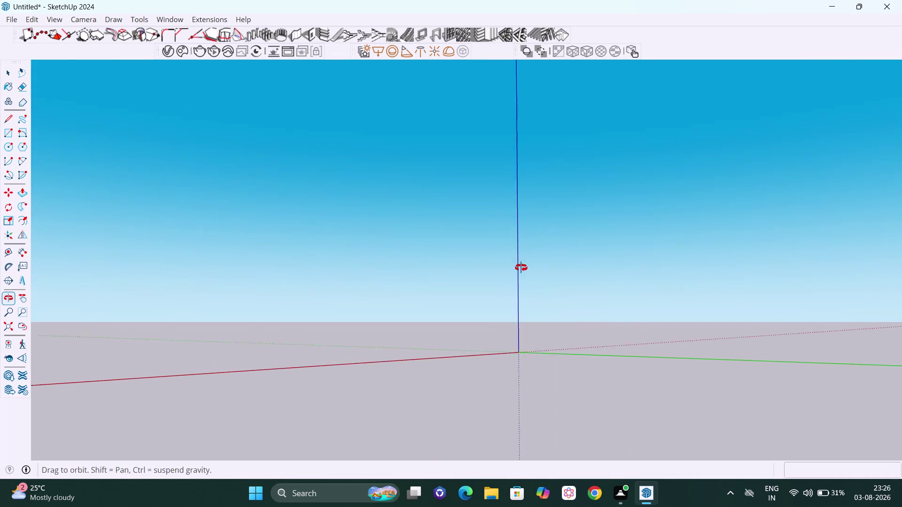
middle_drag(521, 267, 472, 268)
scroll(down, 3)
scroll(down, 3)
scroll(down, 3)
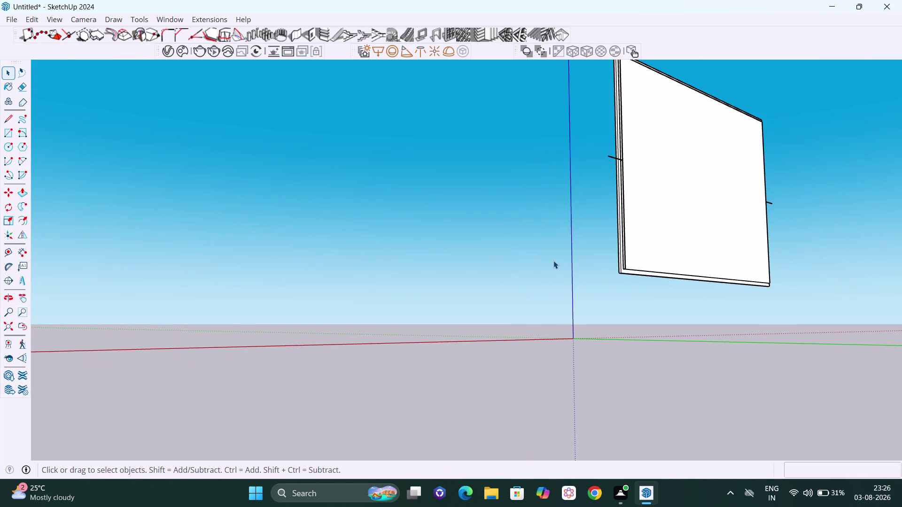
key(h)
drag(550, 250, 496, 384)
scroll(up, 3)
scroll(up, 3)
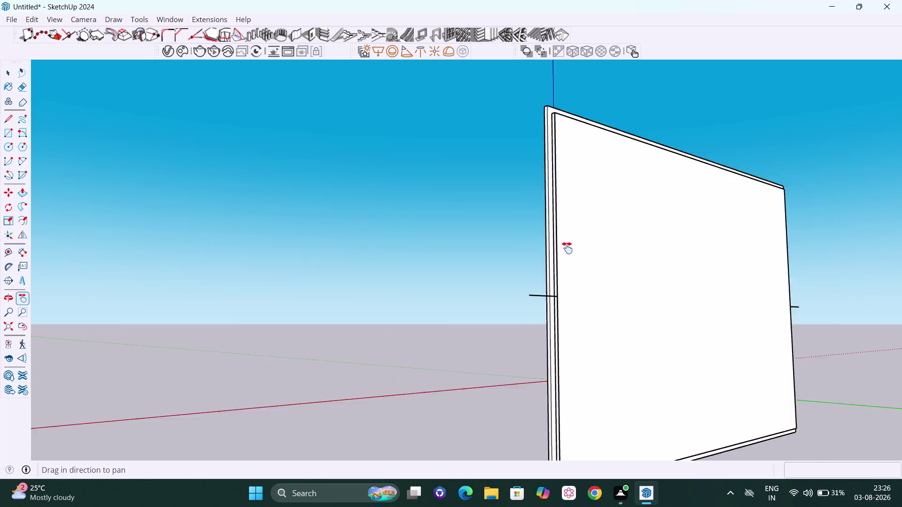
scroll(up, 3)
scroll(up, 3)
middle_drag(521, 330, 609, 336)
drag(609, 332, 586, 333)
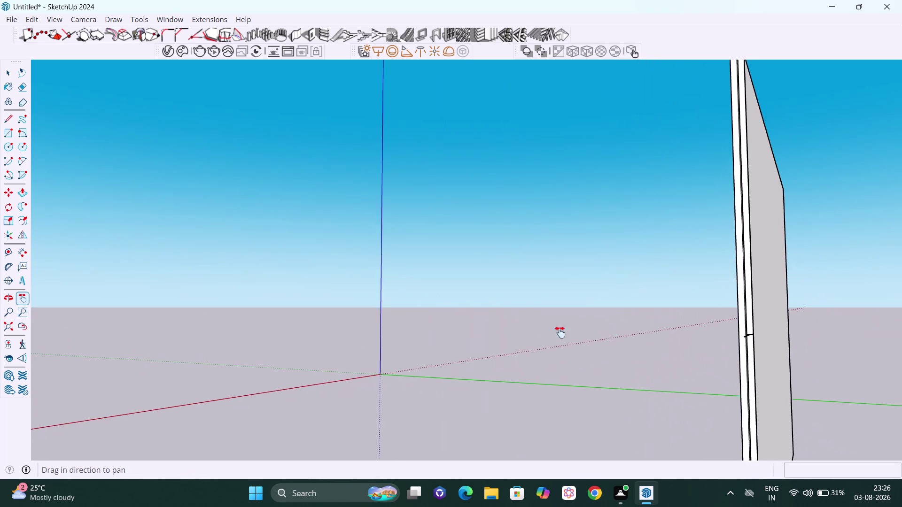
drag(586, 332, 339, 309)
drag(688, 337, 579, 334)
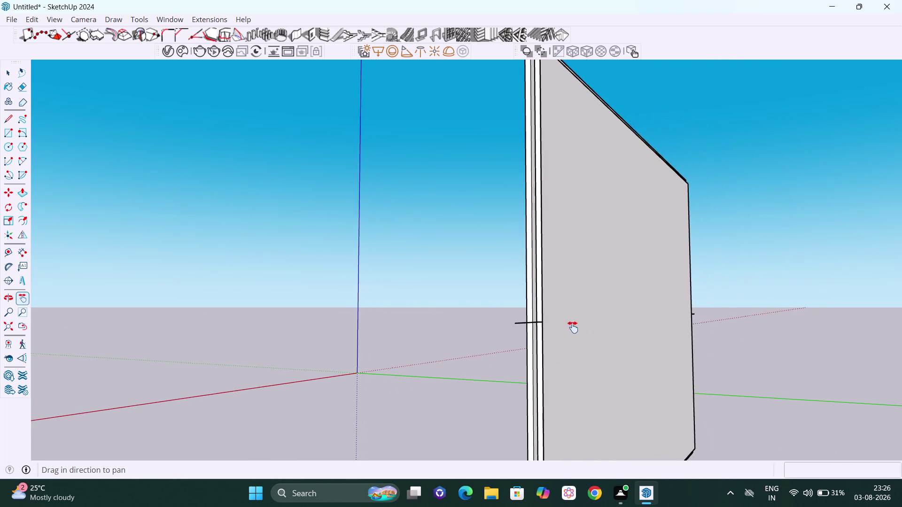
scroll(up, 3)
scroll(up, 3)
scroll(up, 3)
middle_drag(498, 337, 574, 335)
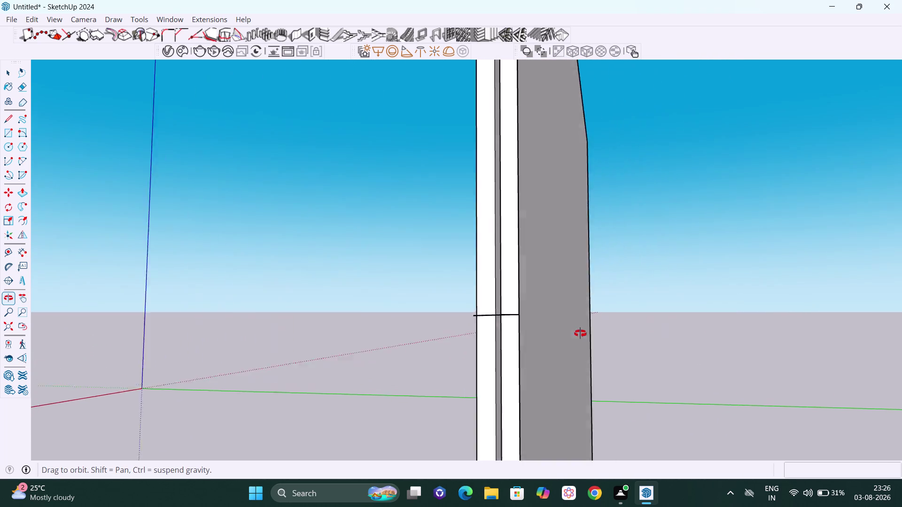
middle_drag(574, 335, 584, 206)
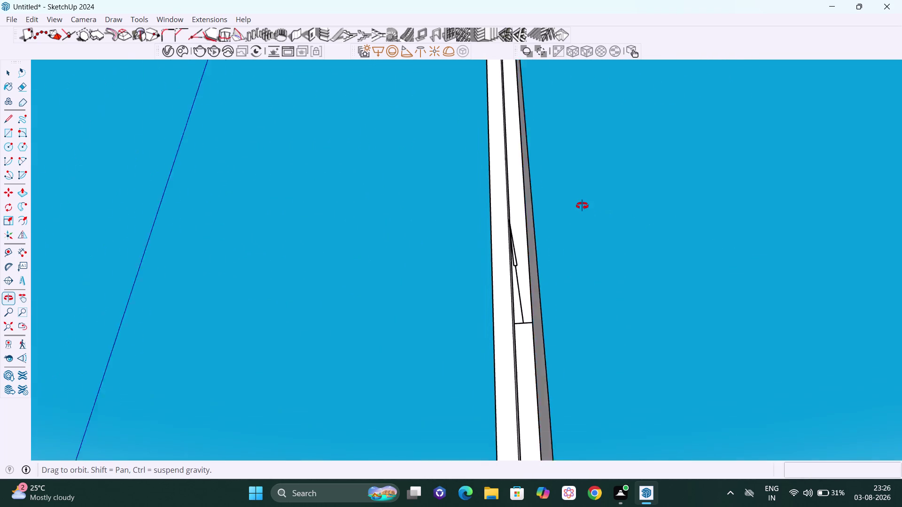
middle_drag(584, 206, 578, 214)
scroll(down, 3)
scroll(down, 3)
middle_drag(611, 277, 404, 283)
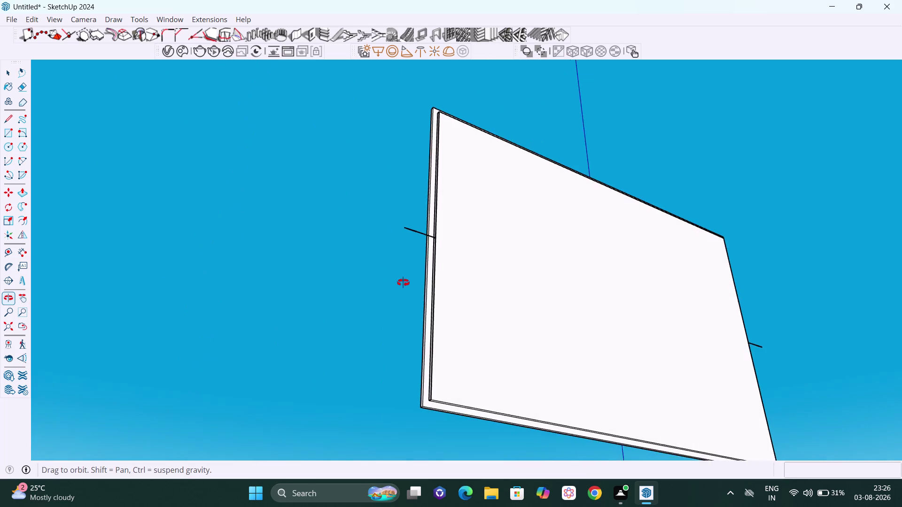
middle_drag(404, 283, 403, 282)
scroll(down, 3)
middle_drag(499, 322, 436, 280)
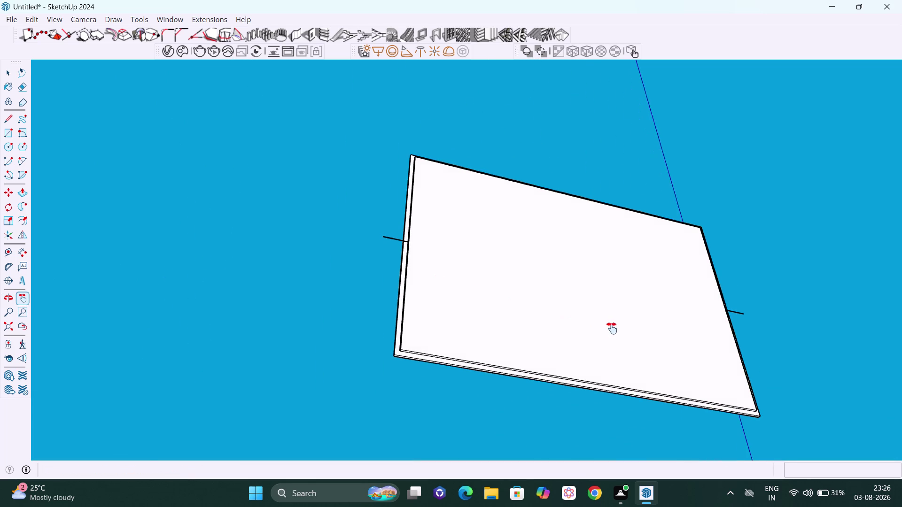
middle_drag(593, 316, 435, 282)
scroll(down, 3)
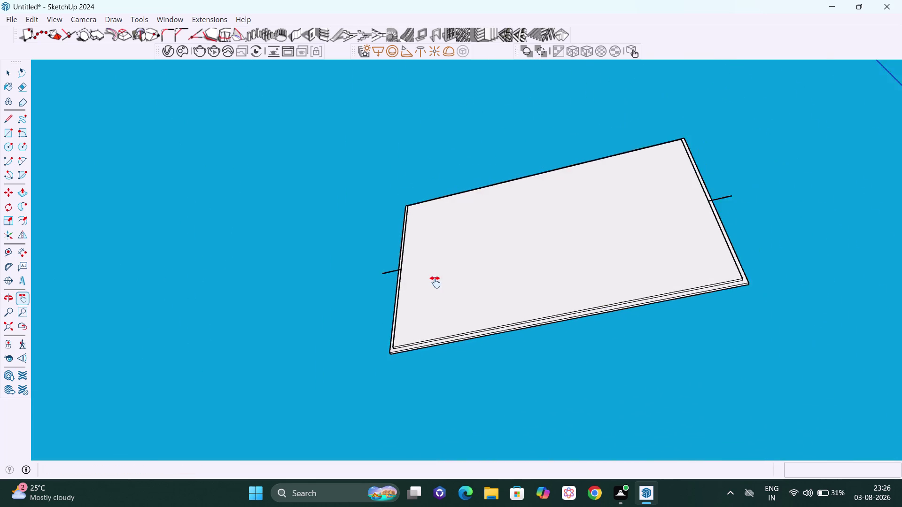
scroll(down, 3)
middle_drag(437, 301, 489, 293)
key(space)
scroll(up, 3)
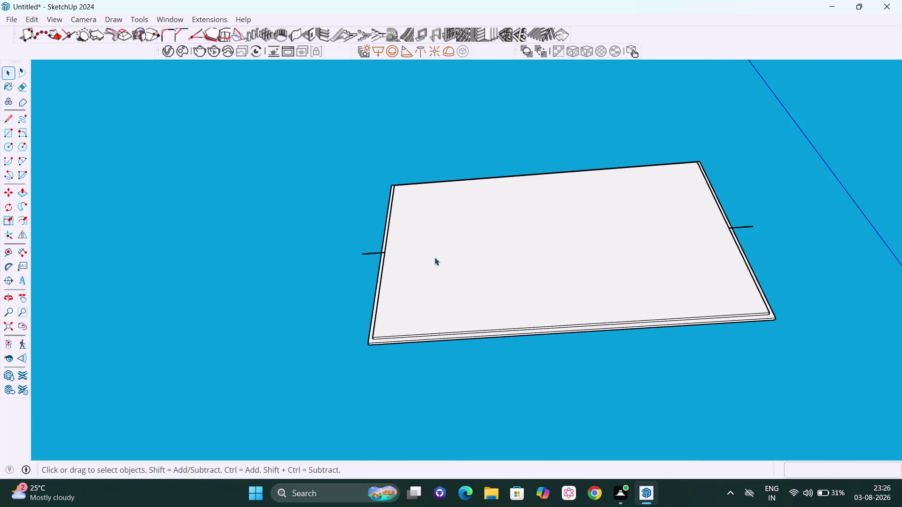
scroll(up, 3)
scroll(up, 3)
middle_drag(517, 359, 514, 347)
middle_drag(508, 342, 508, 340)
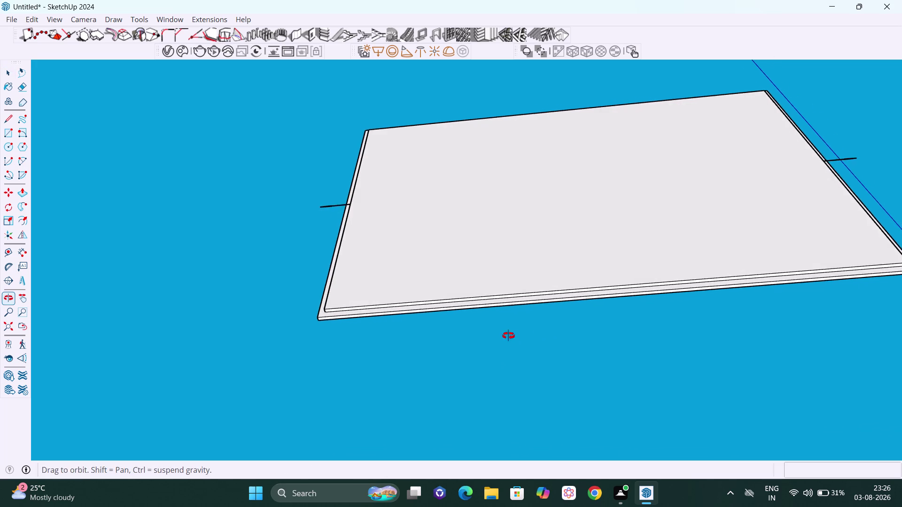
middle_drag(508, 341, 512, 306)
scroll(up, 3)
scroll(up, 3)
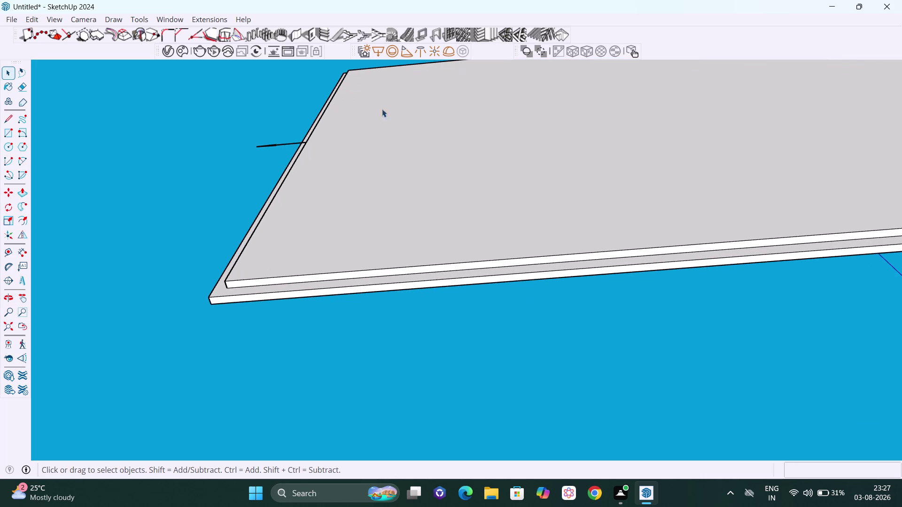
click(381, 50)
scroll(up, 3)
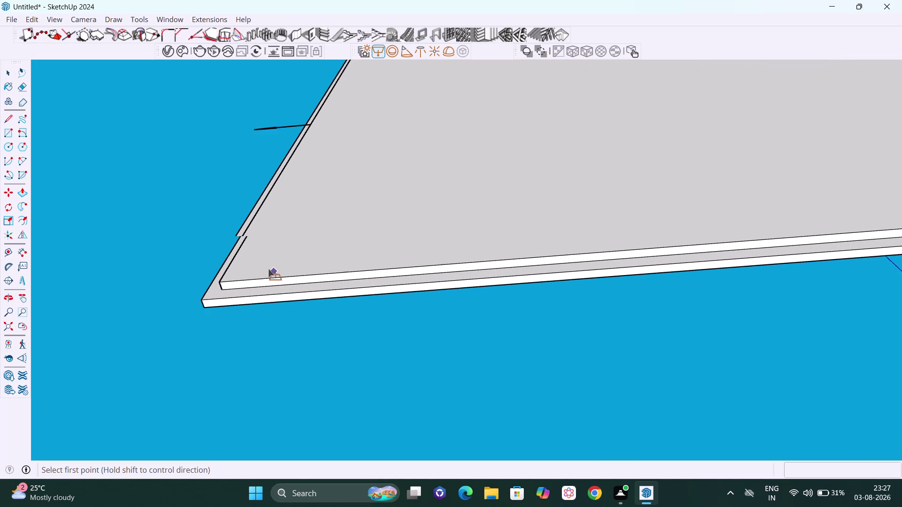
scroll(up, 3)
scroll(up, 3)
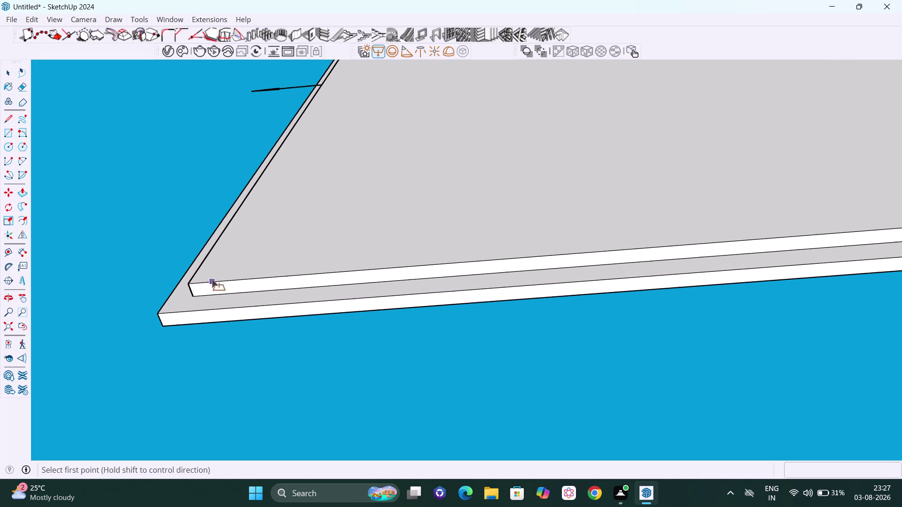
scroll(up, 3)
scroll(up, 3)
middle_drag(207, 309, 225, 271)
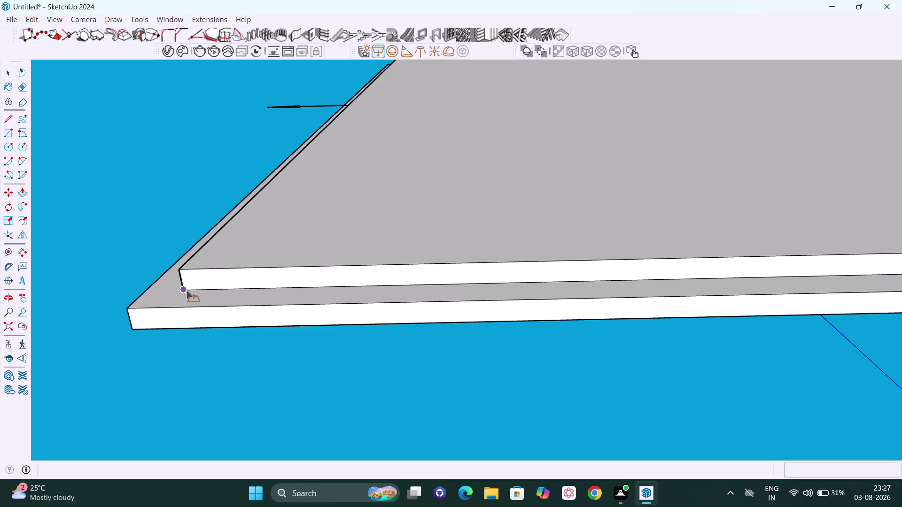
click(186, 291)
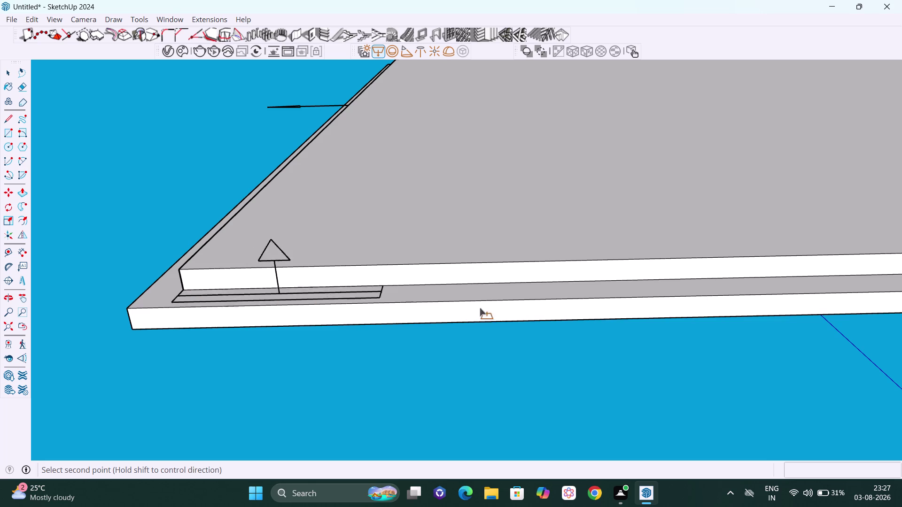
key(h)
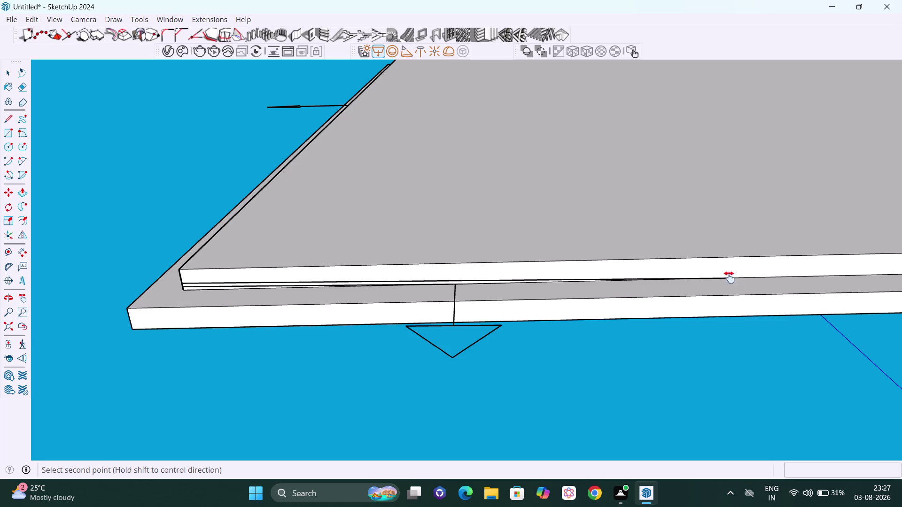
drag(727, 278, 401, 294)
scroll(down, 3)
drag(653, 320, 428, 310)
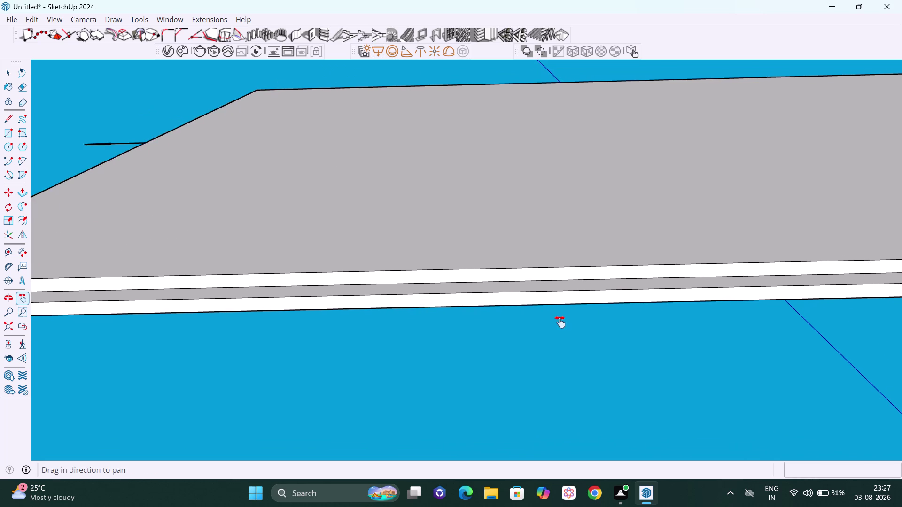
scroll(down, 3)
drag(717, 321, 334, 313)
drag(704, 277, 549, 293)
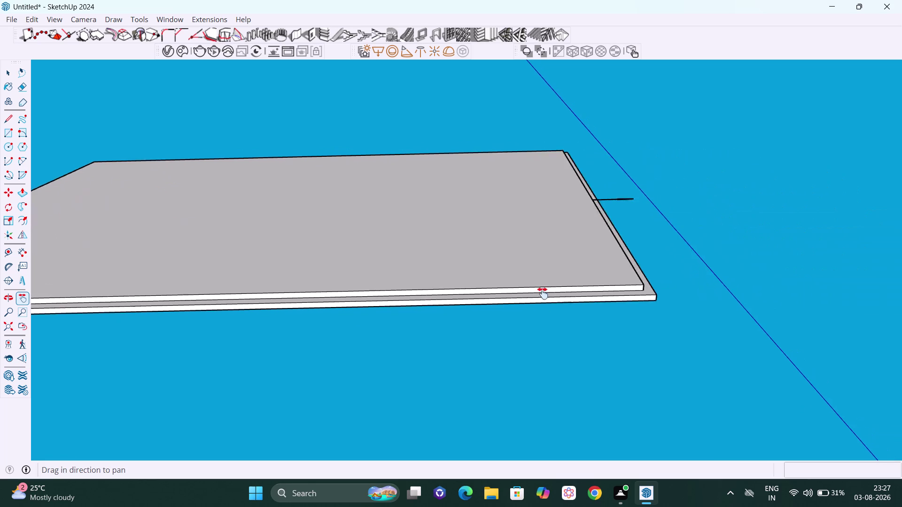
drag(548, 293, 501, 300)
scroll(up, 3)
middle_drag(595, 311, 527, 315)
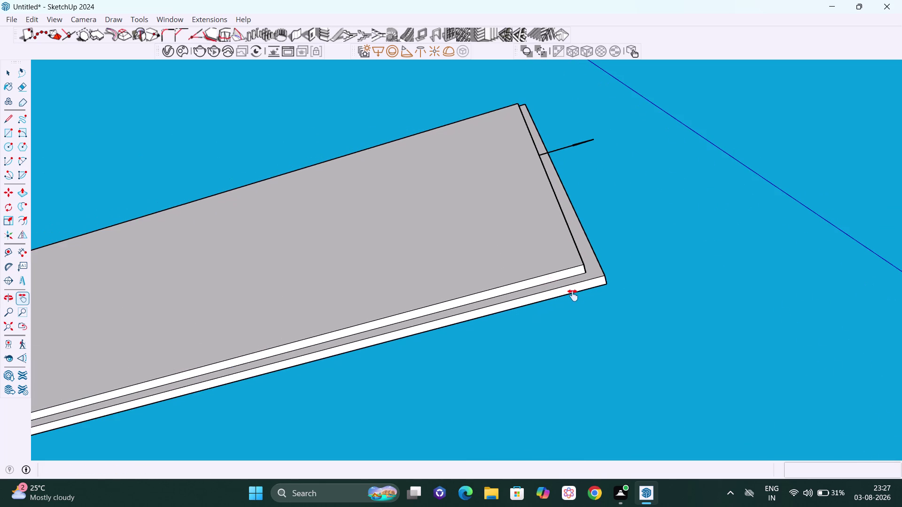
drag(572, 296, 473, 328)
scroll(up, 3)
middle_drag(488, 310, 552, 305)
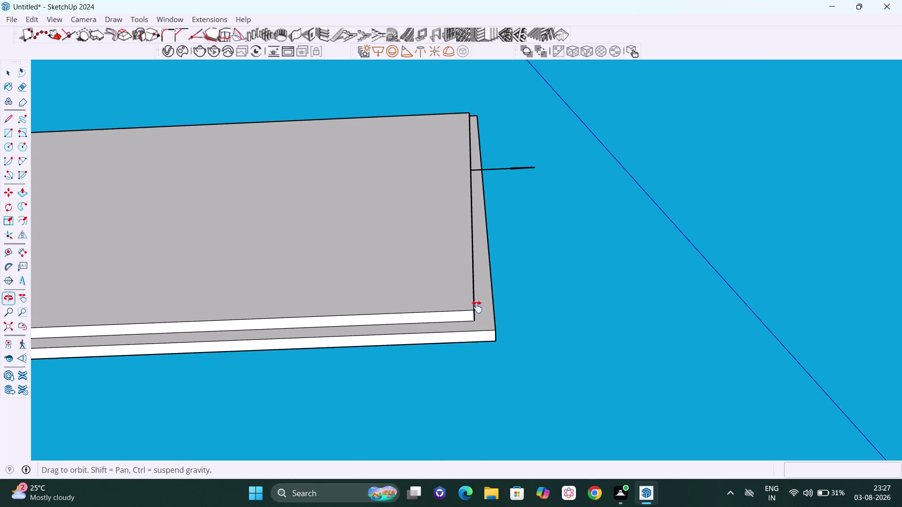
scroll(up, 3)
scroll(up, 3)
middle_drag(465, 329, 469, 311)
scroll(up, 3)
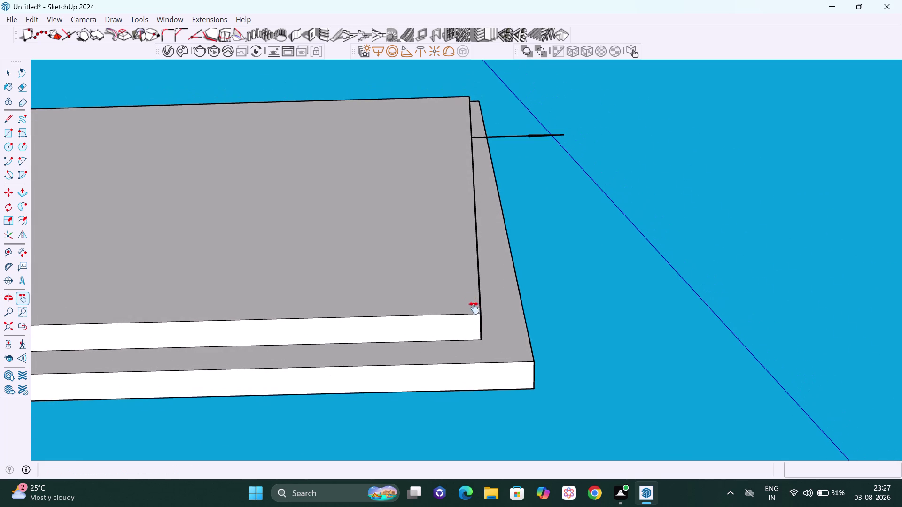
key(Escape)
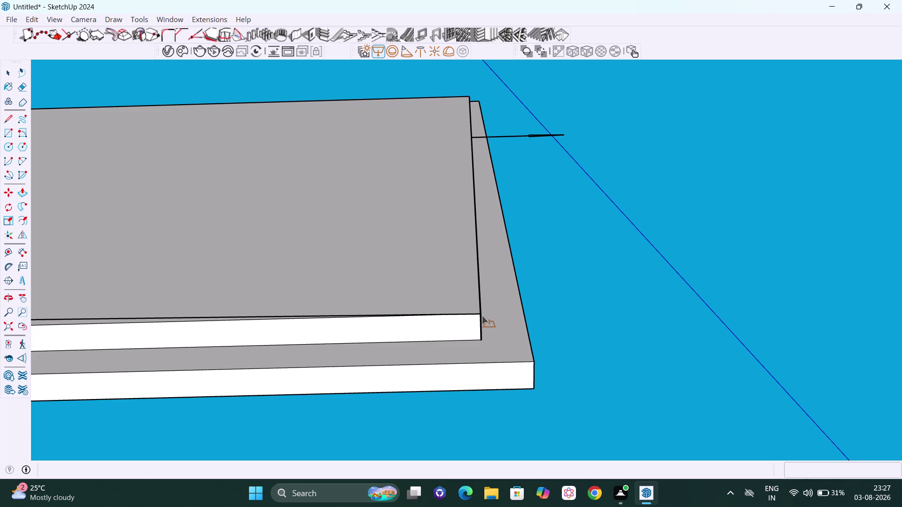
click(482, 317)
scroll(down, 3)
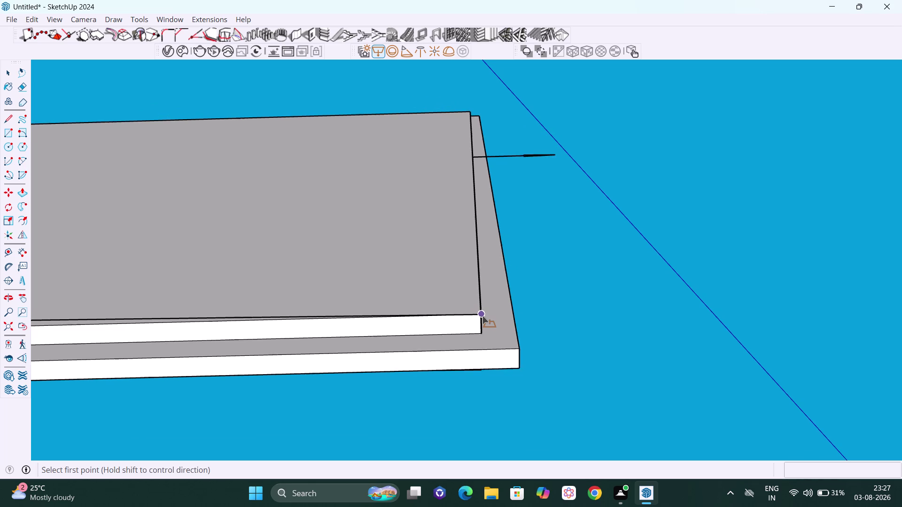
scroll(down, 3)
scroll(down, 3)
middle_drag(485, 319, 420, 347)
scroll(down, 3)
scroll(down, 3)
middle_drag(442, 345, 594, 363)
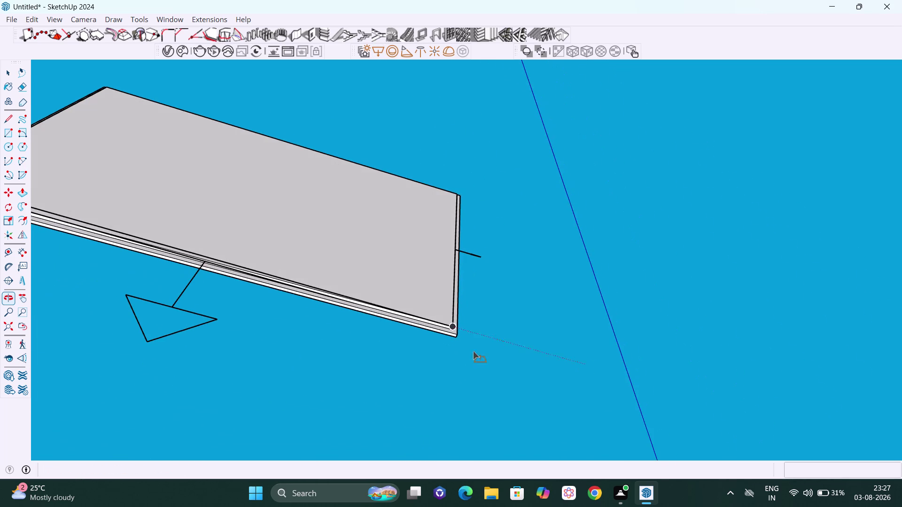
scroll(down, 3)
key(h)
drag(360, 314, 570, 313)
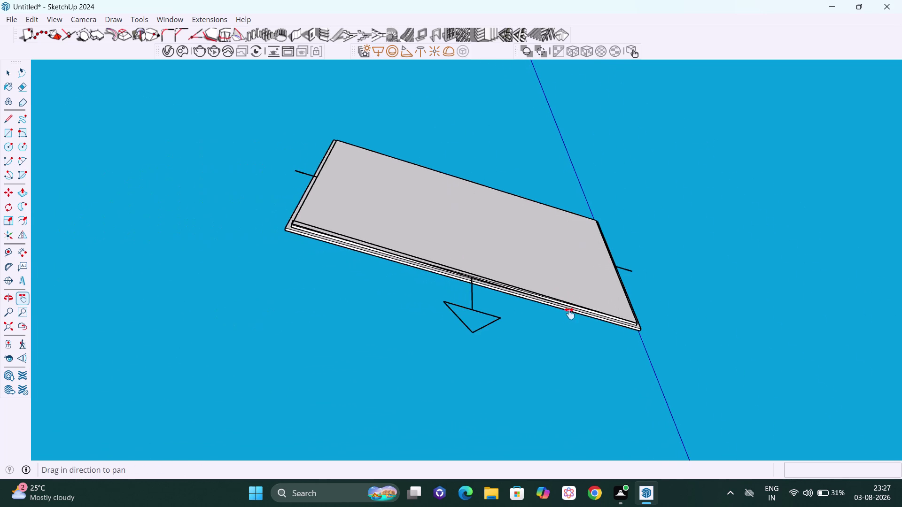
scroll(down, 3)
middle_drag(533, 311, 453, 392)
scroll(up, 3)
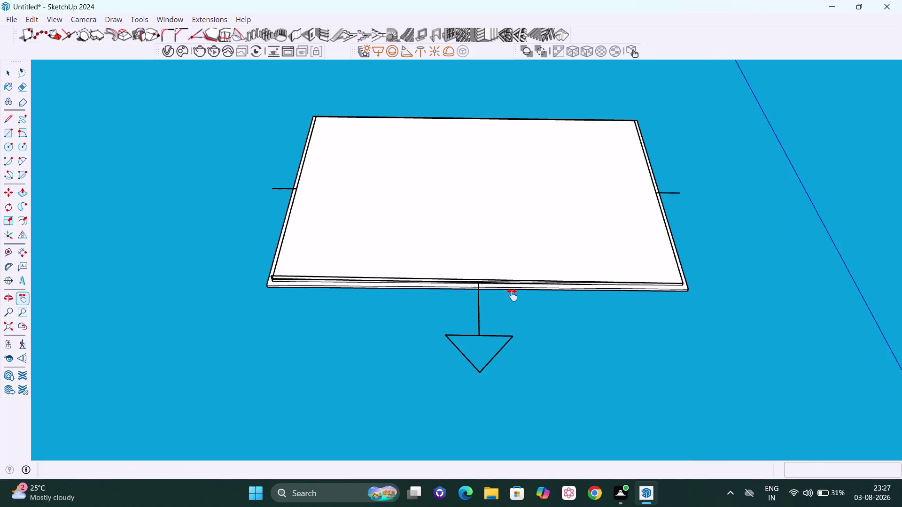
scroll(up, 3)
middle_drag(489, 307, 452, 371)
scroll(up, 3)
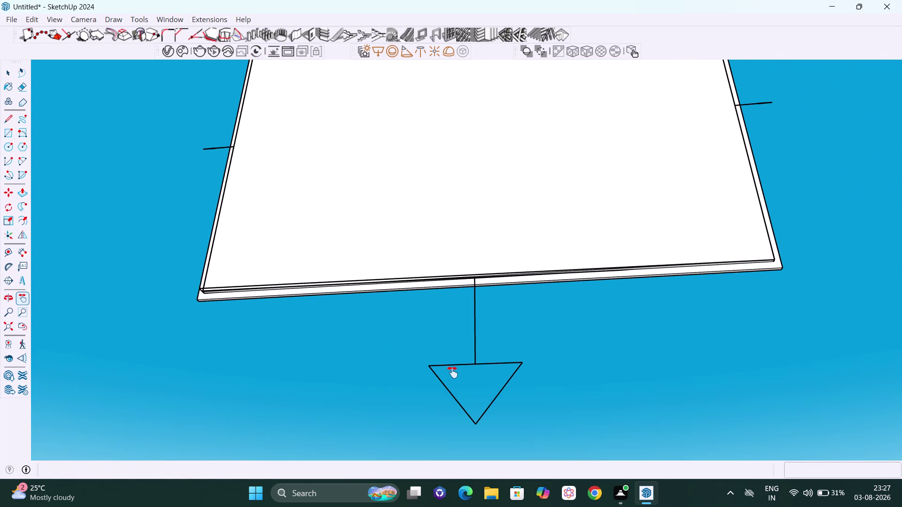
key(ctrl+z)
scroll(up, 3)
scroll(up, 3)
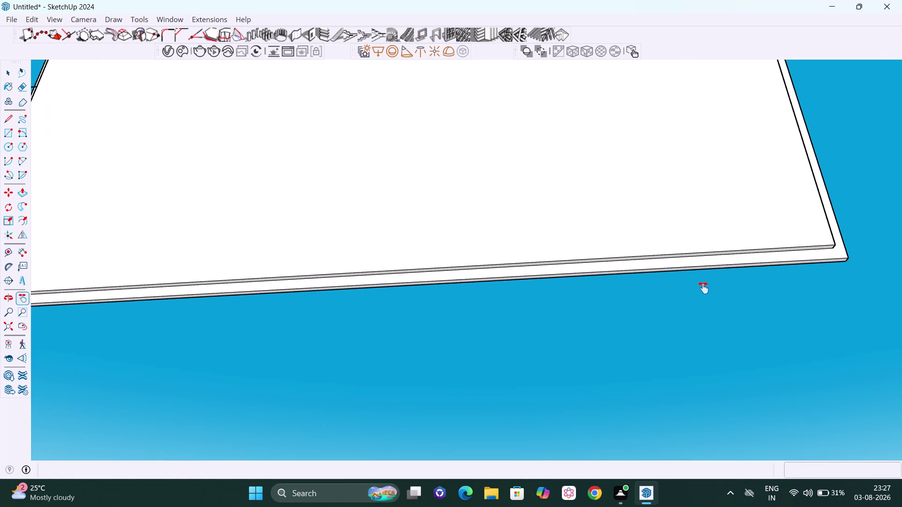
middle_drag(704, 288, 702, 267)
click(377, 51)
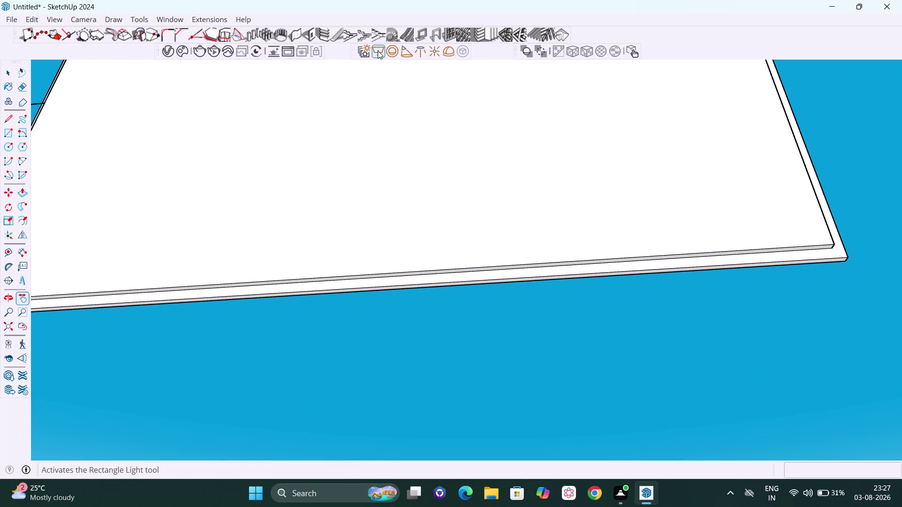
middle_drag(802, 273, 790, 231)
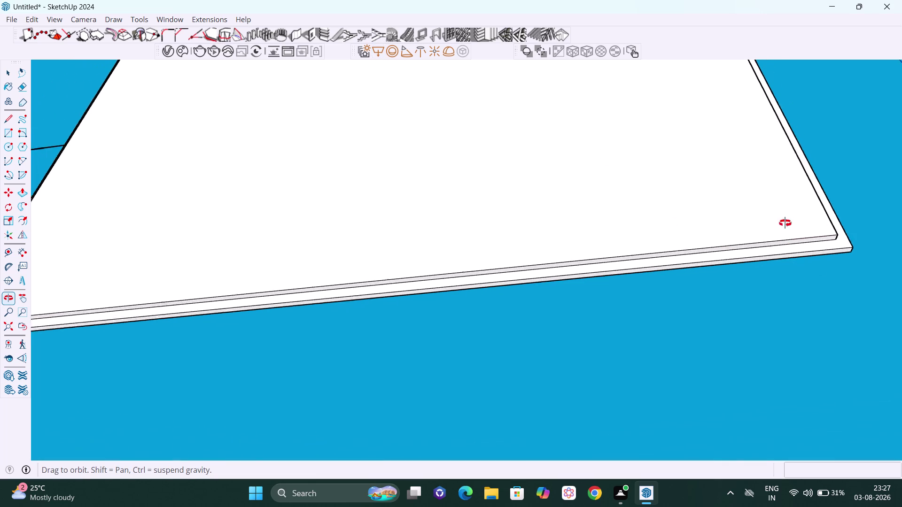
middle_drag(790, 231, 759, 201)
scroll(up, 3)
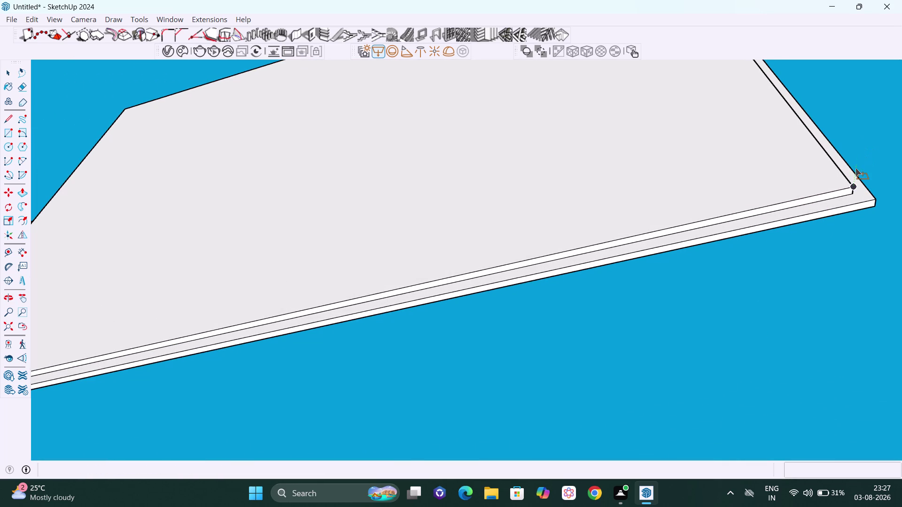
drag(852, 187, 837, 190)
key(h)
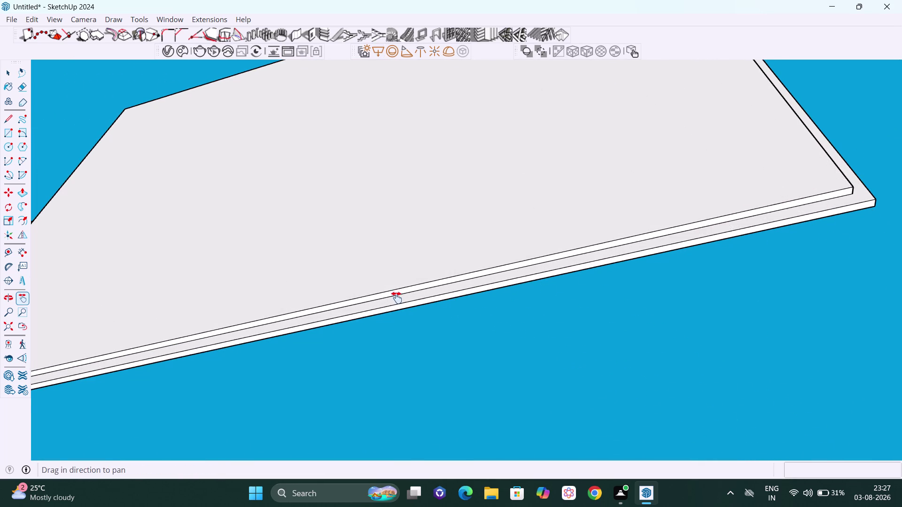
drag(396, 297, 855, 258)
scroll(down, 3)
middle_drag(464, 326, 610, 249)
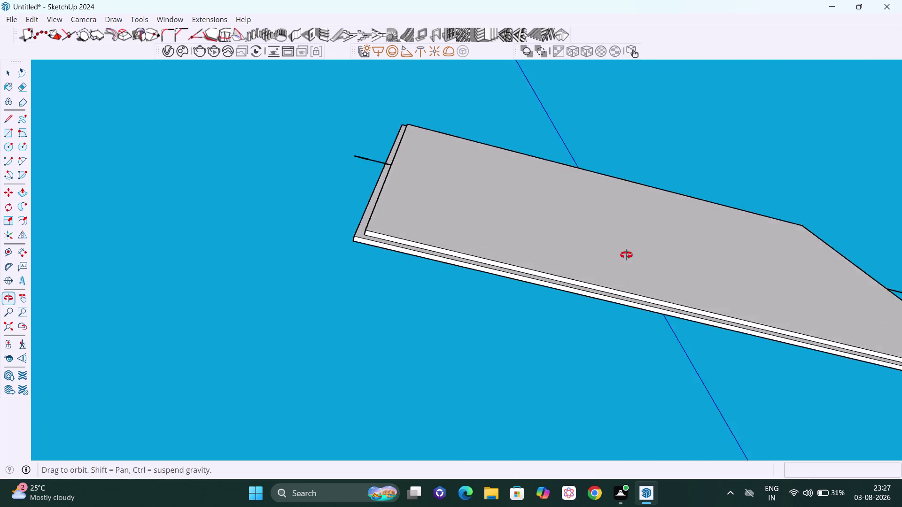
middle_drag(610, 249, 658, 292)
scroll(up, 3)
scroll(up, 3)
scroll(up, 3)
middle_drag(416, 279, 409, 260)
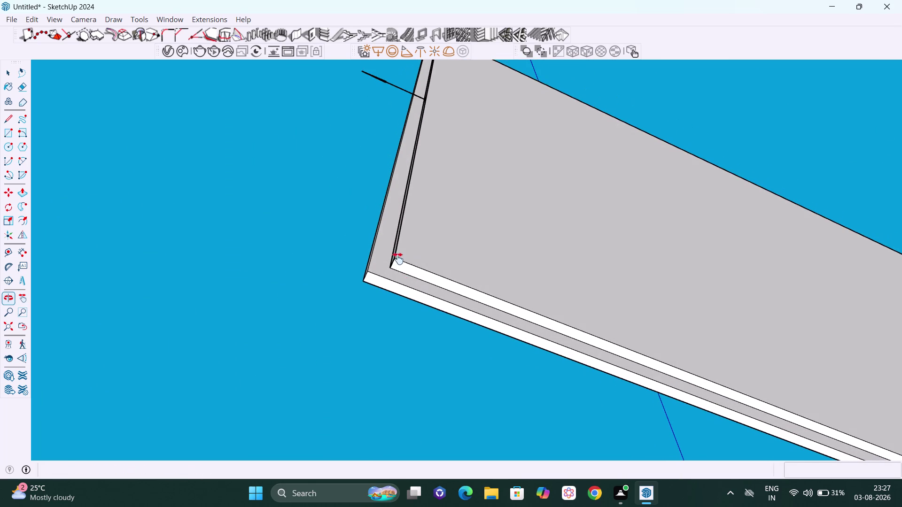
scroll(up, 3)
scroll(up, 3)
middle_drag(415, 266, 405, 235)
scroll(up, 3)
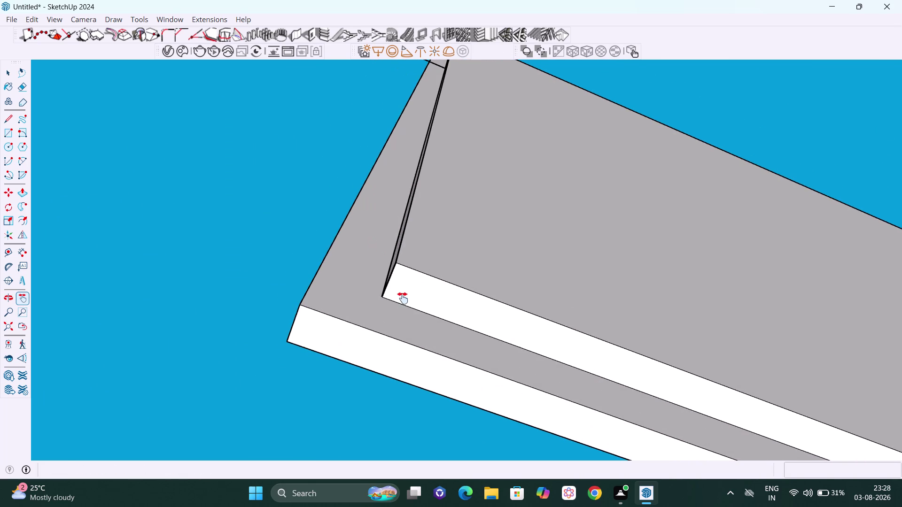
middle_drag(403, 298, 428, 311)
scroll(up, 3)
middle_drag(408, 306, 423, 312)
key(Escape)
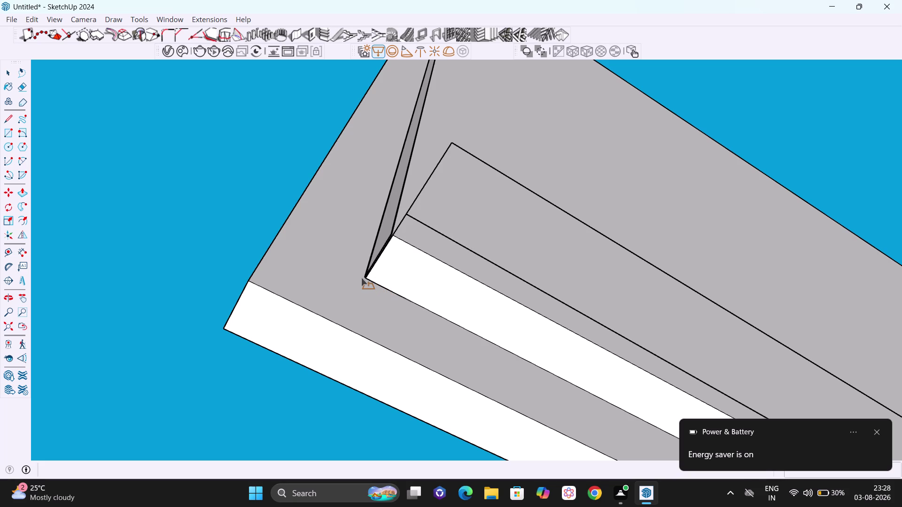
click(362, 278)
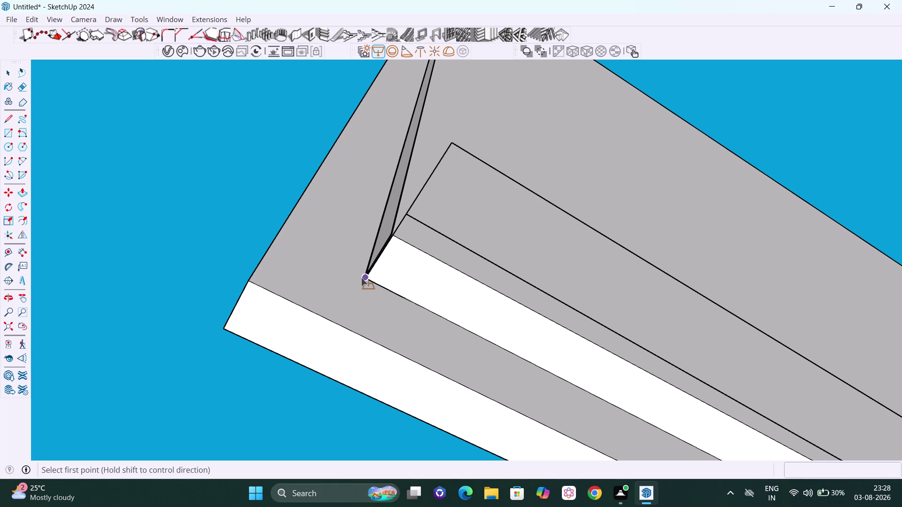
scroll(down, 3)
scroll(down, 3)
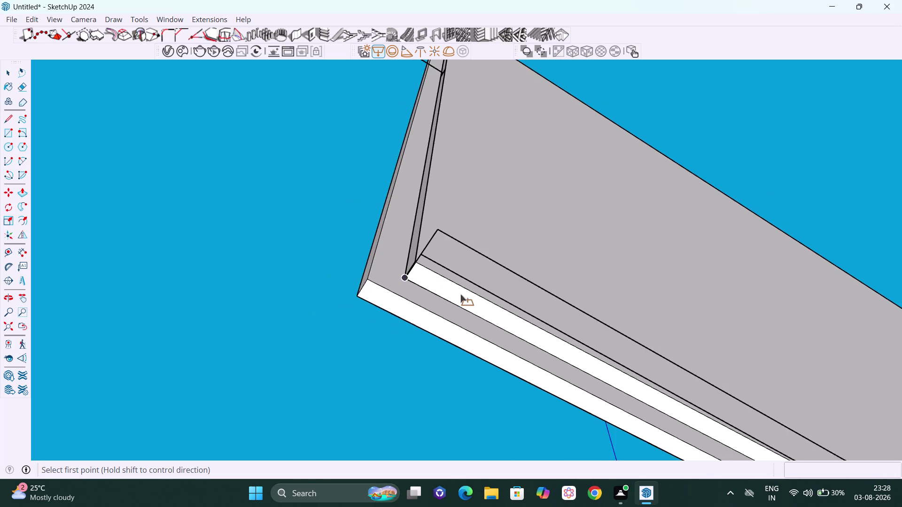
scroll(down, 3)
scroll(down, 3)
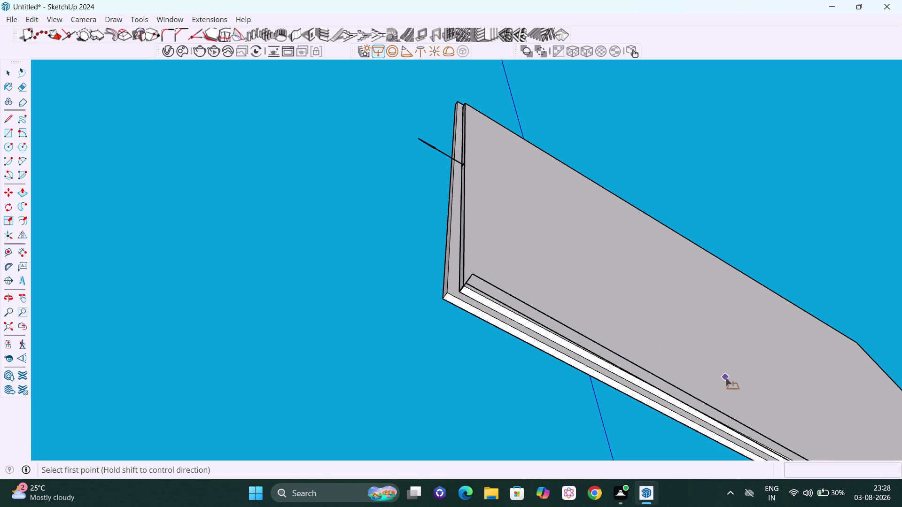
key(h)
drag(728, 371, 573, 344)
scroll(down, 3)
scroll(down, 3)
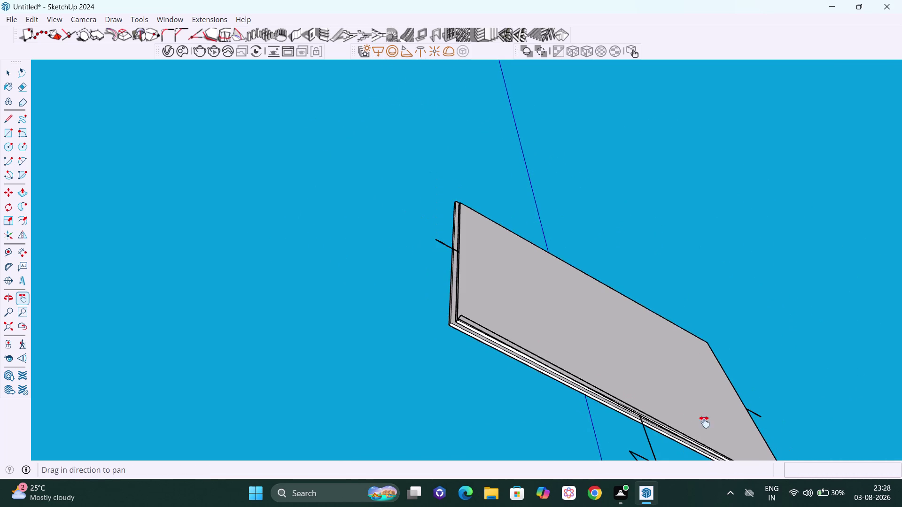
middle_drag(623, 402, 569, 383)
scroll(down, 3)
middle_drag(806, 460, 781, 442)
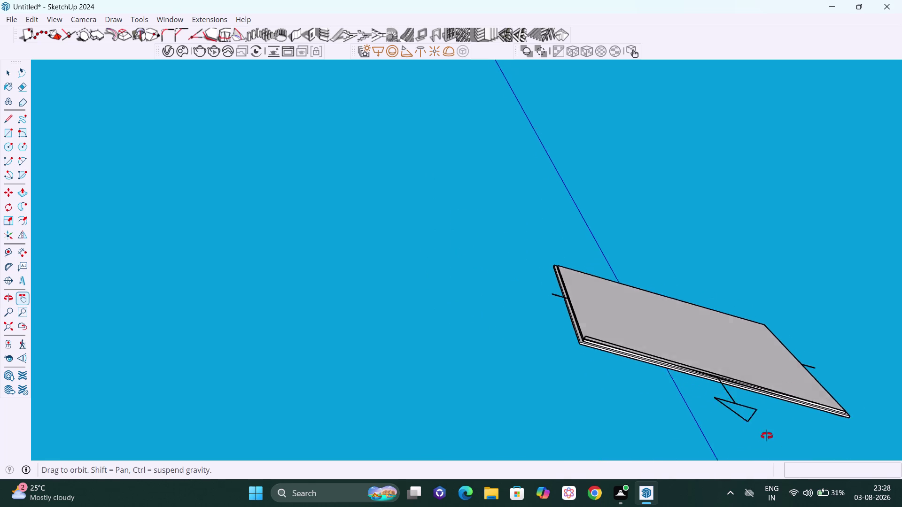
middle_drag(780, 442, 763, 434)
drag(766, 413, 538, 399)
scroll(down, 3)
middle_drag(600, 350, 555, 389)
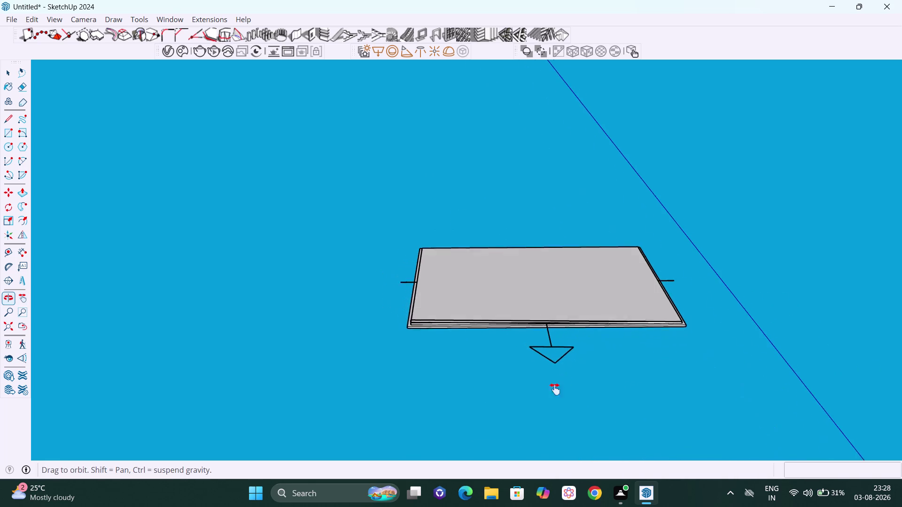
middle_drag(555, 389, 555, 389)
drag(605, 336, 576, 403)
scroll(up, 3)
drag(563, 403, 704, 353)
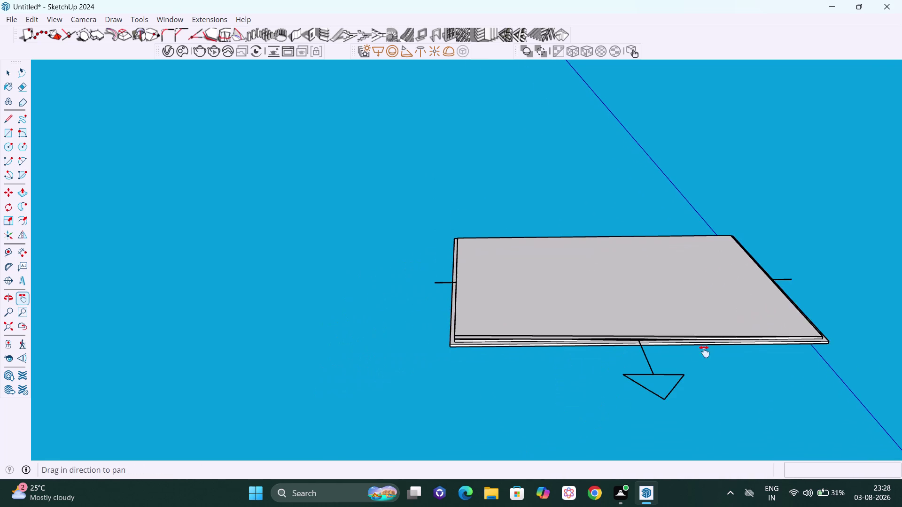
middle_drag(630, 355, 525, 372)
drag(705, 350, 760, 340)
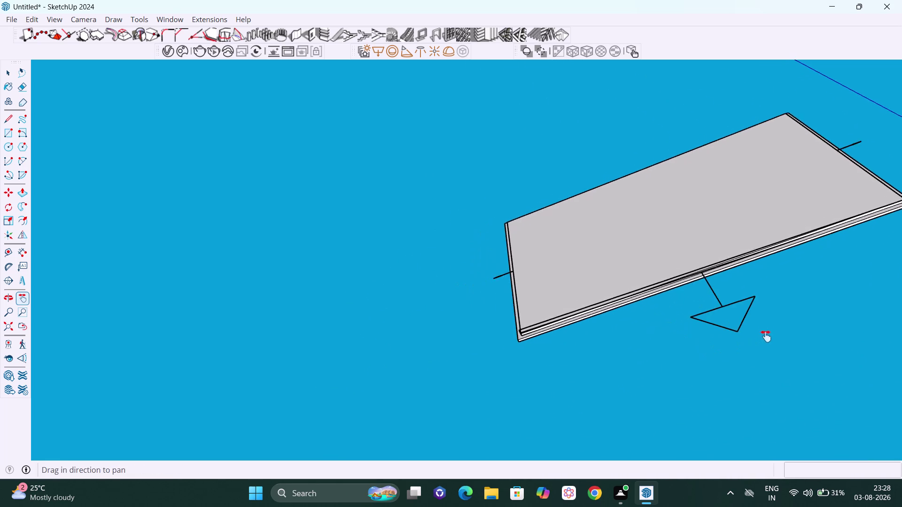
scroll(down, 3)
drag(718, 334, 748, 326)
middle_drag(745, 325, 837, 292)
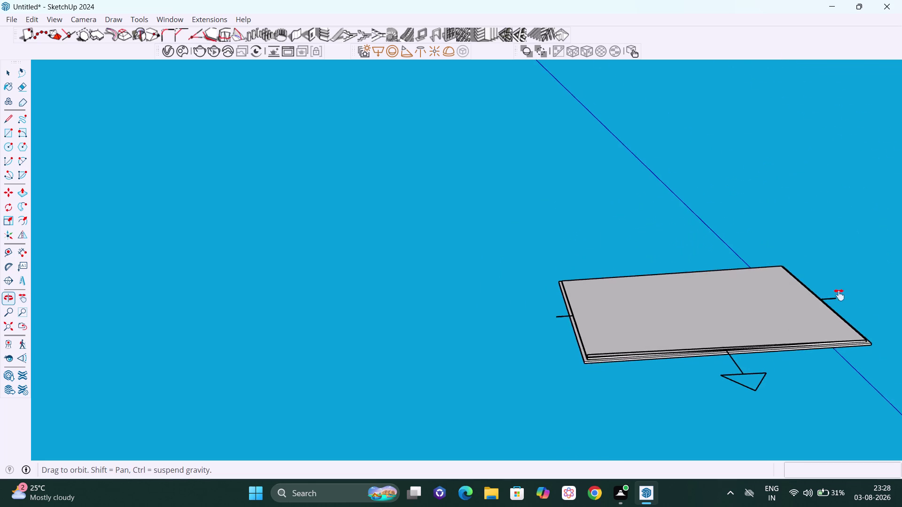
middle_drag(837, 292, 837, 293)
scroll(down, 3)
middle_drag(785, 319, 782, 345)
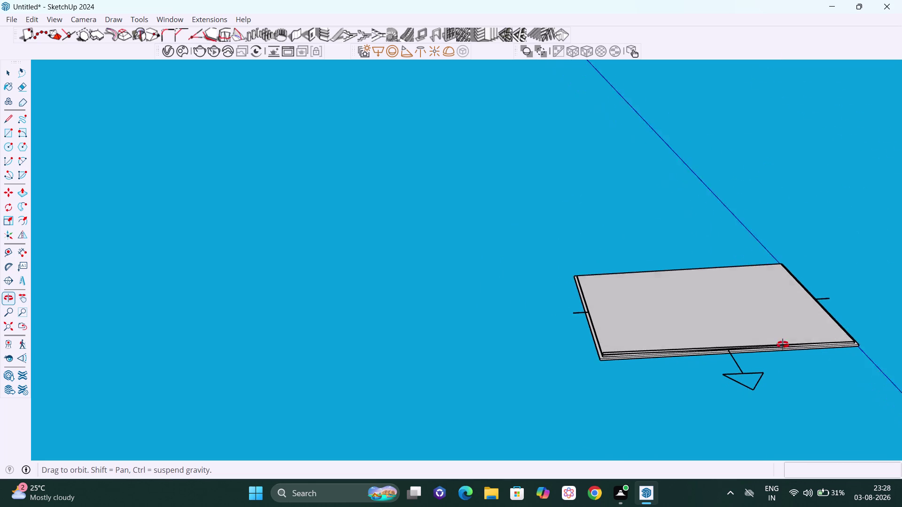
middle_drag(783, 344, 748, 447)
middle_drag(798, 347, 866, 415)
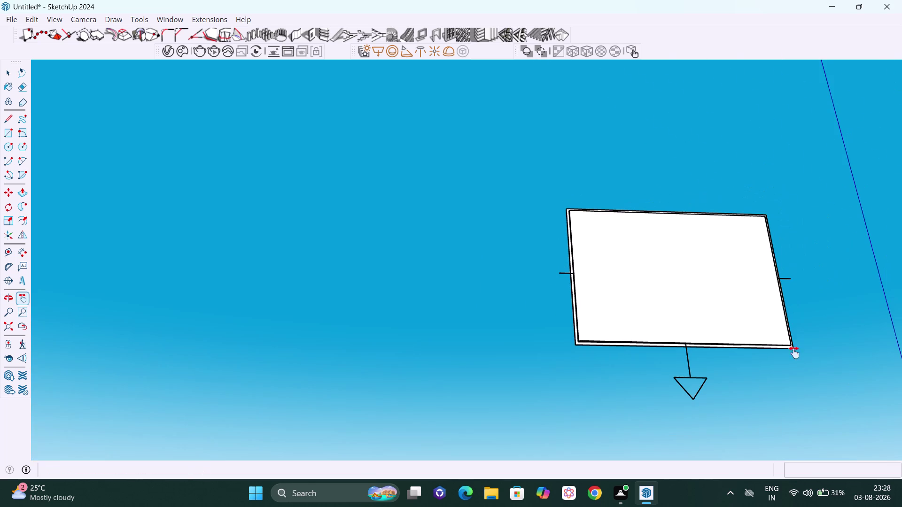
middle_drag(786, 338, 762, 424)
middle_drag(730, 325, 709, 423)
scroll(up, 3)
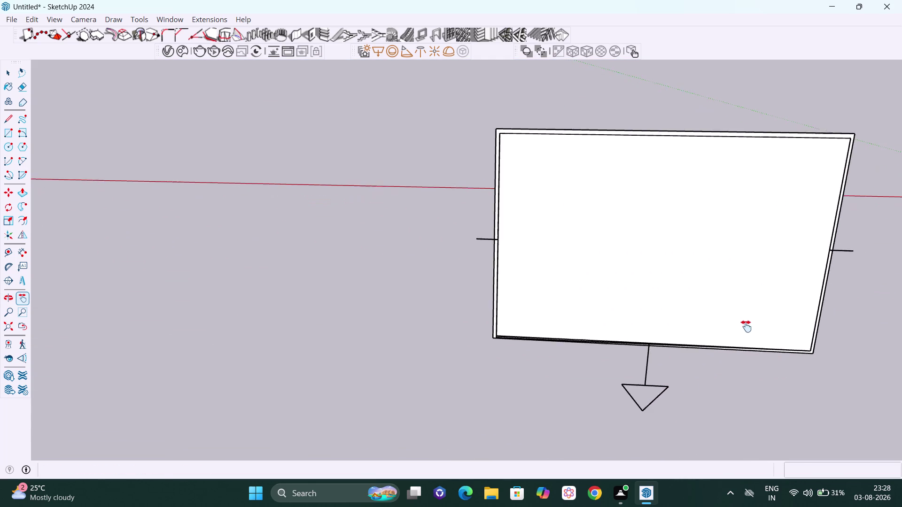
scroll(up, 3)
scroll(up, 3)
middle_drag(739, 352, 618, 414)
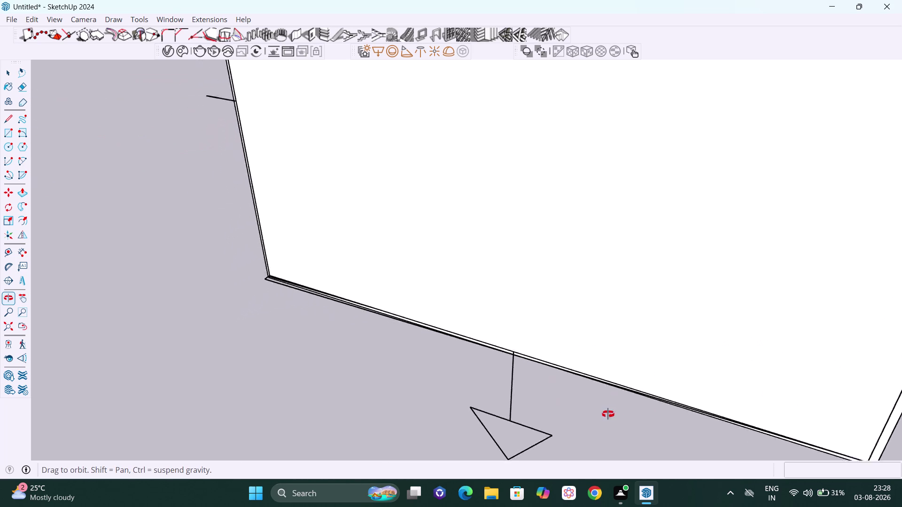
middle_drag(617, 413, 503, 402)
scroll(up, 3)
scroll(down, 3)
scroll(down, 3)
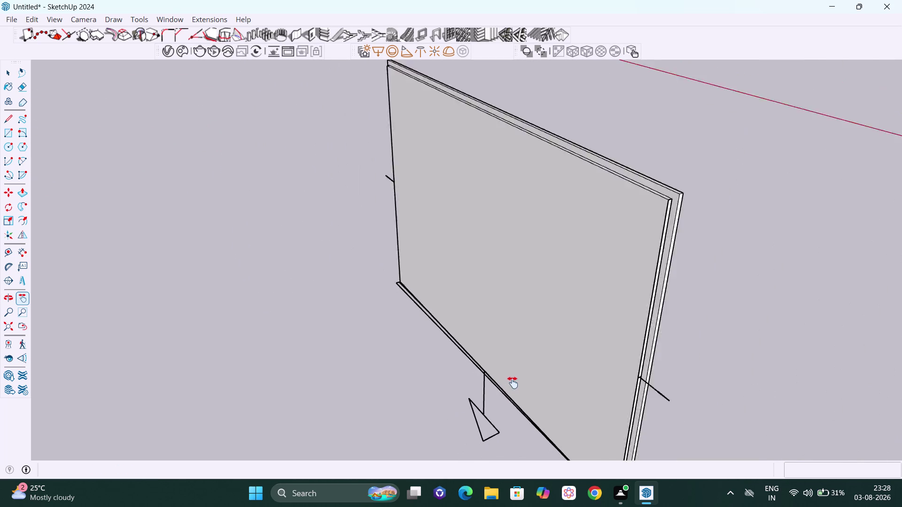
scroll(down, 3)
middle_drag(552, 388, 732, 217)
scroll(up, 3)
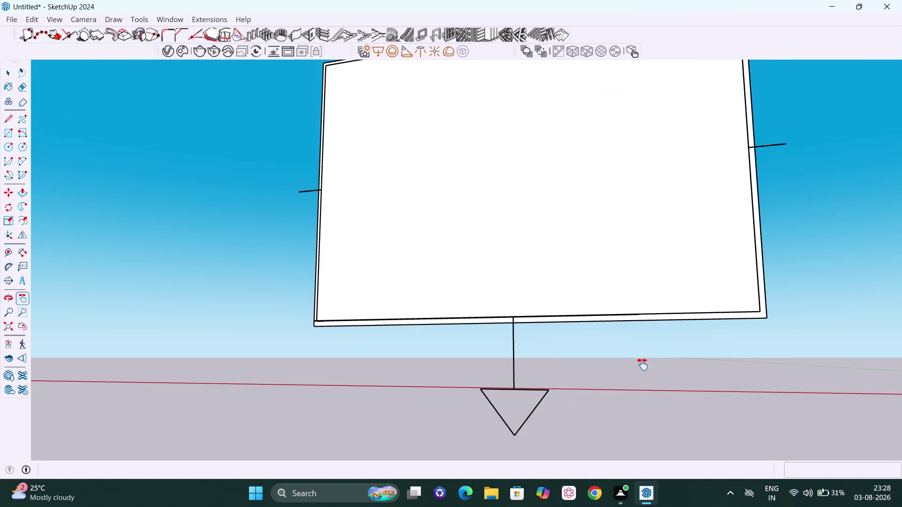
middle_drag(635, 375, 729, 169)
scroll(up, 3)
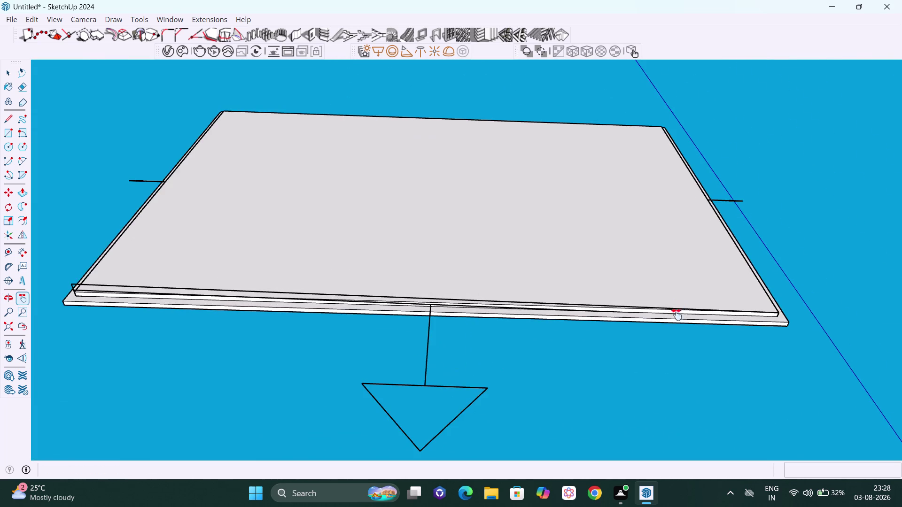
middle_drag(675, 317, 725, 220)
key(ctrl+z)
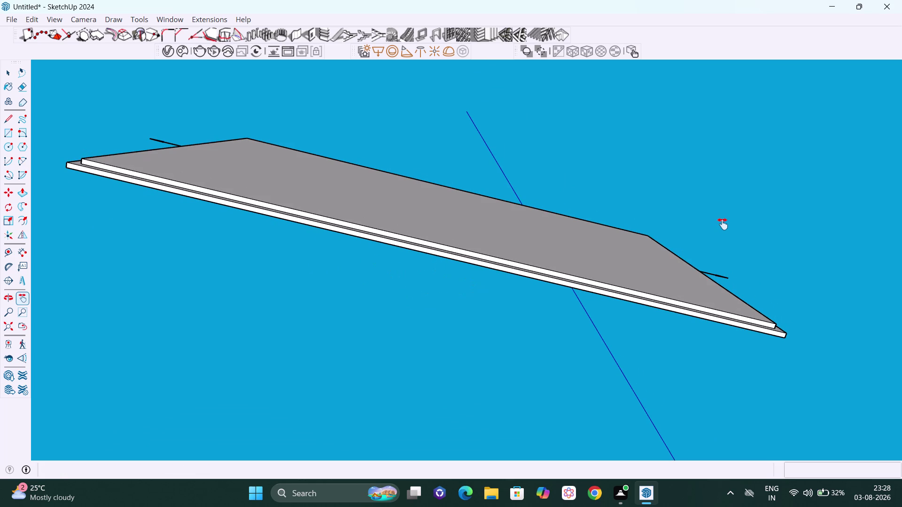
key(space)
scroll(up, 3)
scroll(down, 3)
middle_drag(474, 303, 505, 295)
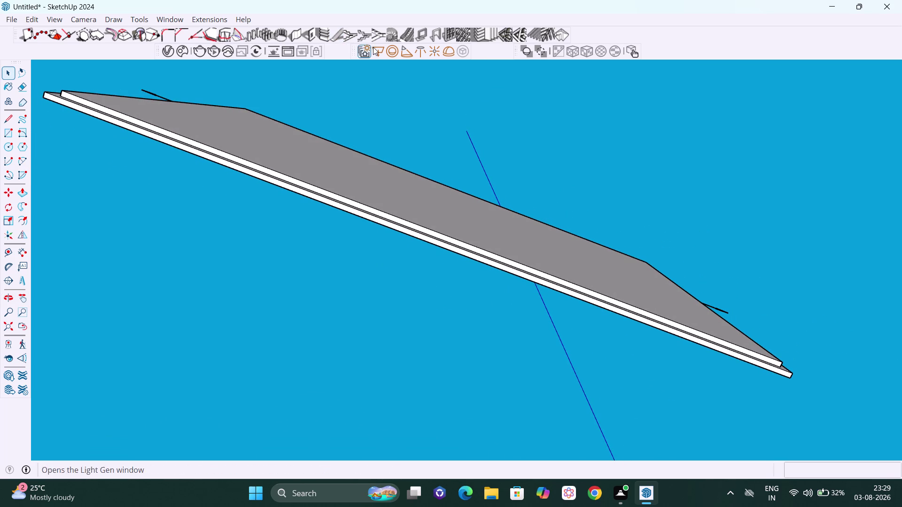
Start the two-point tool and pick the upper panel's corner as the first point.
click(380, 49)
scroll(up, 3)
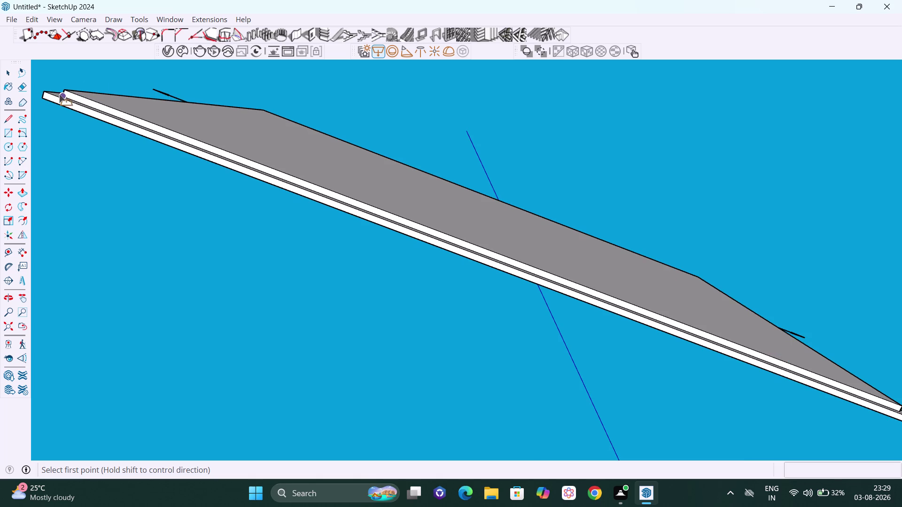
scroll(up, 3)
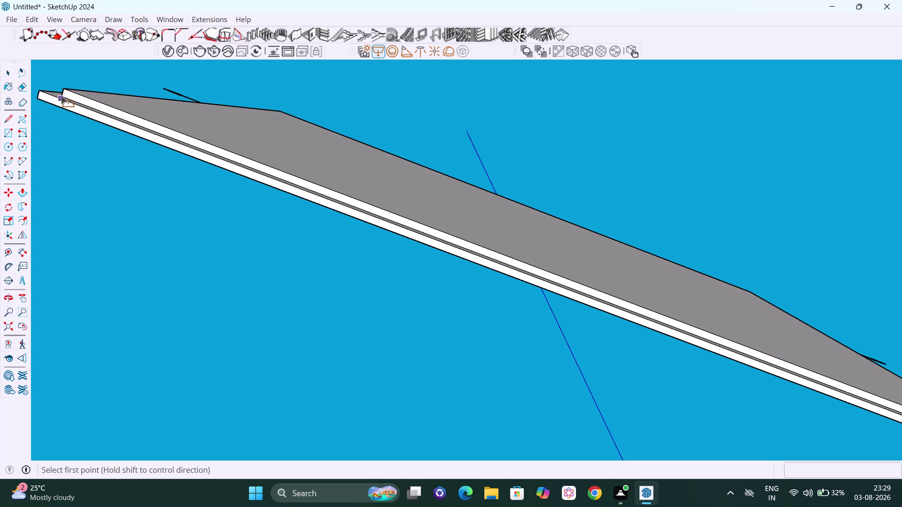
scroll(up, 3)
scroll(up, 3)
scroll(up, 3)
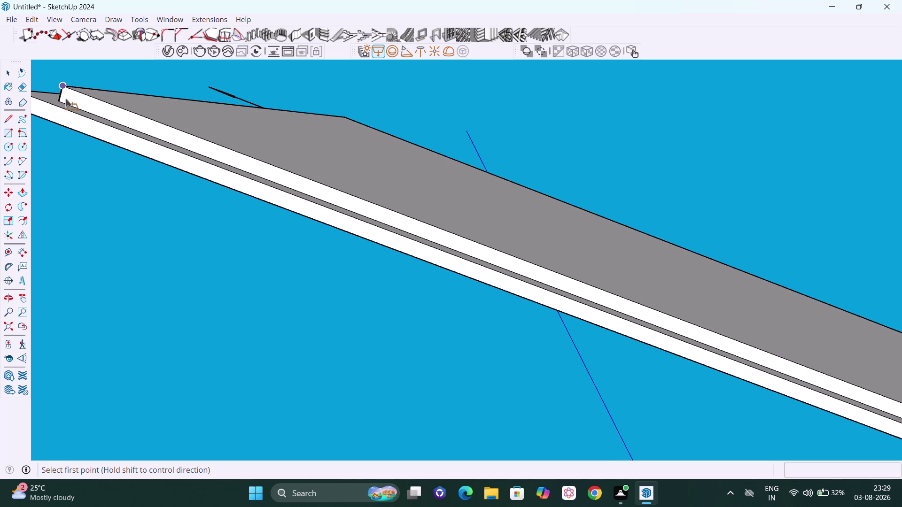
scroll(up, 3)
scroll(up, 3)
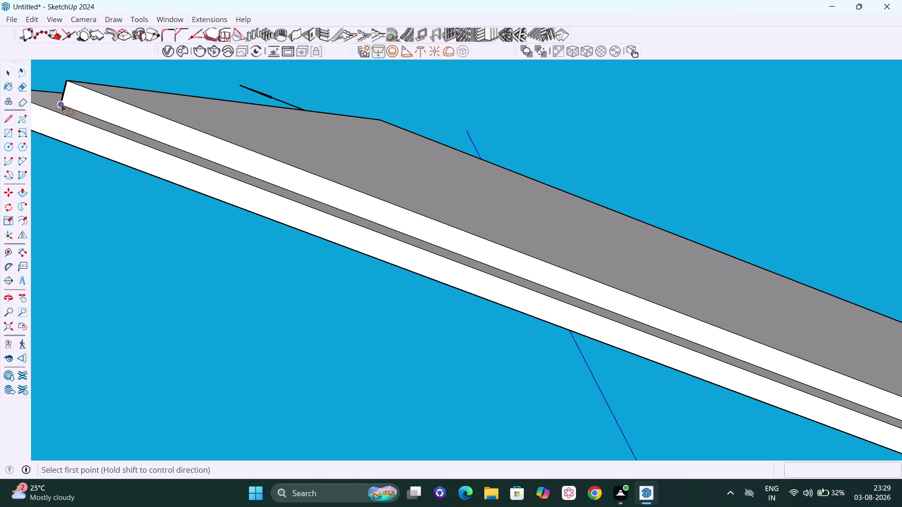
click(61, 103)
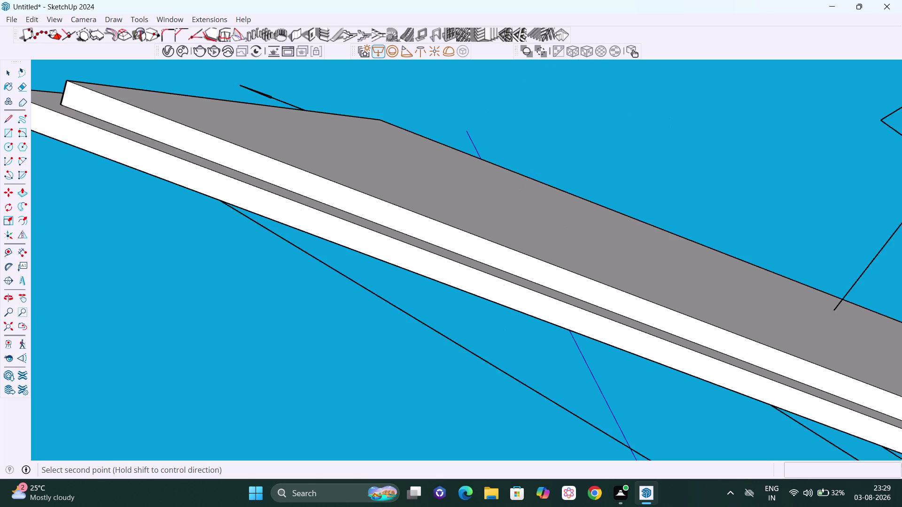
Pan along the boards to their right corner to finish reshaping the panel end.
key(h)
drag(901, 454, 662, 426)
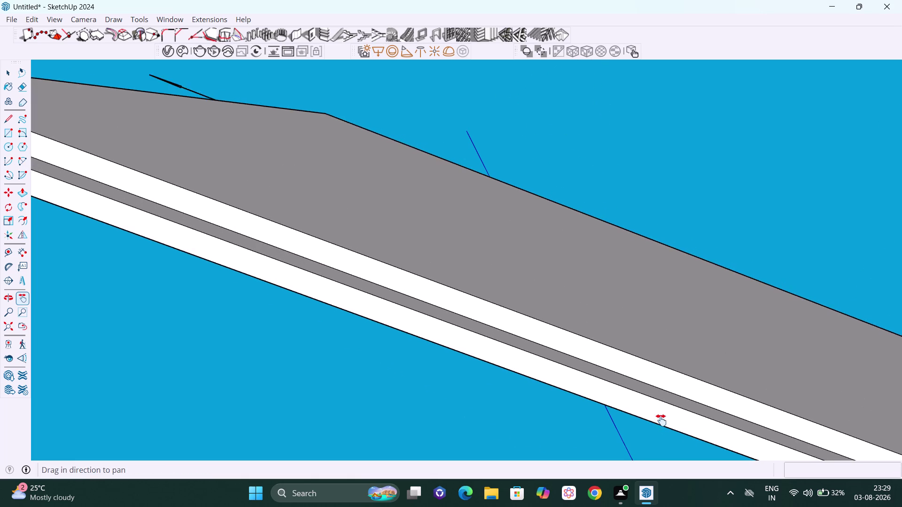
scroll(down, 3)
drag(732, 413, 484, 223)
drag(678, 309, 292, 239)
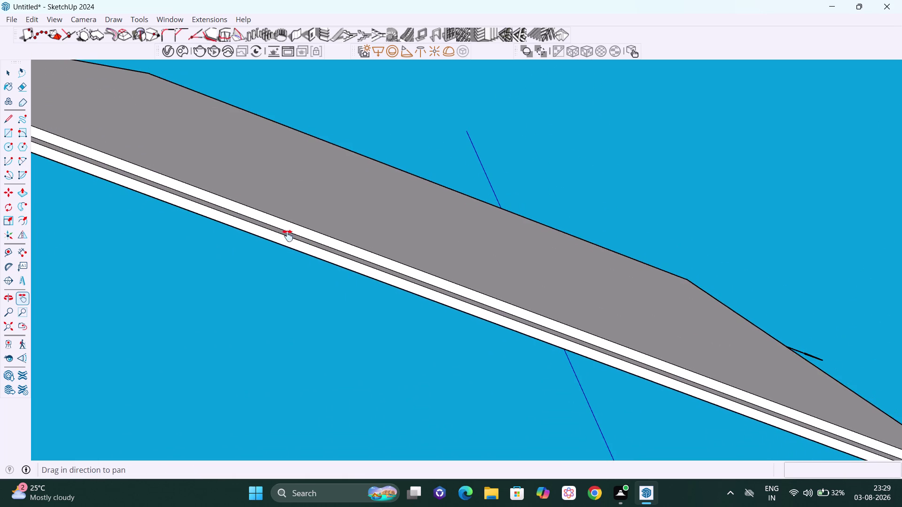
drag(701, 342, 534, 233)
middle_drag(845, 398, 787, 373)
middle_drag(805, 279, 777, 304)
middle_drag(817, 282, 819, 323)
scroll(up, 3)
scroll(up, 3)
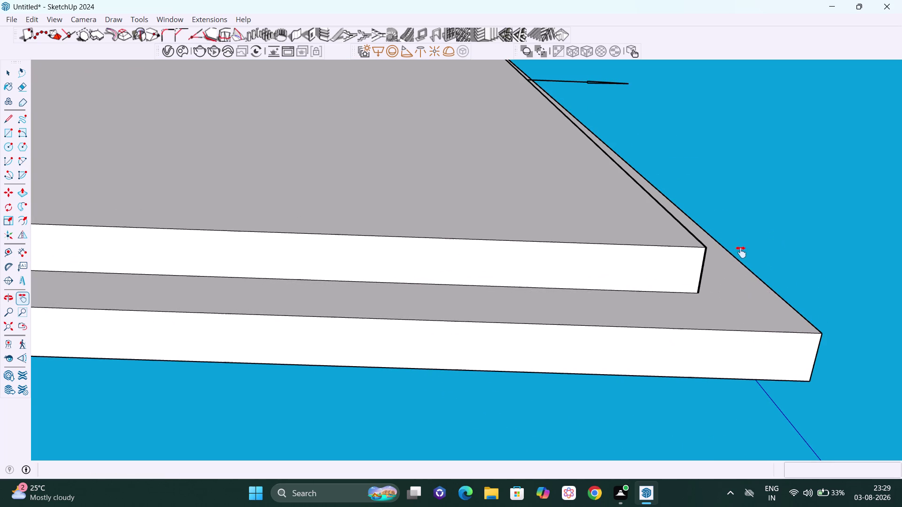
key(Escape)
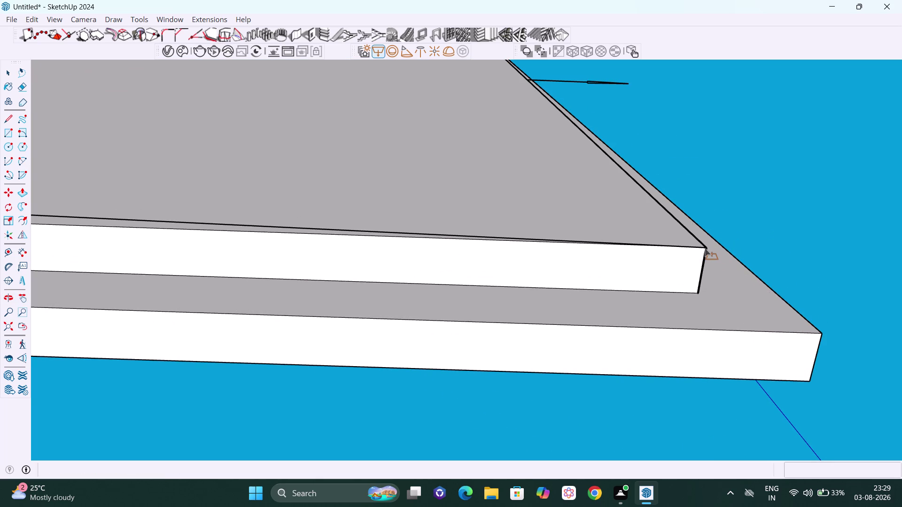
Zoom out and pan to bring the panel ends back into view.
scroll(down, 3)
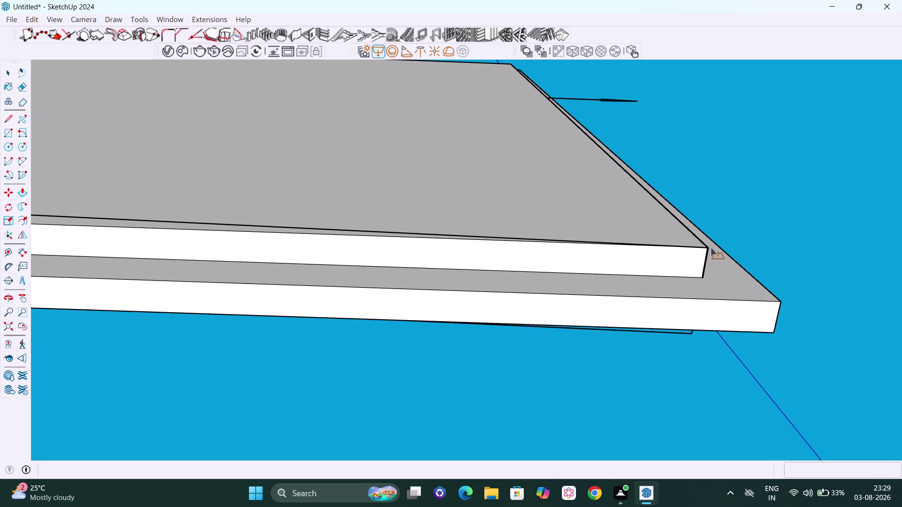
scroll(down, 3)
scroll(down, 3)
scroll(down, 3)
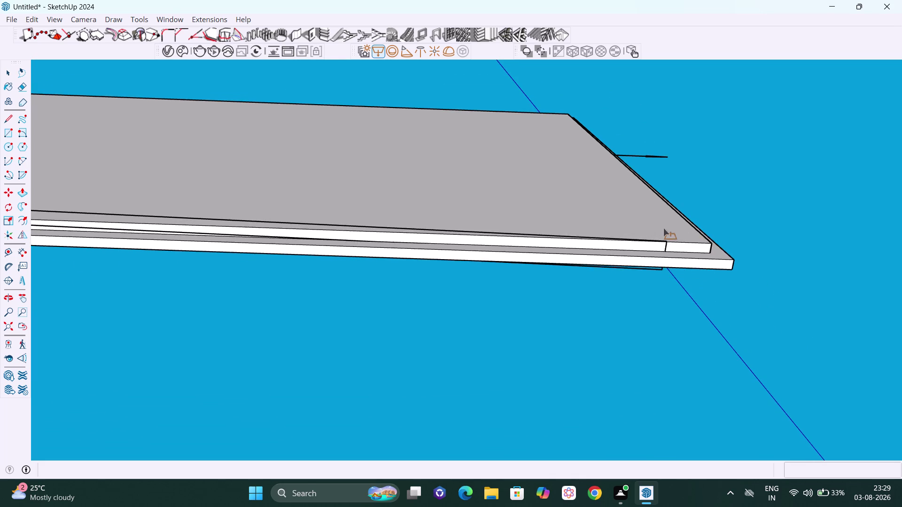
scroll(down, 3)
key(h)
drag(600, 229, 686, 236)
key(Escape)
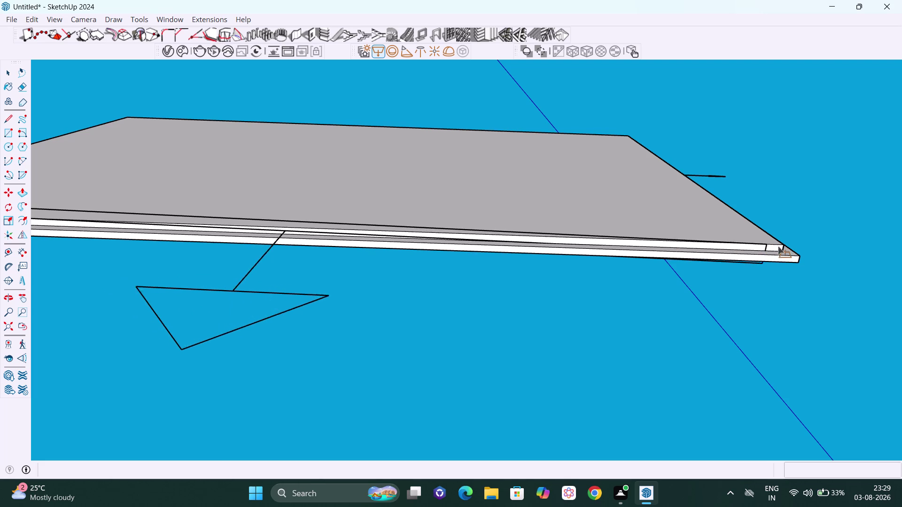
Orbit below and above the boards to compare the upper and lower panel ends.
scroll(down, 3)
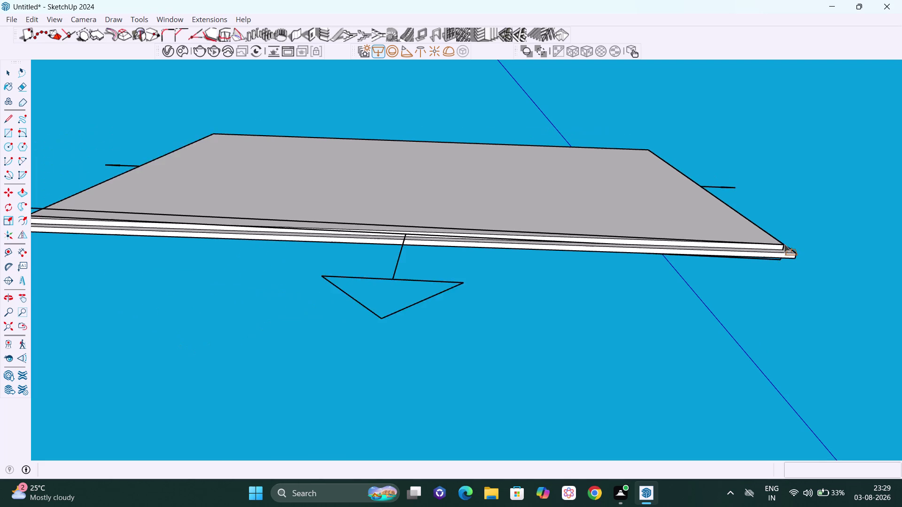
middle_drag(784, 245, 796, 146)
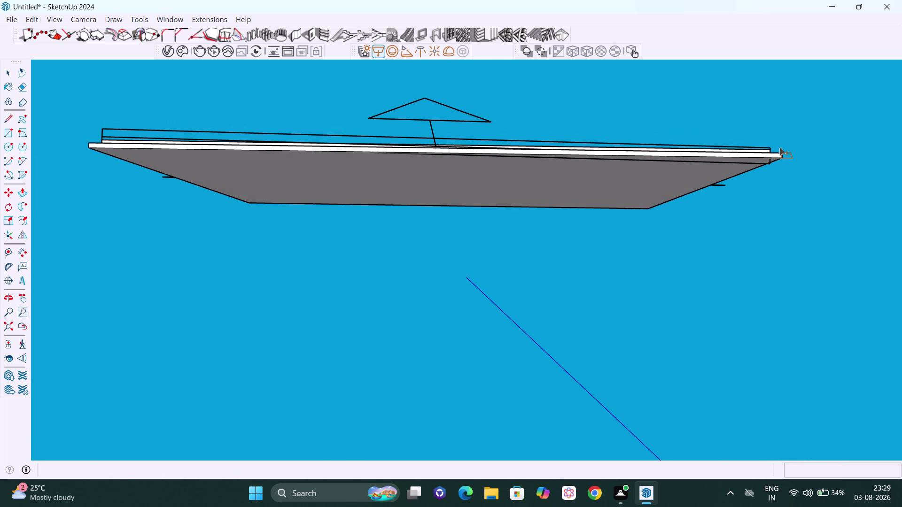
middle_drag(694, 140, 694, 151)
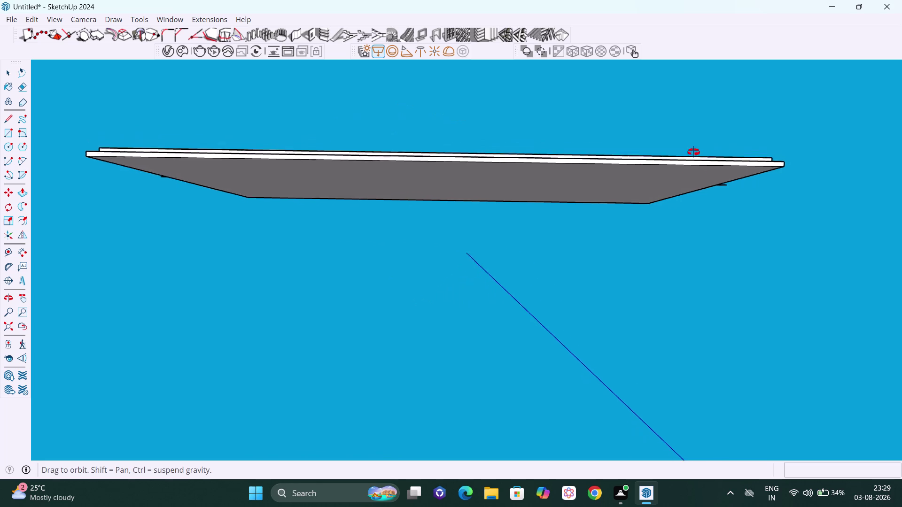
middle_drag(694, 150, 688, 196)
scroll(up, 3)
scroll(up, 3)
scroll(down, 3)
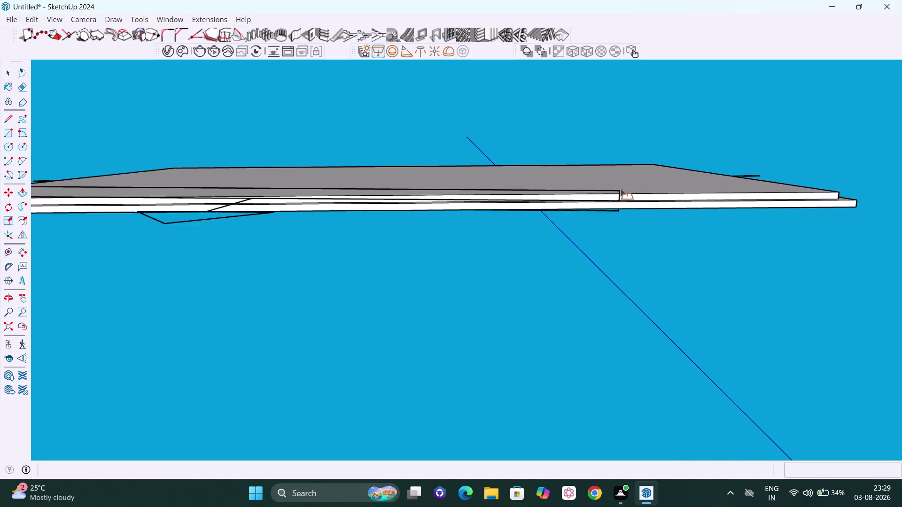
scroll(down, 3)
scroll(down, 3)
scroll(down, 3)
middle_drag(618, 185, 626, 219)
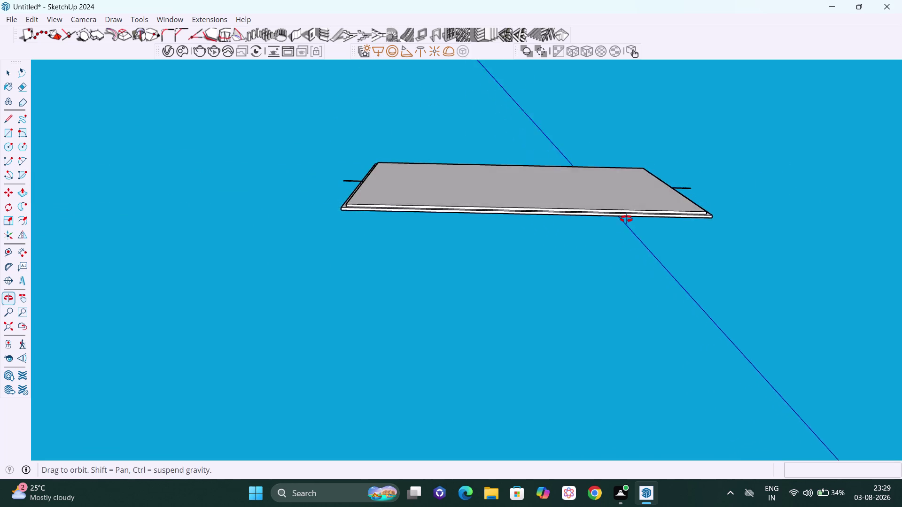
middle_drag(627, 219, 627, 229)
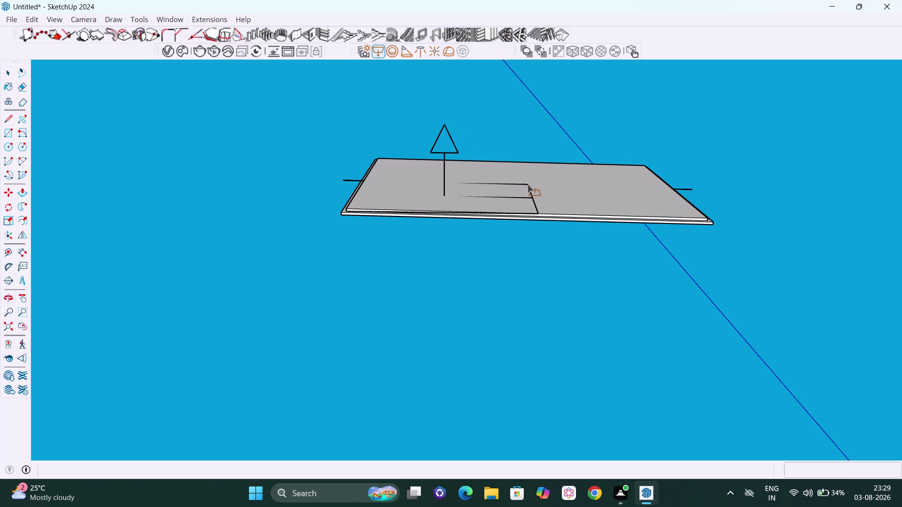
scroll(down, 3)
middle_drag(635, 174, 625, 179)
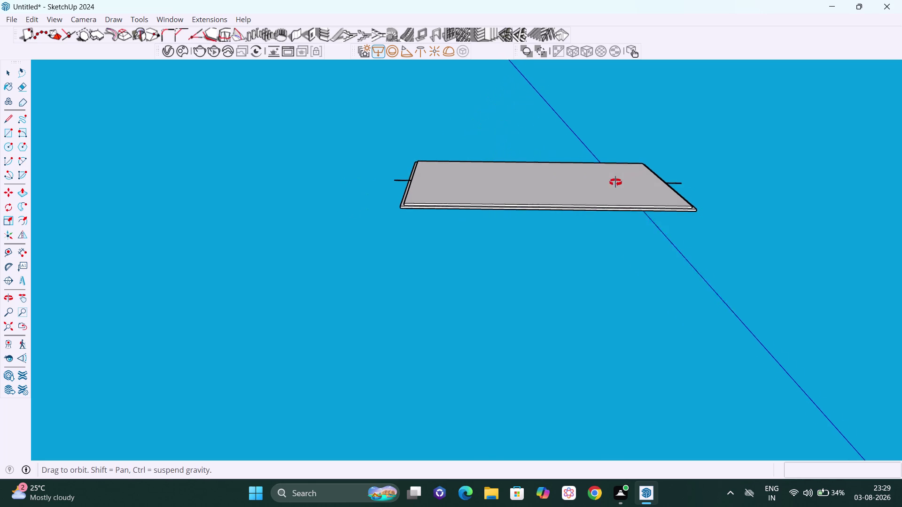
middle_drag(624, 179, 572, 221)
scroll(down, 3)
middle_drag(576, 216, 581, 293)
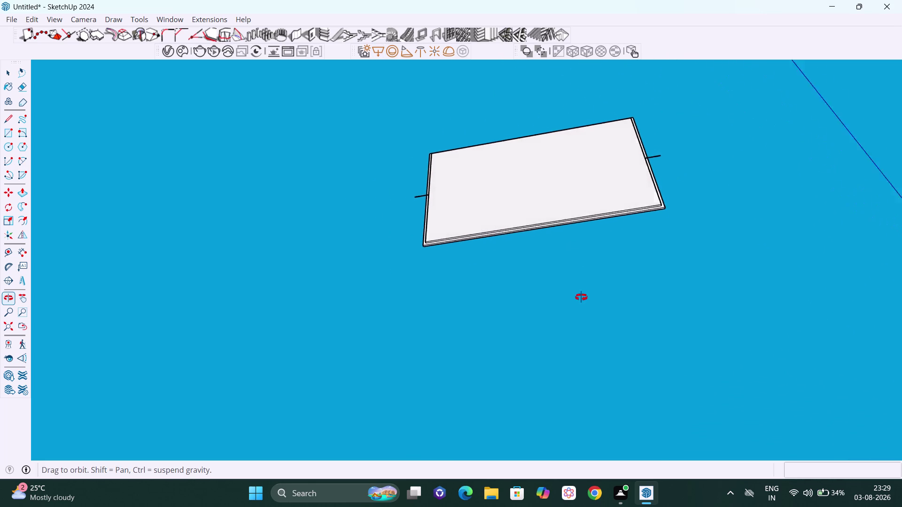
middle_drag(581, 293, 582, 307)
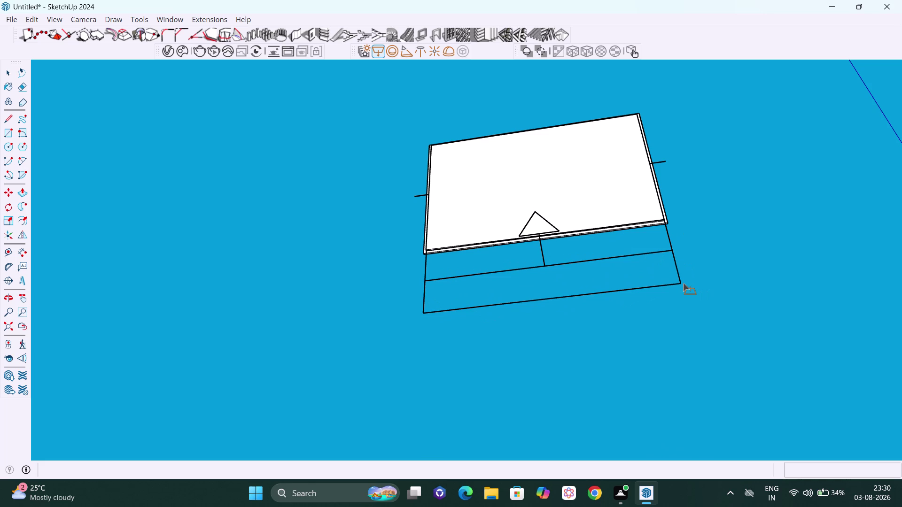
click(683, 283)
middle_drag(691, 268, 686, 290)
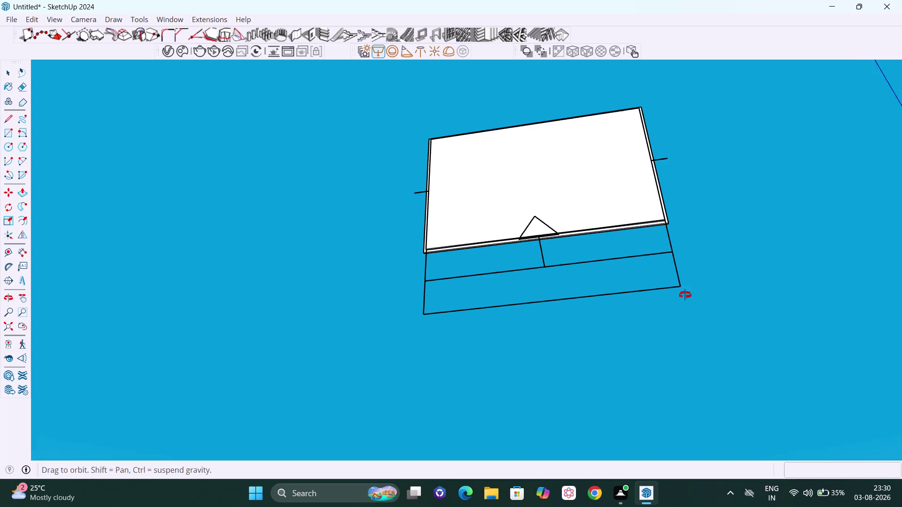
middle_drag(686, 291, 682, 304)
scroll(up, 3)
scroll(up, 3)
middle_drag(660, 241, 614, 247)
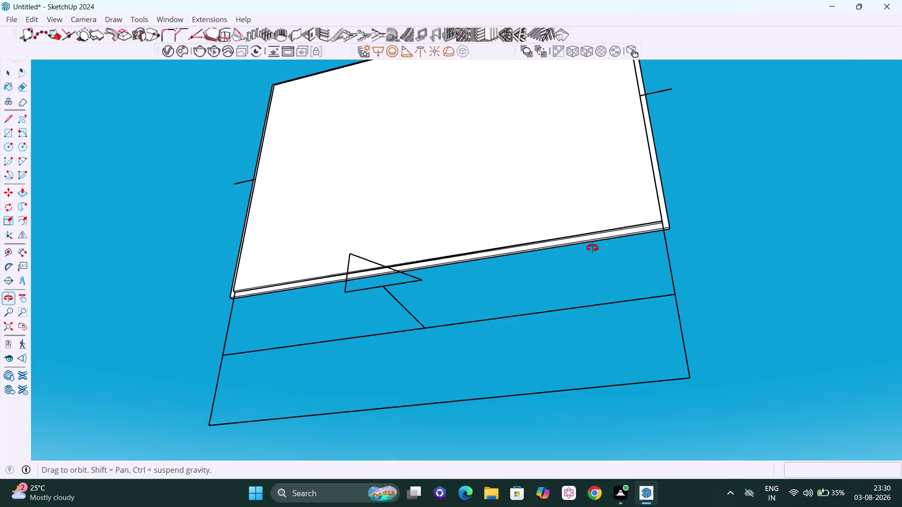
middle_drag(615, 247, 384, 304)
scroll(up, 3)
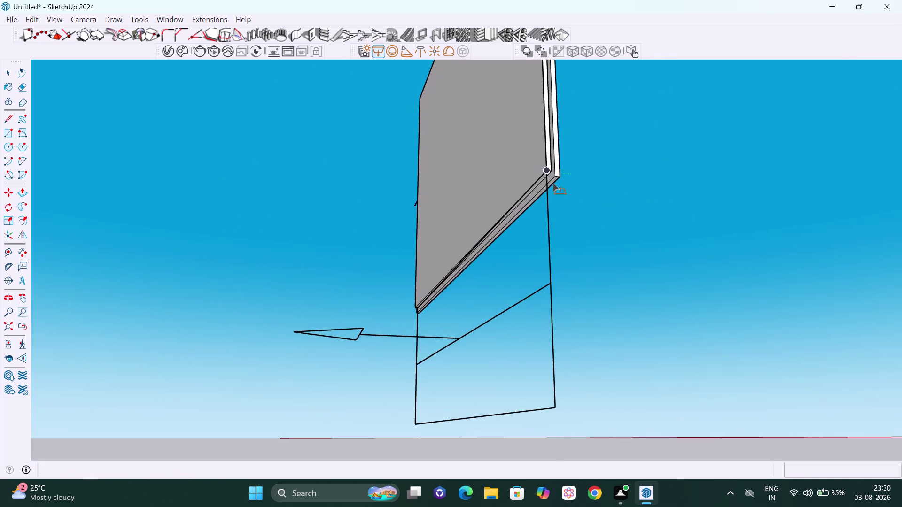
scroll(up, 3)
middle_drag(548, 172, 565, 236)
scroll(down, 3)
scroll(down, 3)
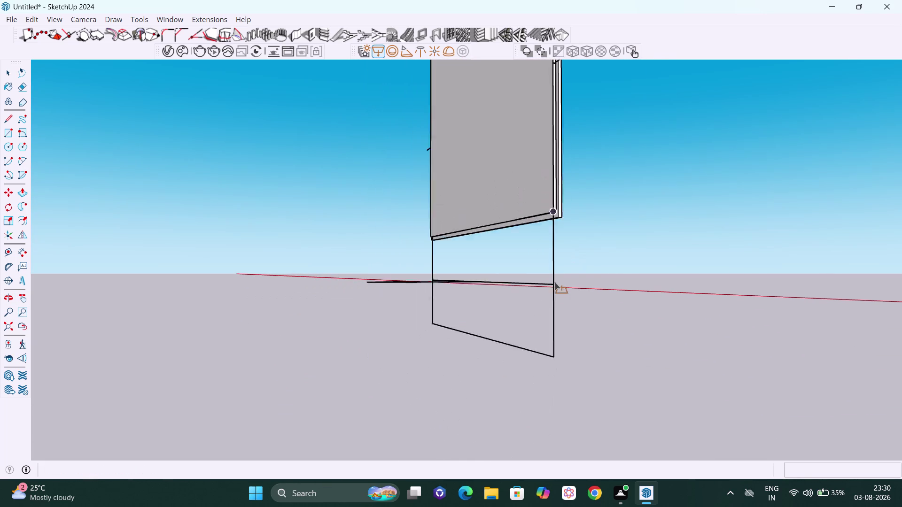
middle_drag(551, 293, 760, 311)
middle_click(636, 301)
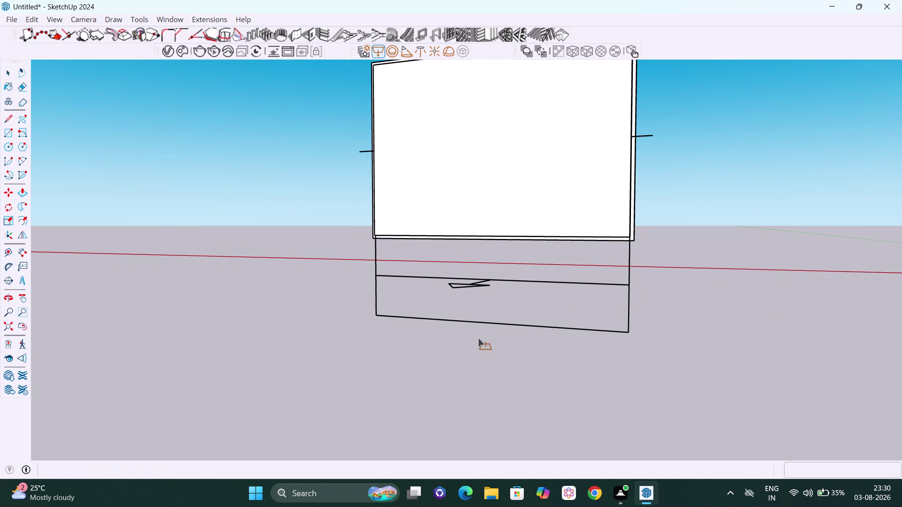
key(q)
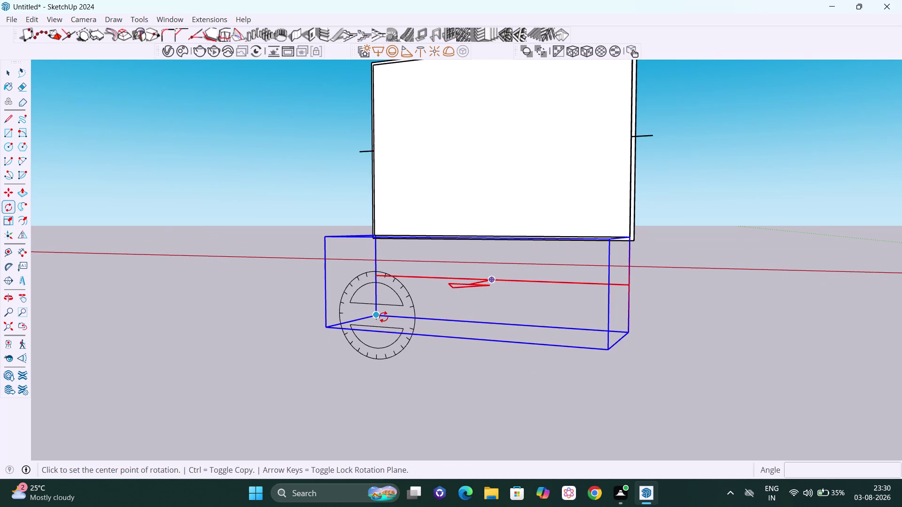
key(Left)
key(Up)
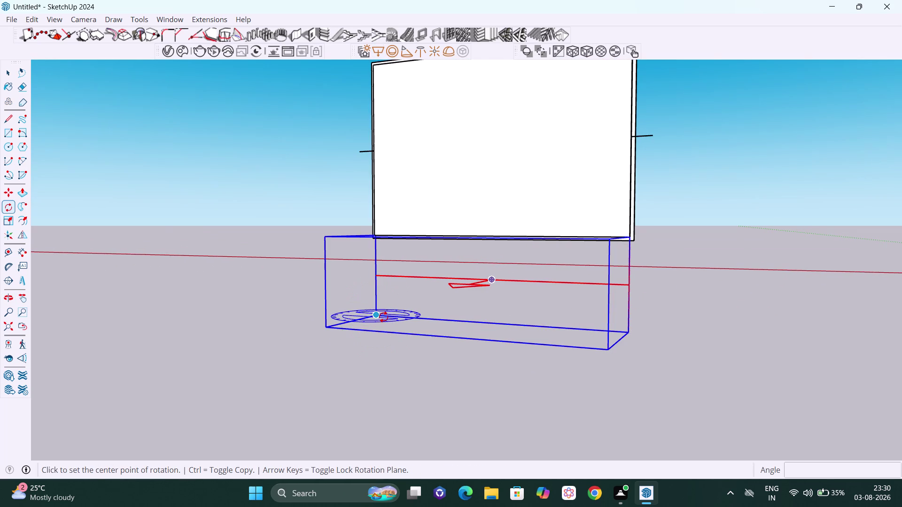
click(376, 314)
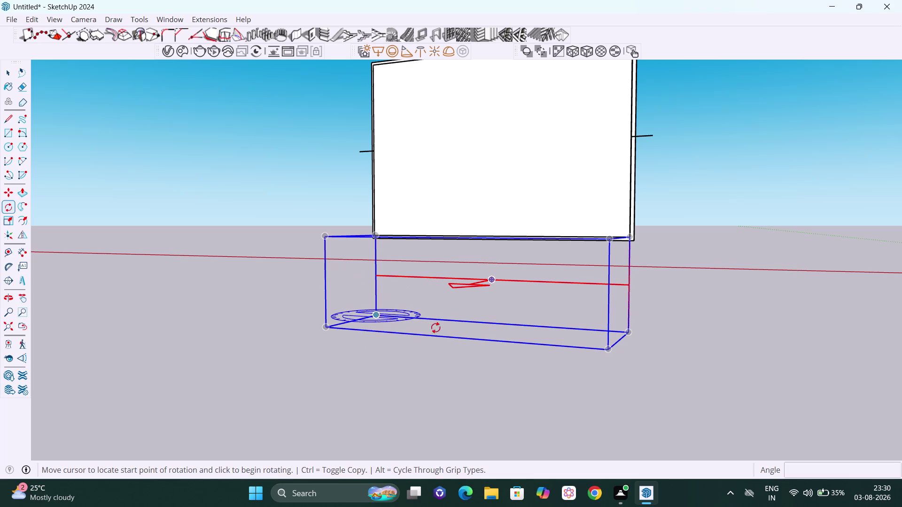
click(631, 333)
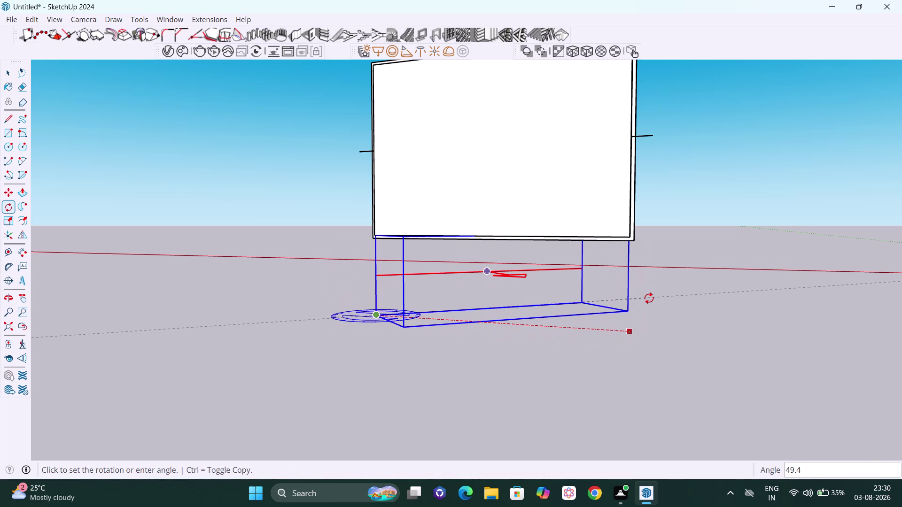
key(Escape)
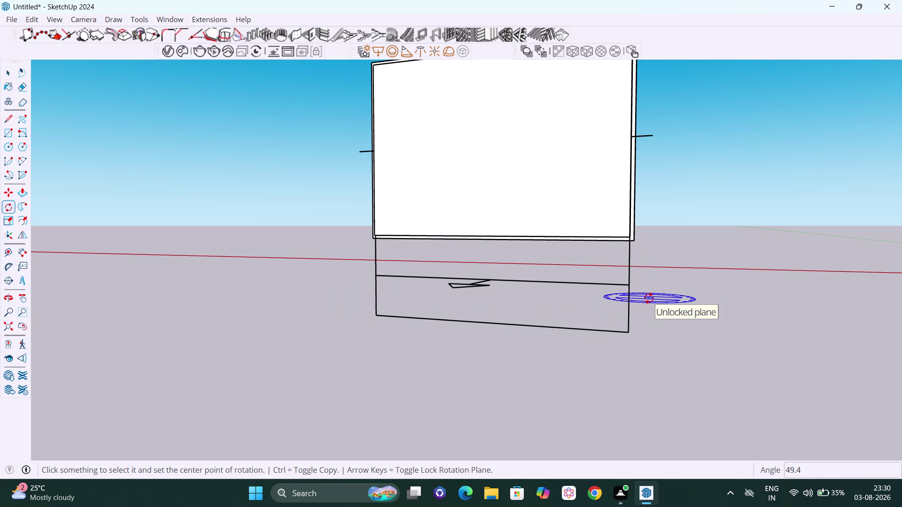
key(Right)
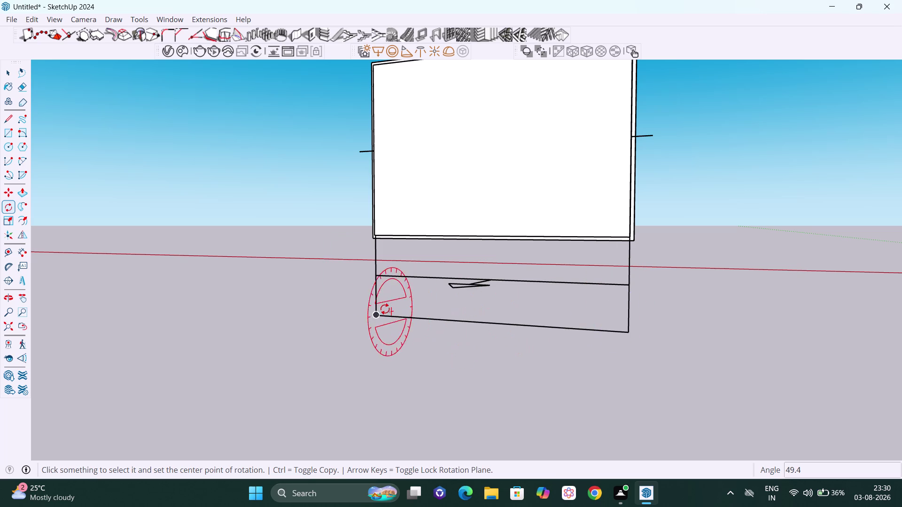
click(376, 314)
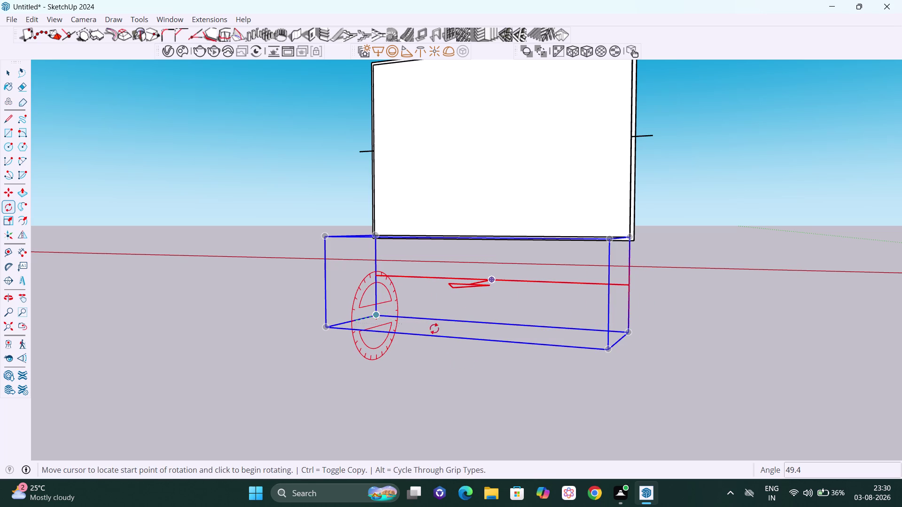
click(632, 333)
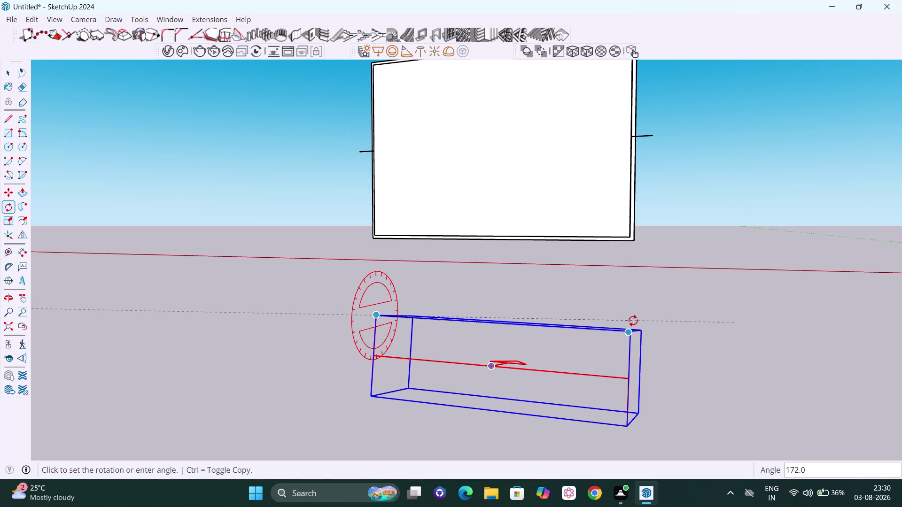
key(Escape)
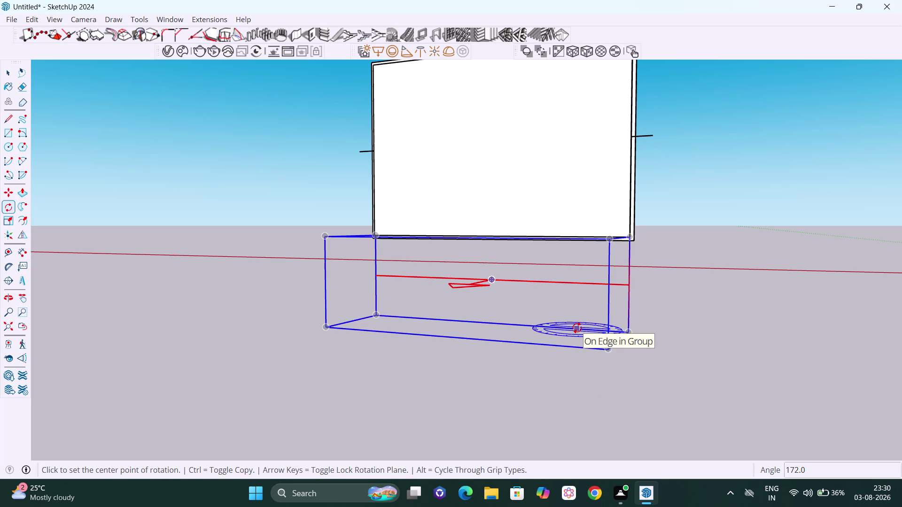
key(Left)
click(376, 318)
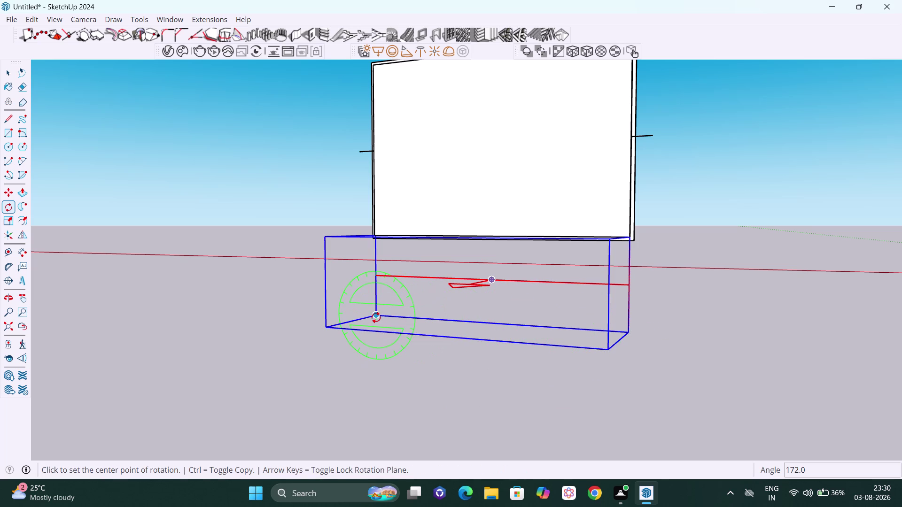
click(628, 332)
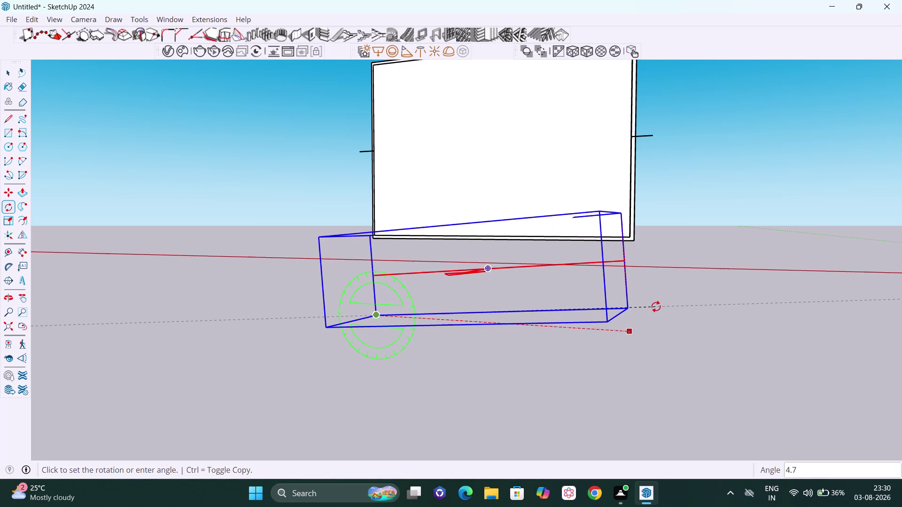
scroll(down, 3)
middle_drag(656, 307, 399, 308)
middle_drag(399, 307, 365, 319)
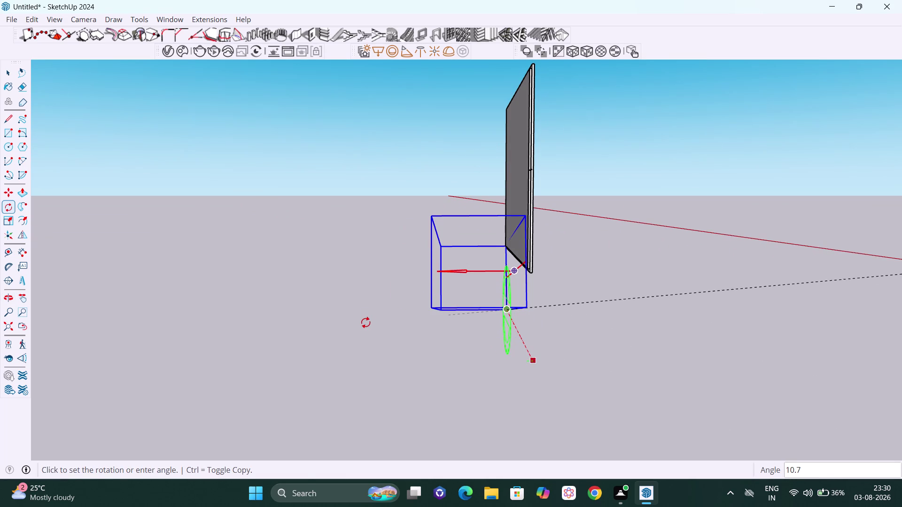
key(Escape)
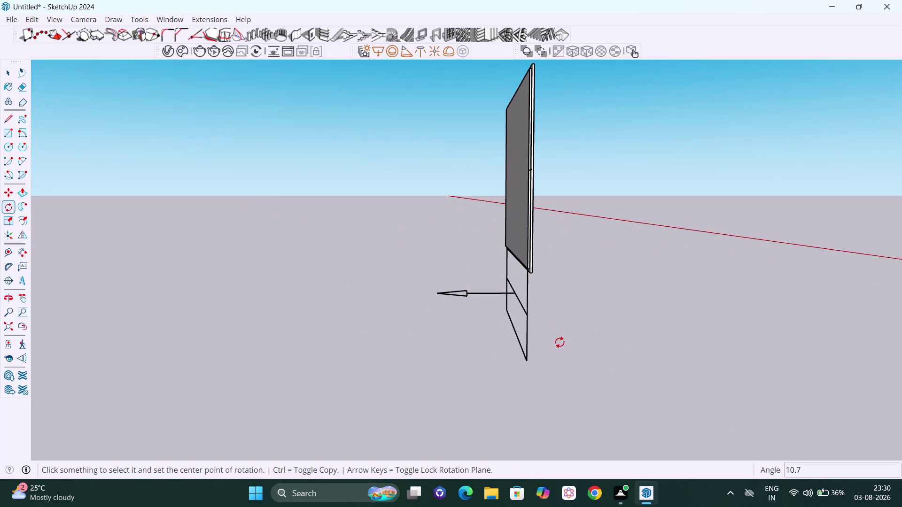
middle_drag(560, 343, 501, 316)
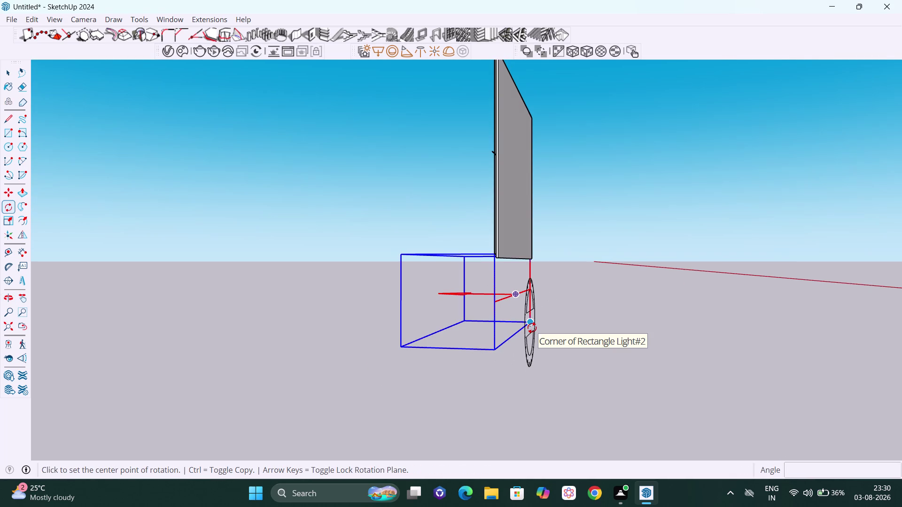
Rotate the light 90° about its bottom corner so it points straight down.
key(Right)
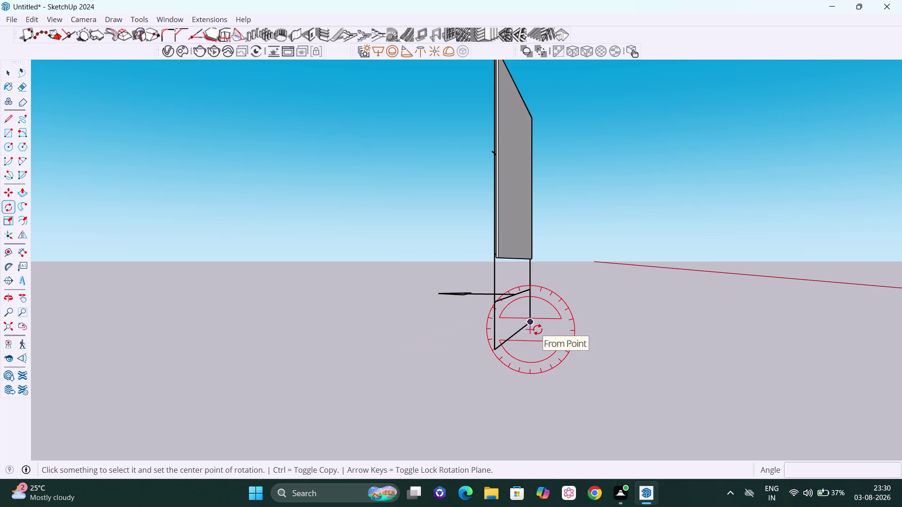
click(537, 328)
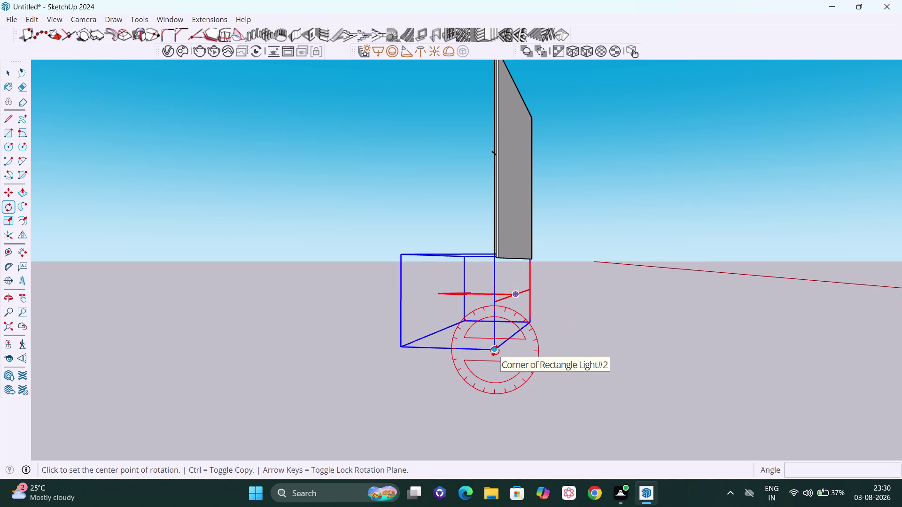
click(494, 351)
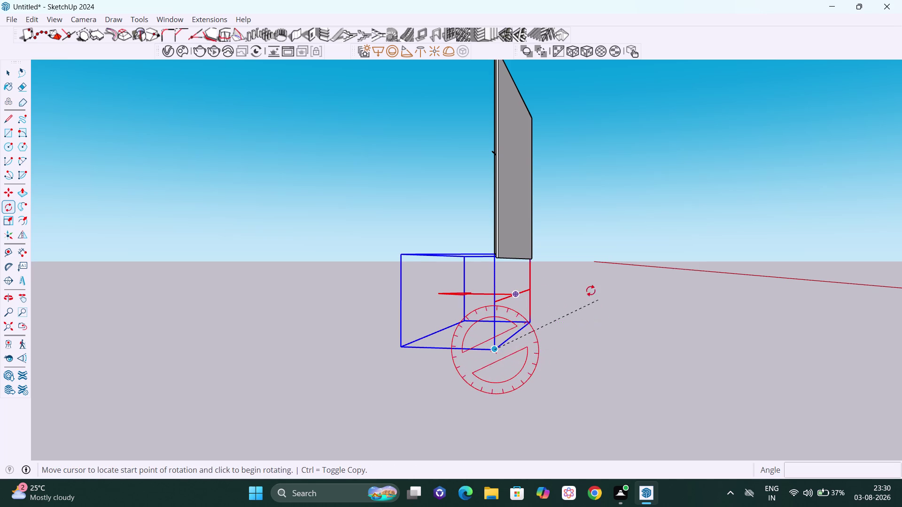
click(534, 319)
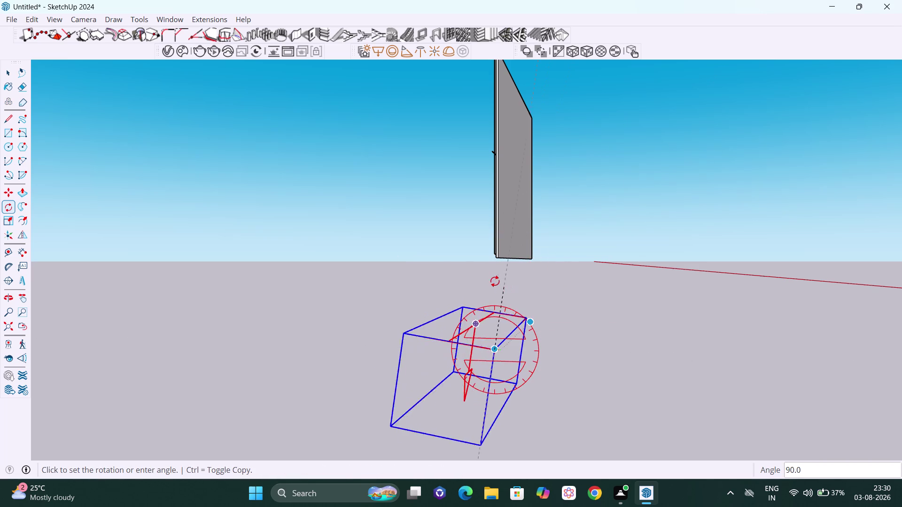
scroll(down, 3)
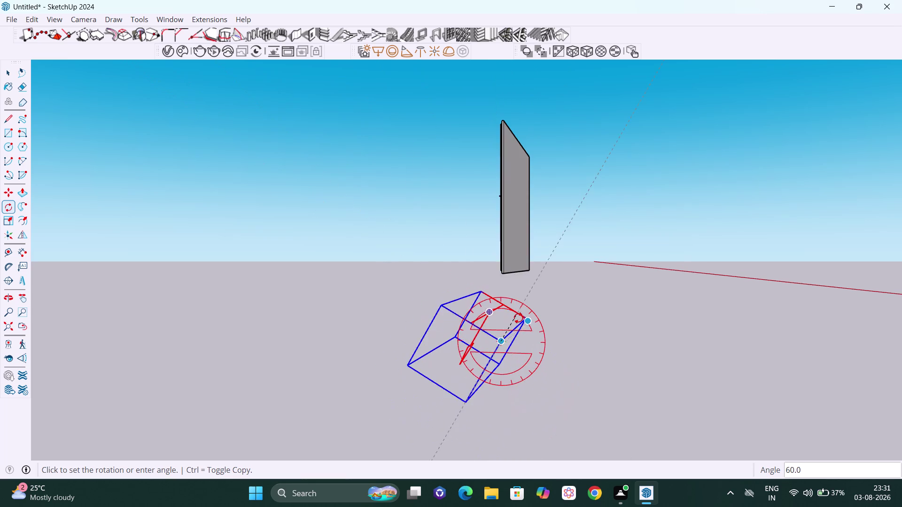
middle_drag(519, 329, 355, 259)
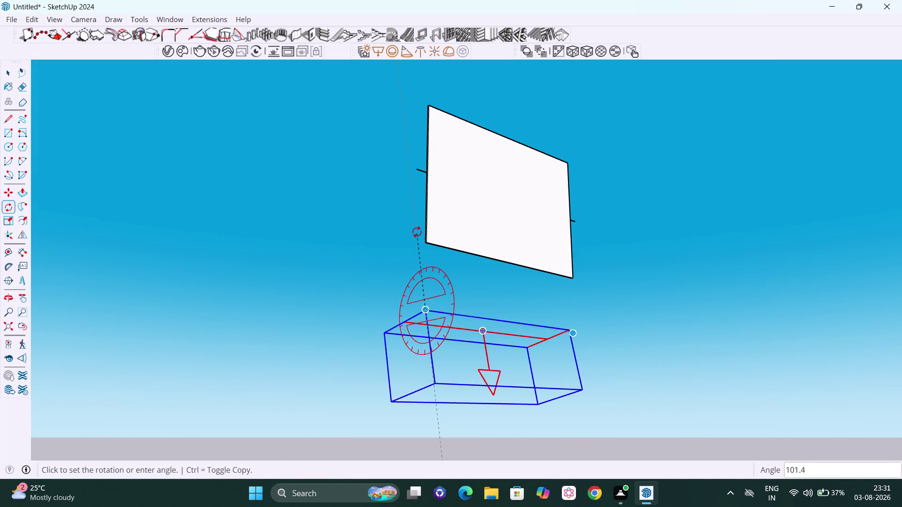
text(90)
key(Return)
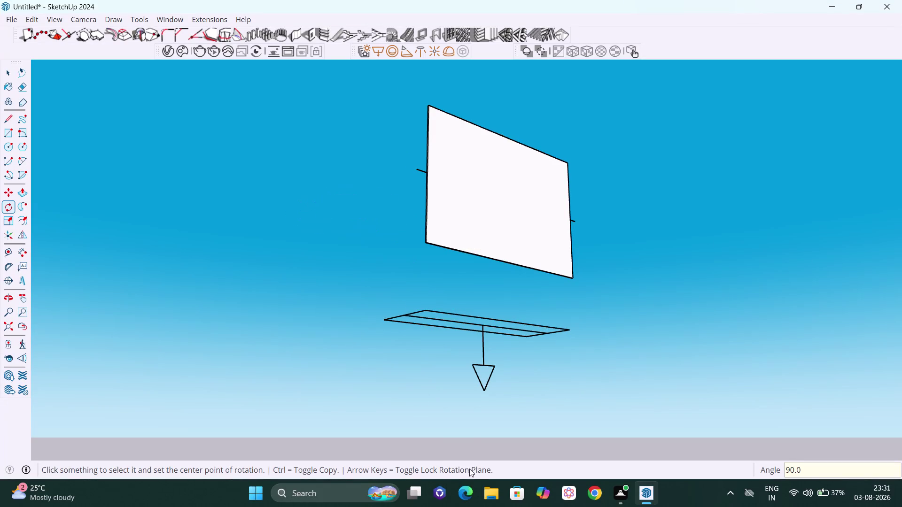
Orbit around to inspect the flattened light beneath the TV panel.
scroll(down, 3)
scroll(down, 3)
scroll(down, 3)
middle_drag(473, 342, 650, 332)
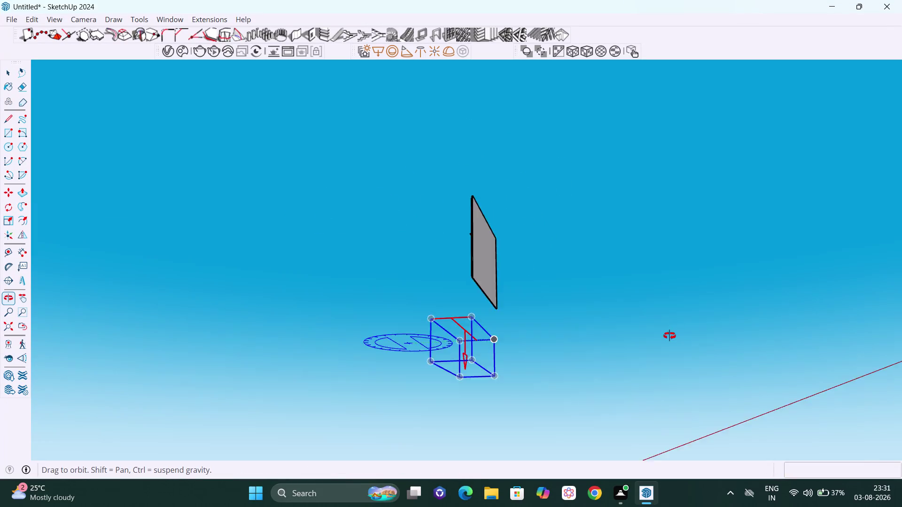
middle_drag(650, 332, 901, 383)
key(space)
click(511, 319)
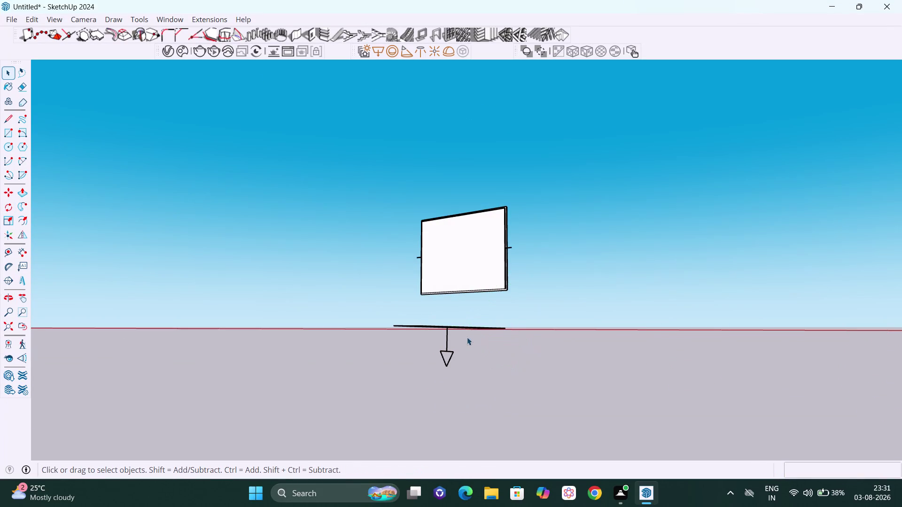
middle_drag(457, 337, 543, 309)
scroll(up, 3)
scroll(up, 3)
middle_drag(462, 334, 499, 313)
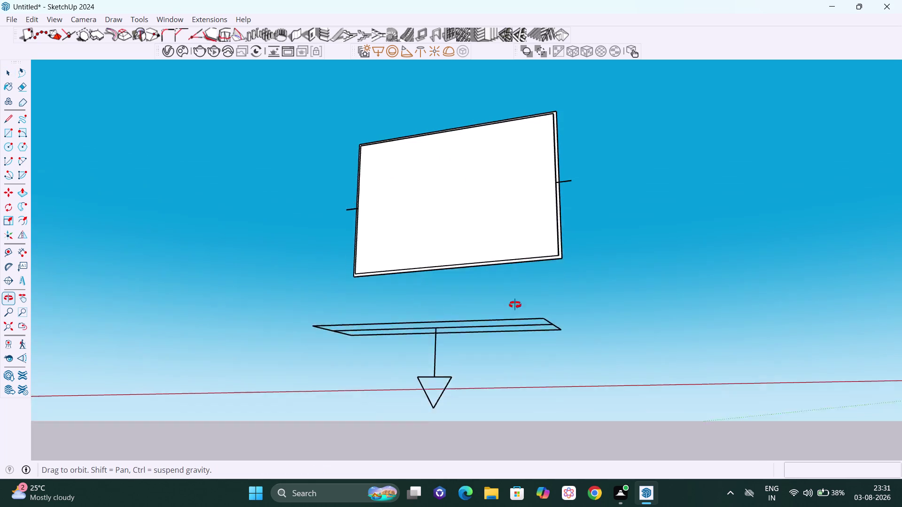
middle_drag(499, 312, 838, 296)
scroll(up, 3)
middle_drag(412, 288, 515, 281)
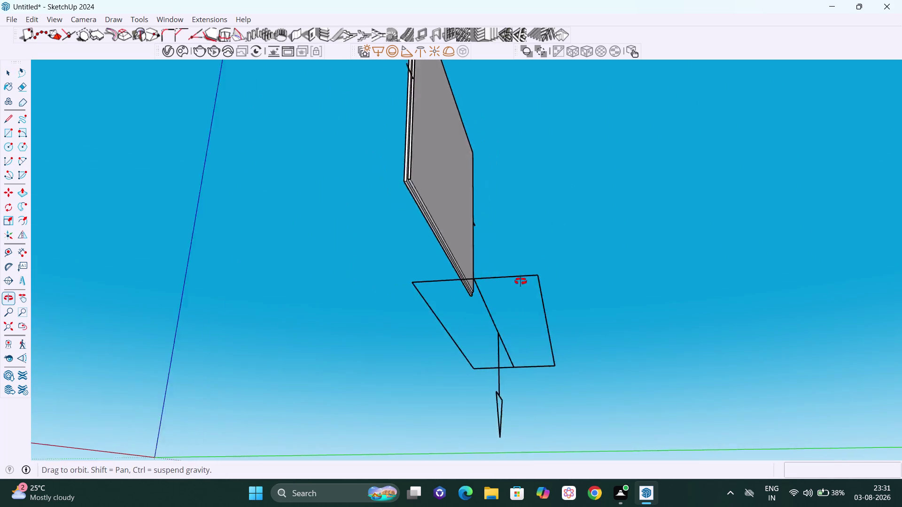
middle_drag(515, 281, 522, 282)
scroll(up, 3)
middle_drag(454, 281, 469, 281)
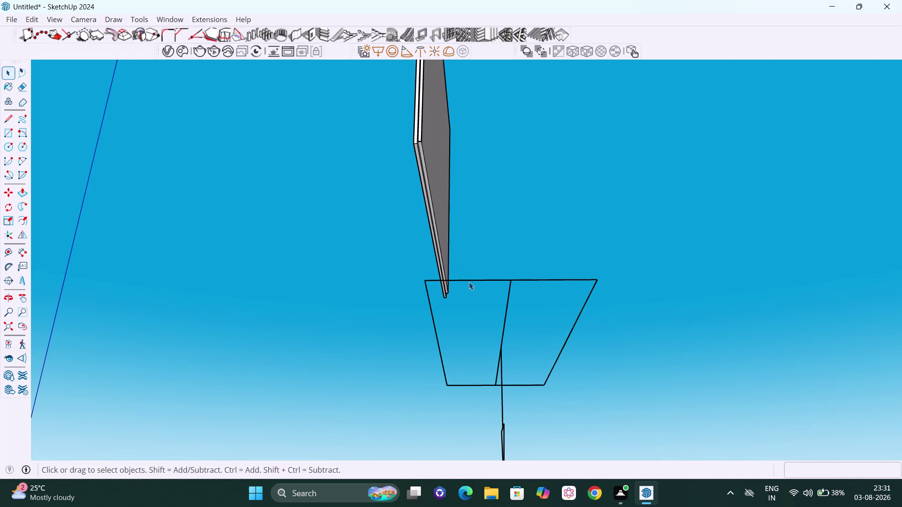
click(469, 279)
scroll(down, 3)
scroll(down, 3)
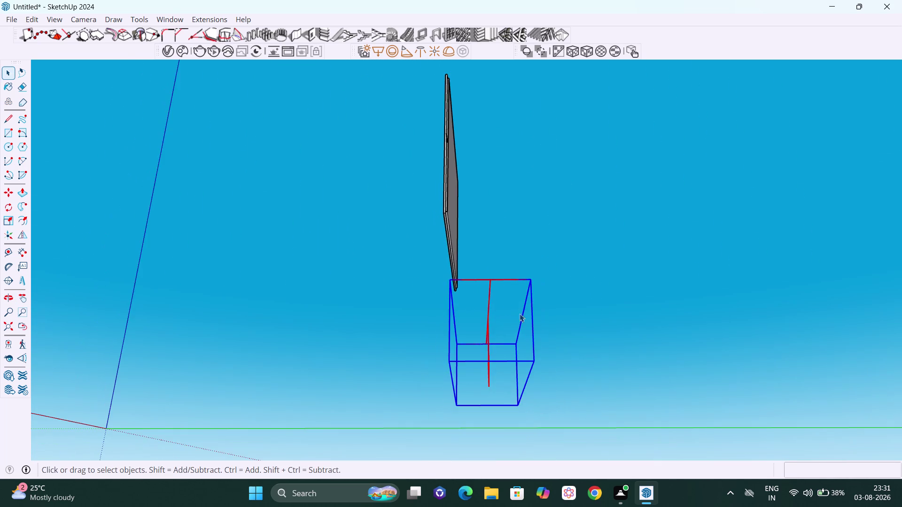
middle_drag(535, 319, 241, 339)
middle_drag(516, 318, 455, 352)
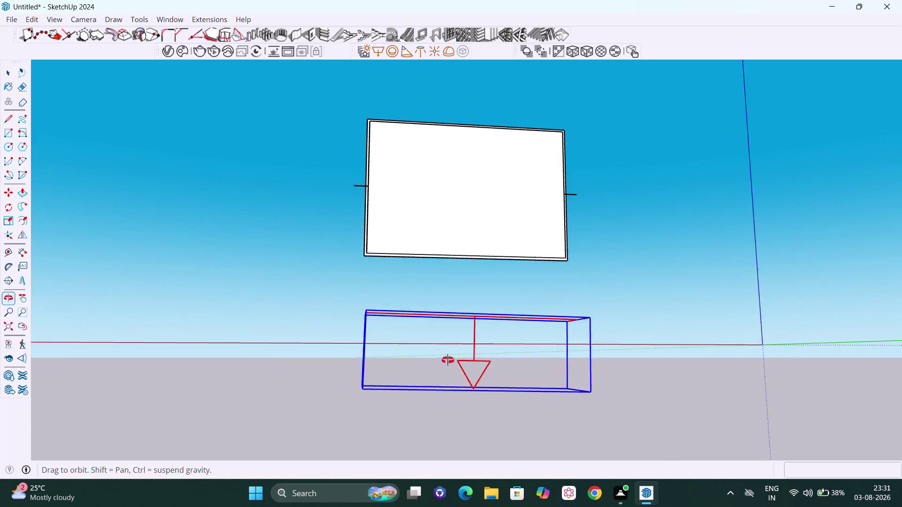
middle_drag(455, 352, 436, 368)
middle_drag(488, 334, 459, 416)
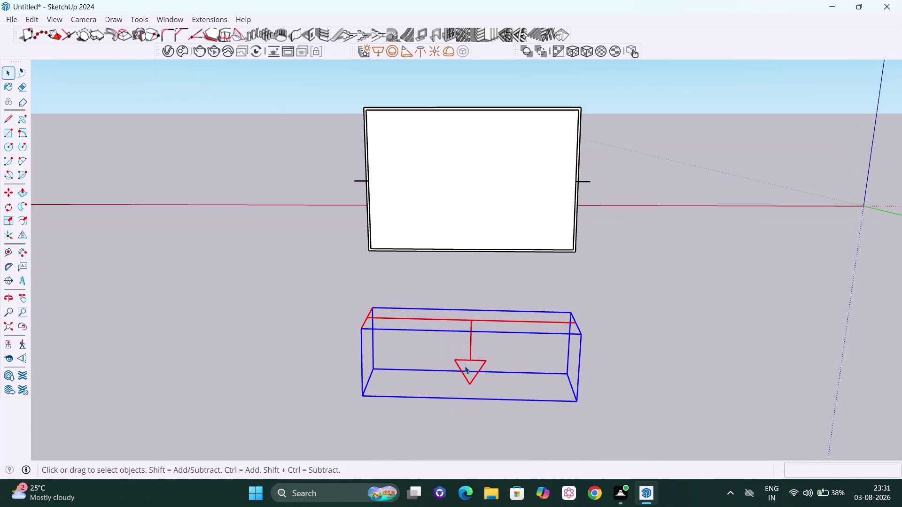
key(s)
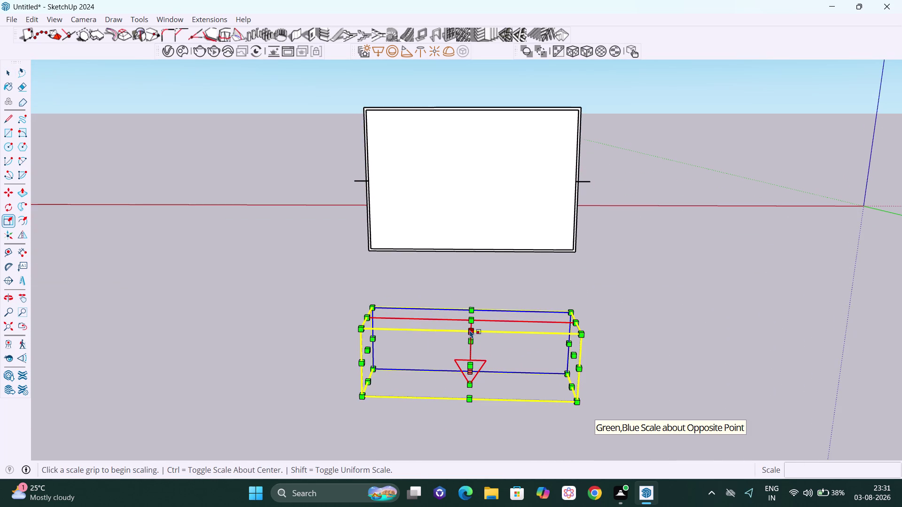
Scale the light along its green-axis depth to 0.13, leaving a thin strip.
click(470, 331)
scroll(down, 3)
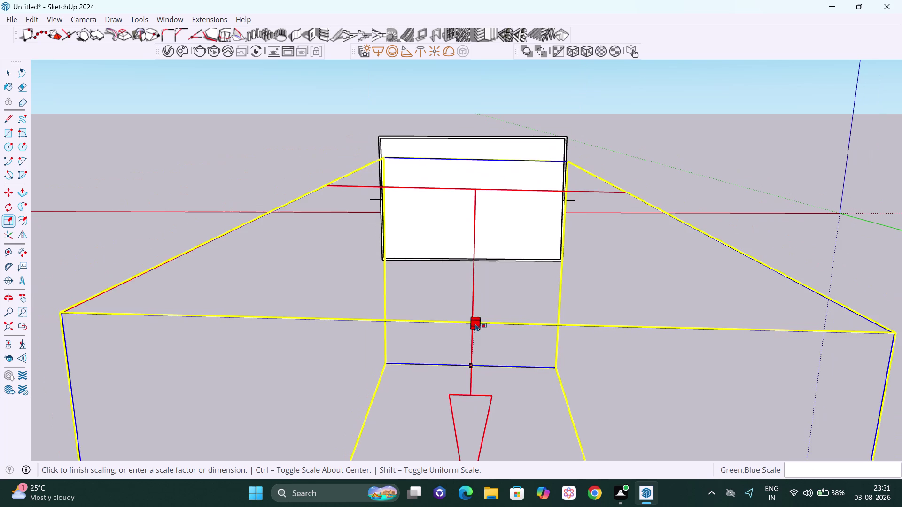
key(Escape)
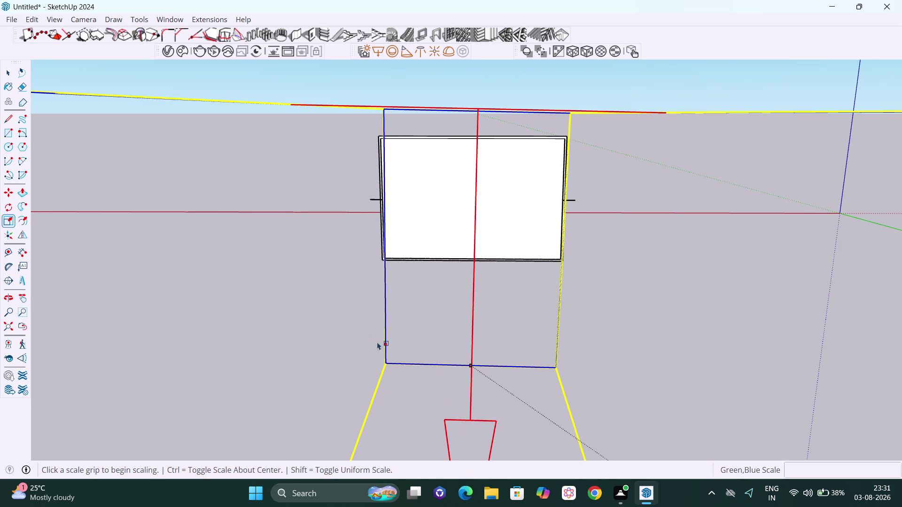
middle_drag(476, 332, 380, 318)
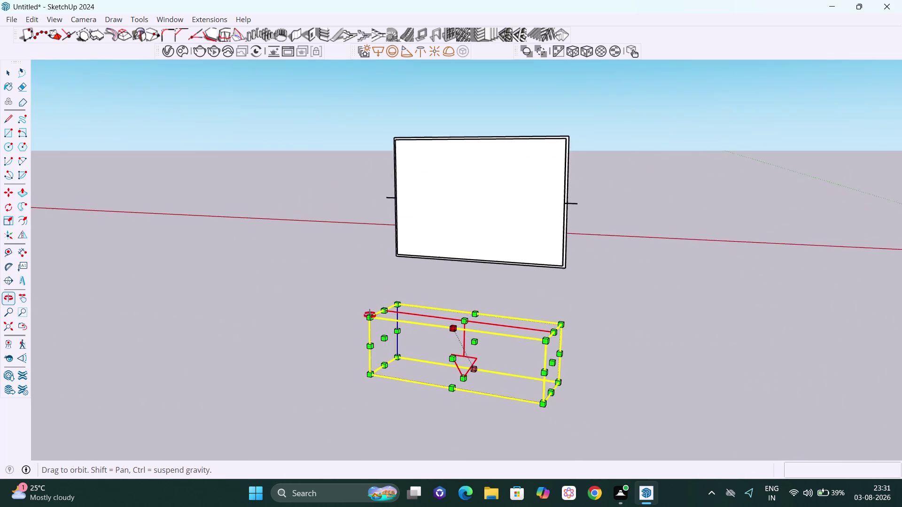
middle_drag(380, 318, 174, 303)
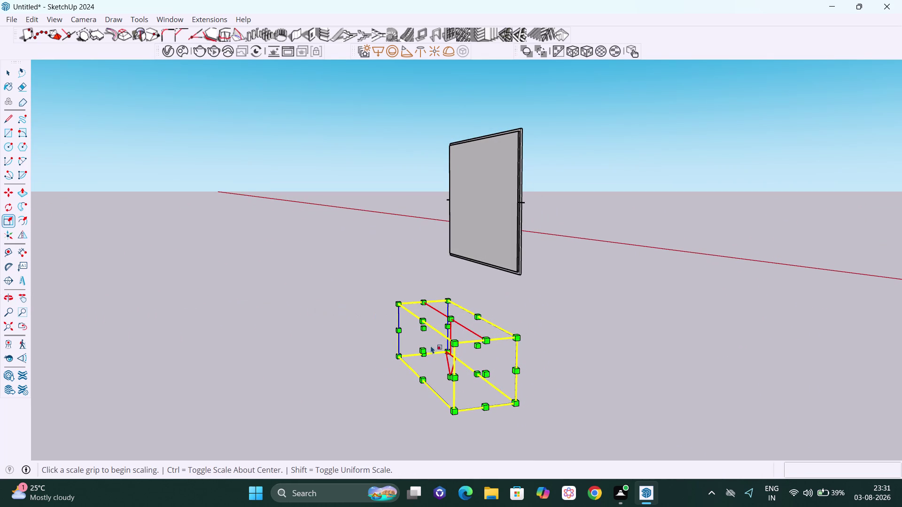
click(427, 349)
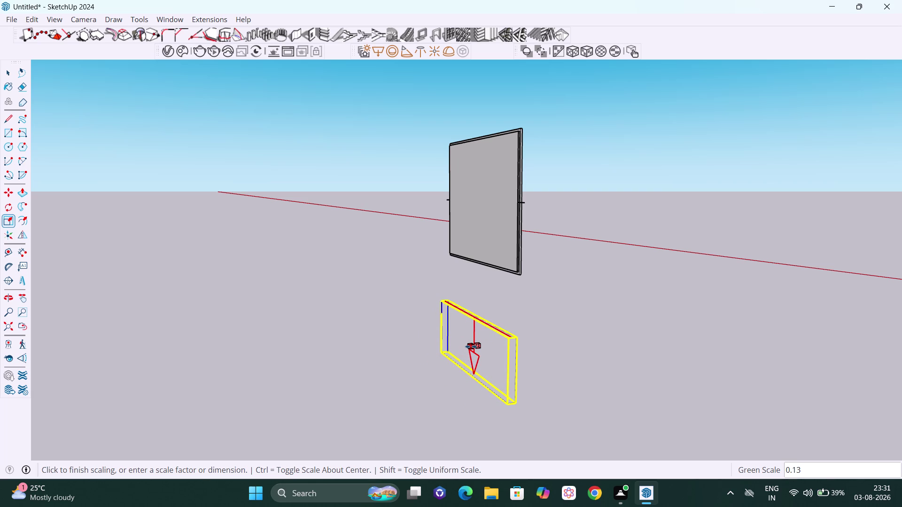
click(471, 347)
key(space)
click(600, 338)
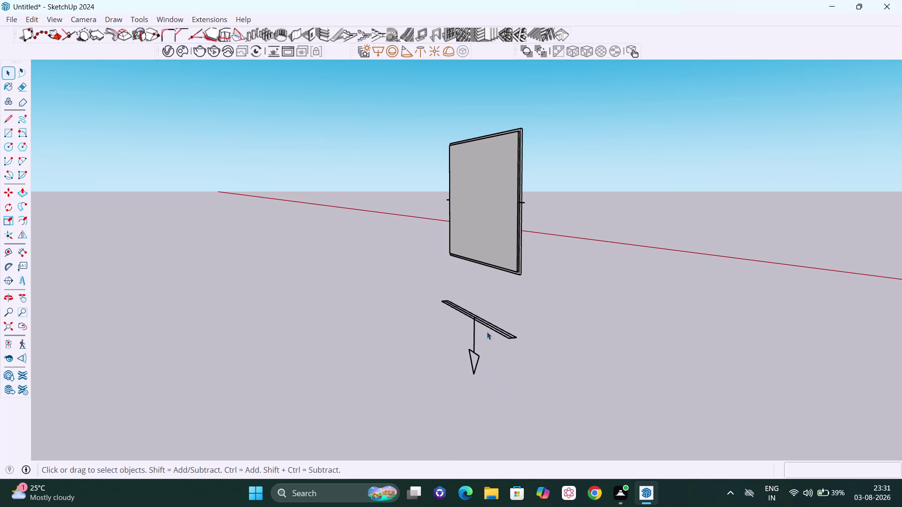
middle_drag(487, 332, 684, 317)
scroll(up, 3)
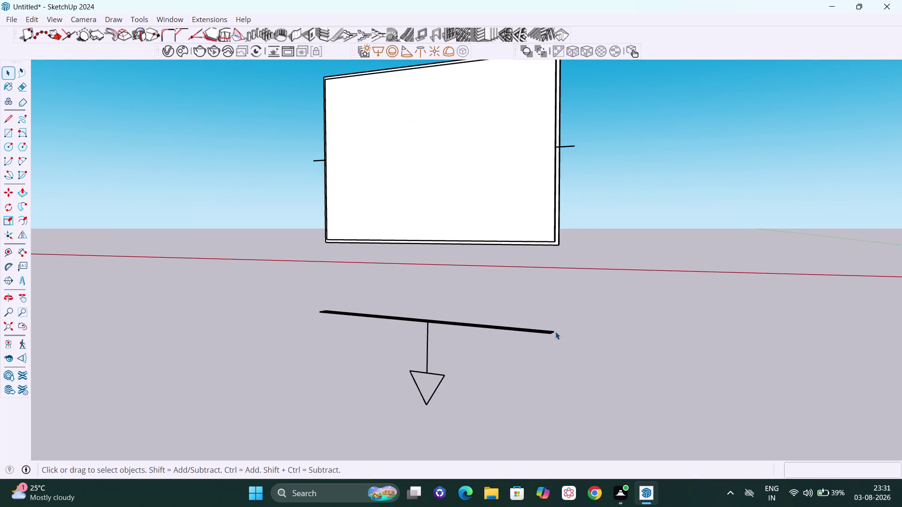
click(549, 333)
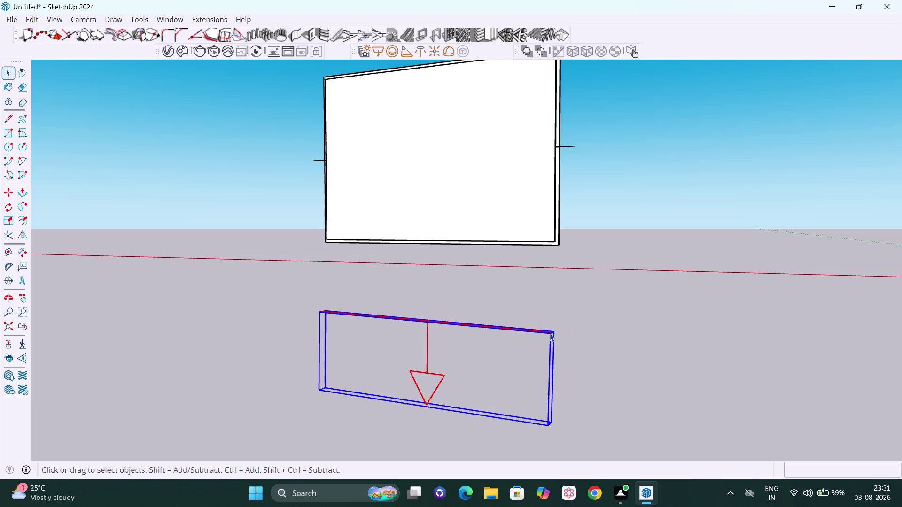
scroll(up, 3)
scroll(up, 3)
middle_drag(556, 332, 453, 324)
scroll(up, 3)
middle_drag(527, 312, 503, 291)
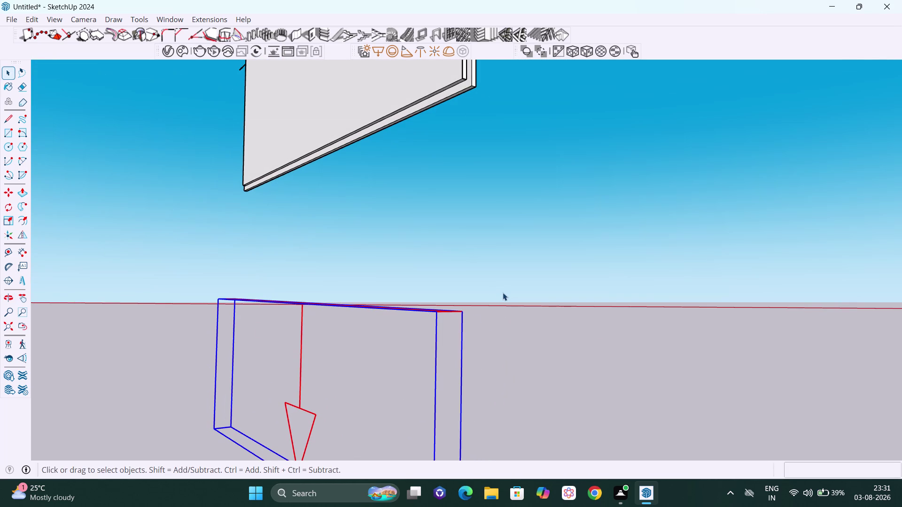
key(m)
scroll(down, 3)
scroll(down, 3)
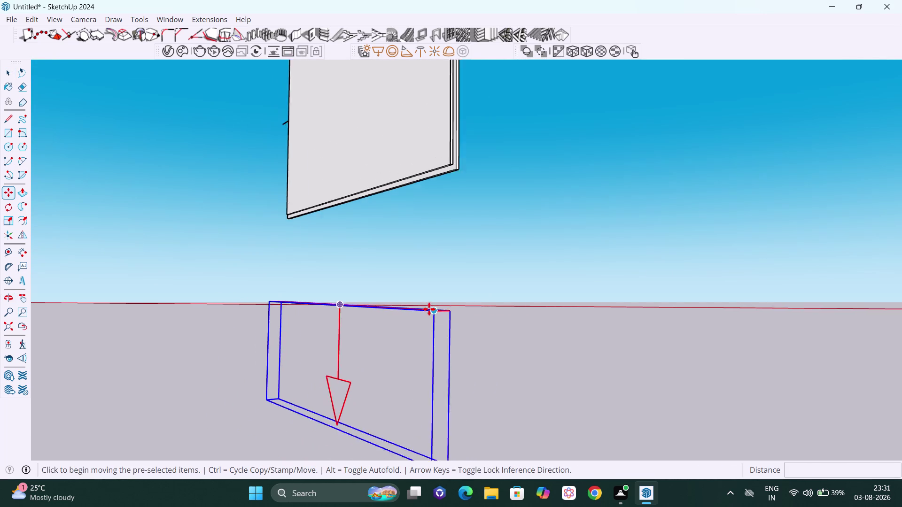
scroll(down, 3)
middle_drag(408, 327, 447, 343)
key(s)
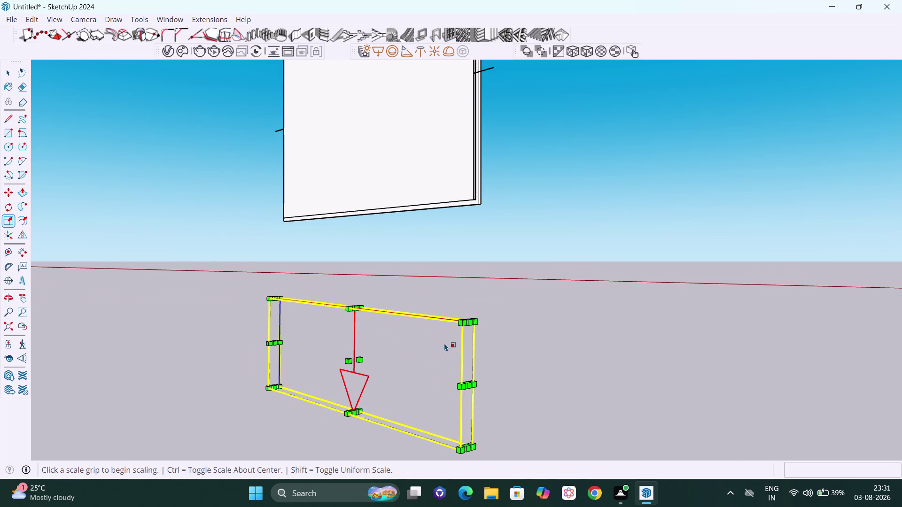
Scale the light strip's height down to about 0.74 along the blue axis.
click(357, 412)
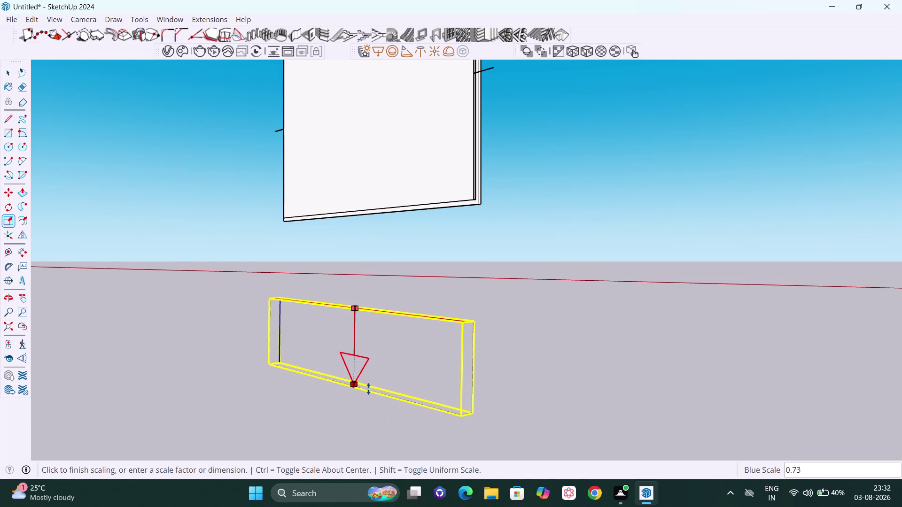
click(369, 389)
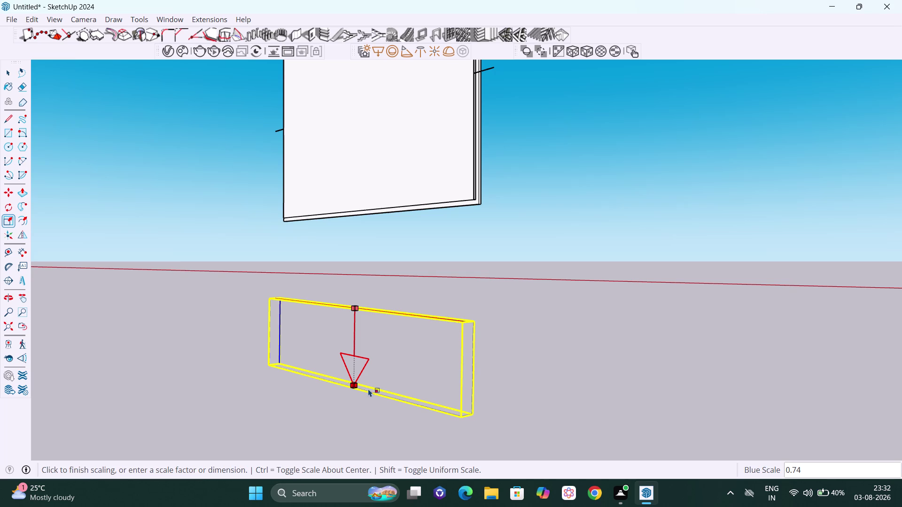
middle_drag(431, 334, 267, 366)
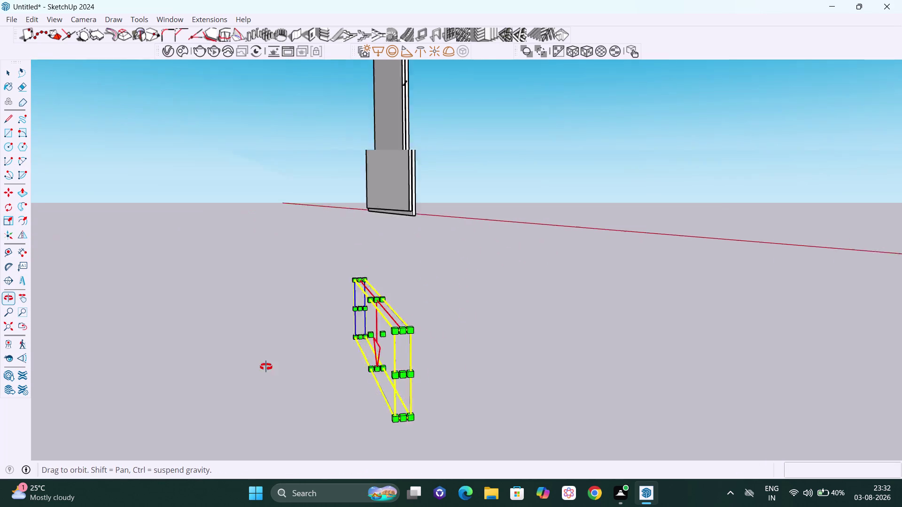
middle_drag(267, 366, 265, 368)
middle_drag(399, 288, 373, 319)
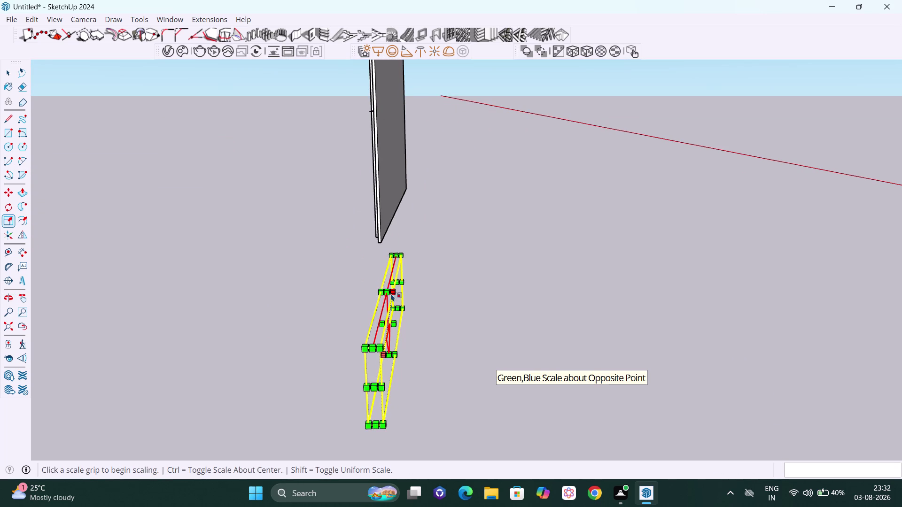
Halve the light strip's thickness with a 0.50 green-axis scale.
click(397, 325)
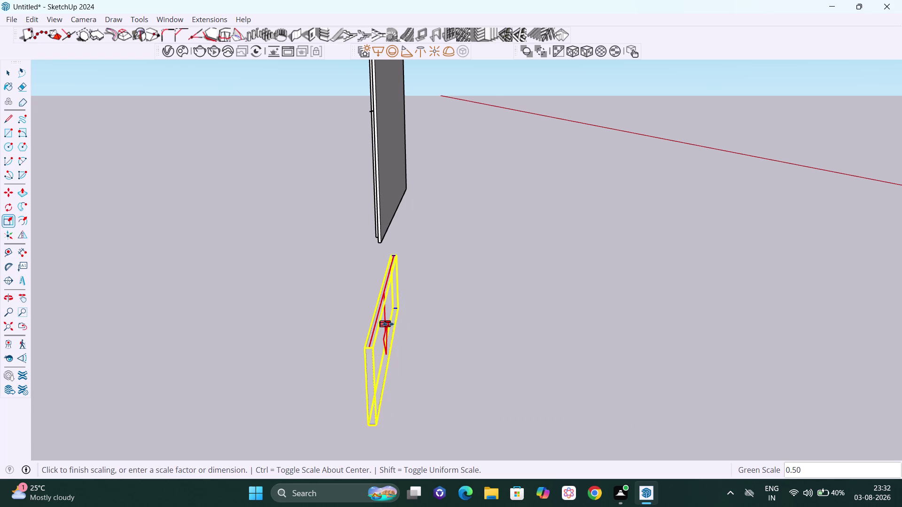
click(388, 325)
key(space)
scroll(down, 3)
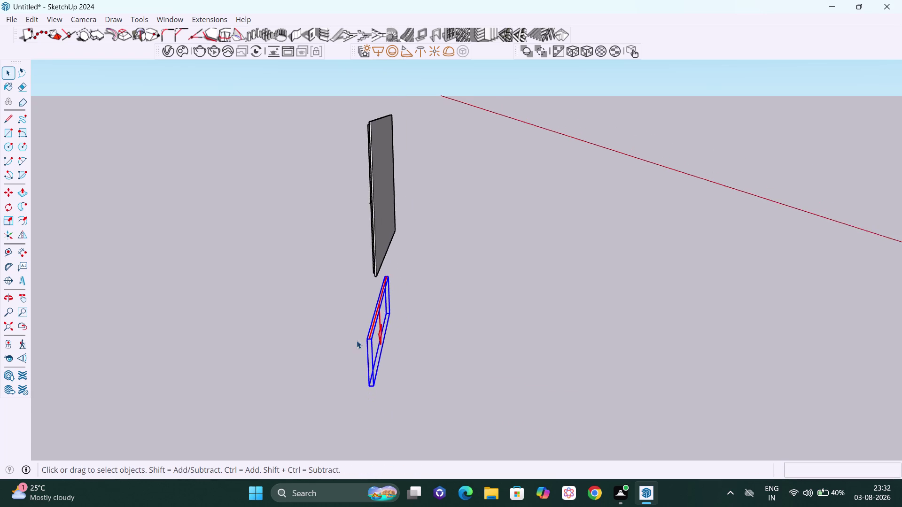
middle_drag(357, 340, 624, 263)
middle_drag(573, 294, 288, 301)
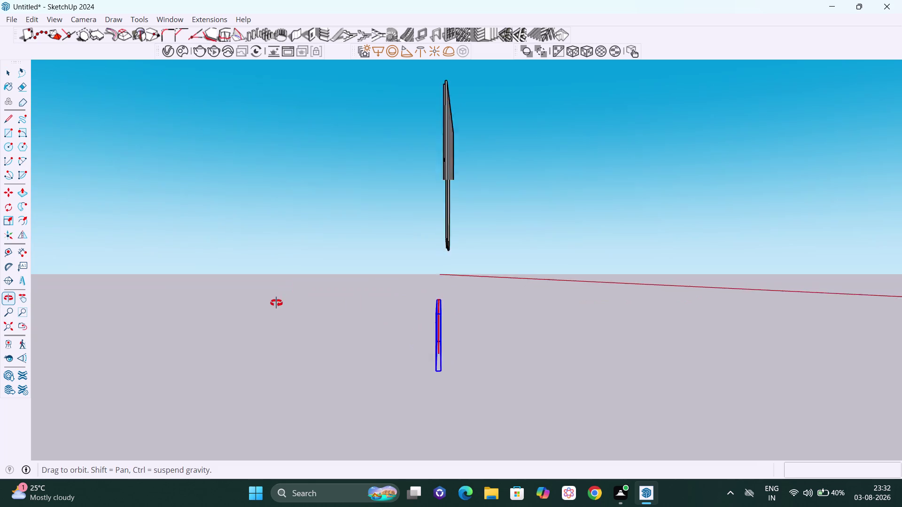
middle_drag(287, 301, 275, 303)
scroll(up, 3)
middle_drag(453, 326, 514, 341)
scroll(up, 3)
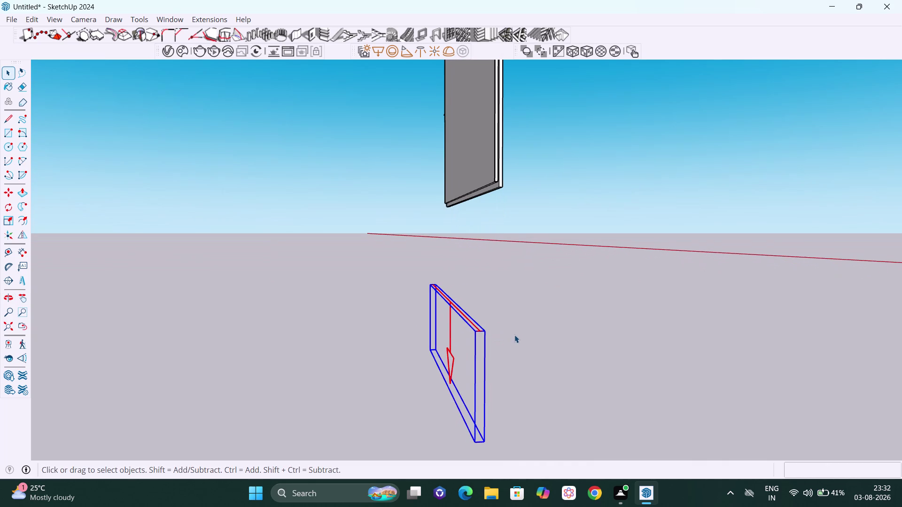
key(m)
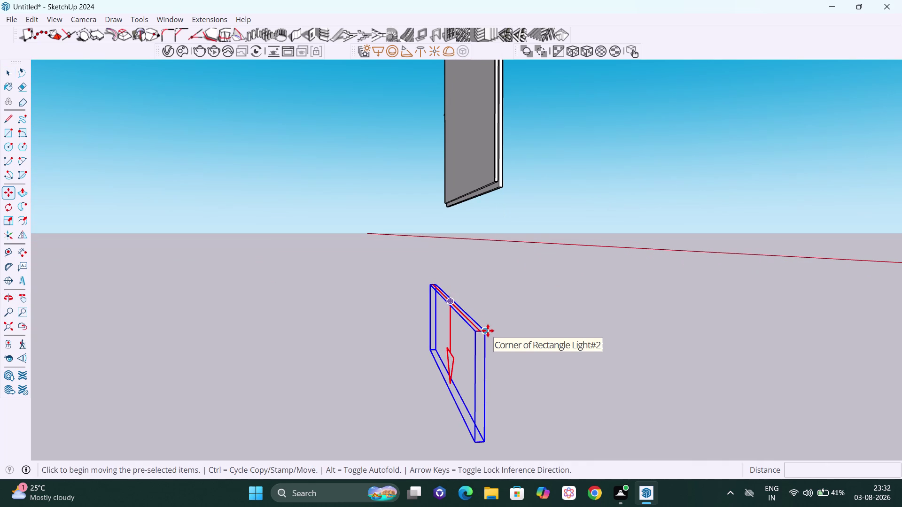
click(488, 331)
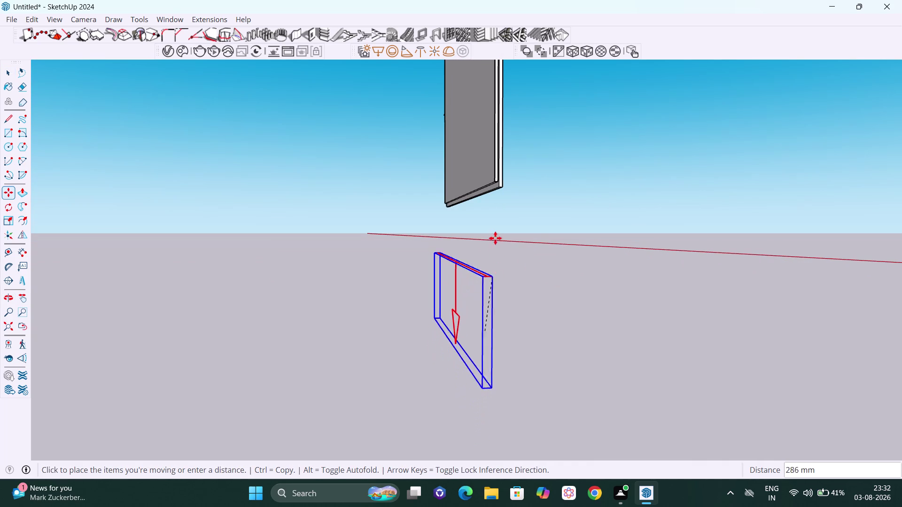
middle_drag(486, 214, 477, 206)
scroll(up, 3)
scroll(up, 3)
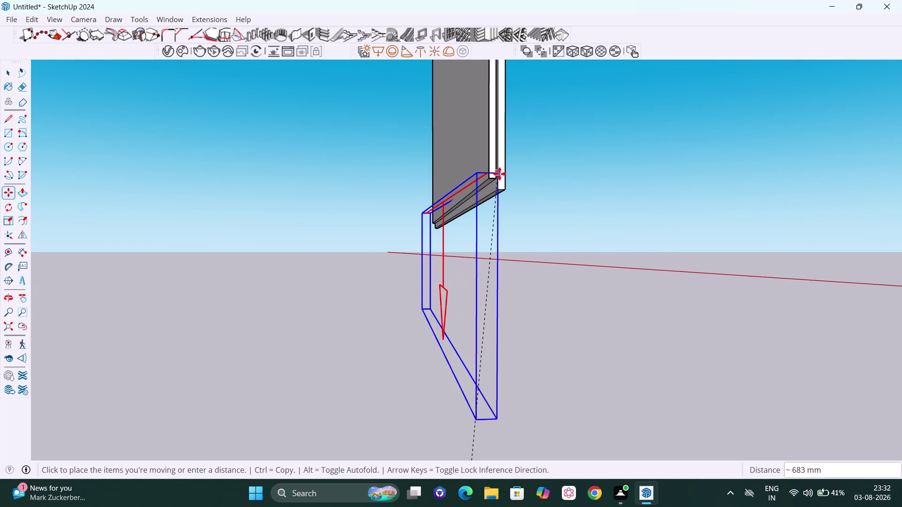
middle_drag(500, 182, 501, 195)
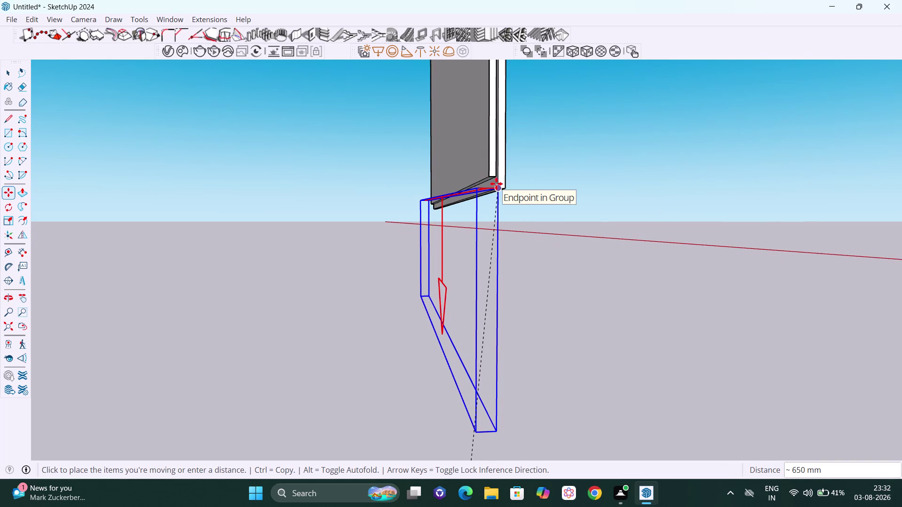
scroll(up, 3)
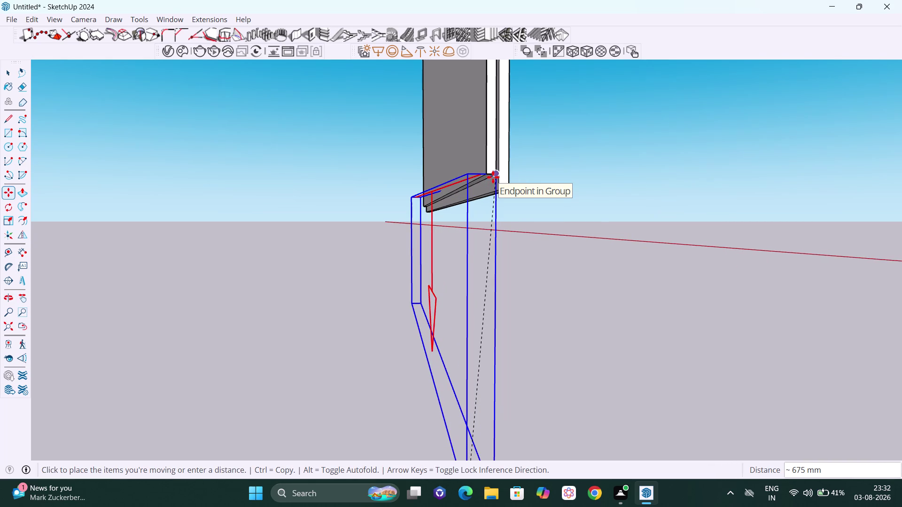
middle_drag(492, 177, 491, 177)
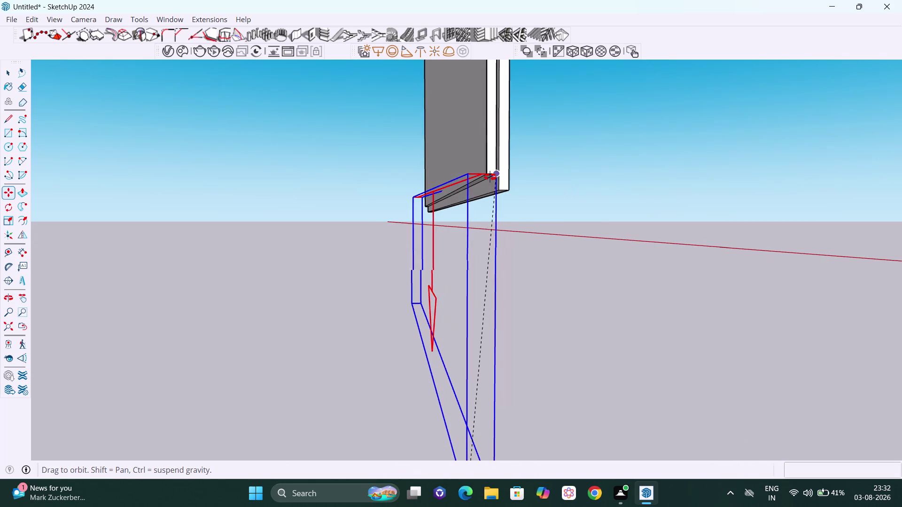
middle_drag(492, 177, 445, 171)
key(space)
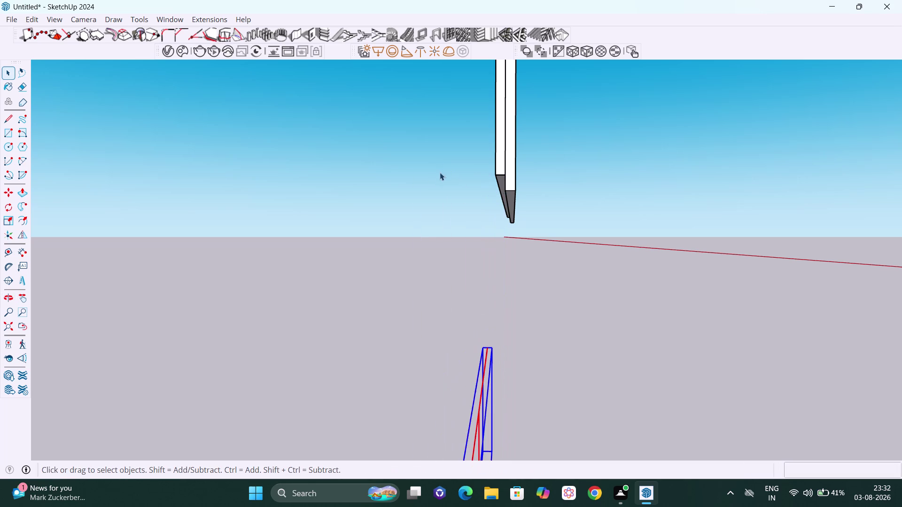
Orbit, pan and zoom in on the TV panel's layered side edge.
click(435, 182)
scroll(down, 3)
scroll(down, 3)
middle_drag(465, 176, 531, 126)
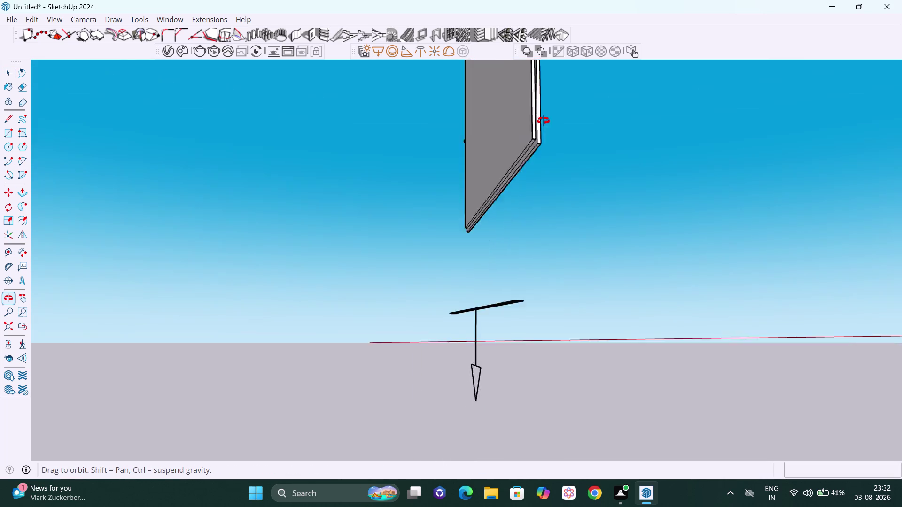
middle_drag(532, 126, 688, 168)
scroll(down, 3)
scroll(down, 3)
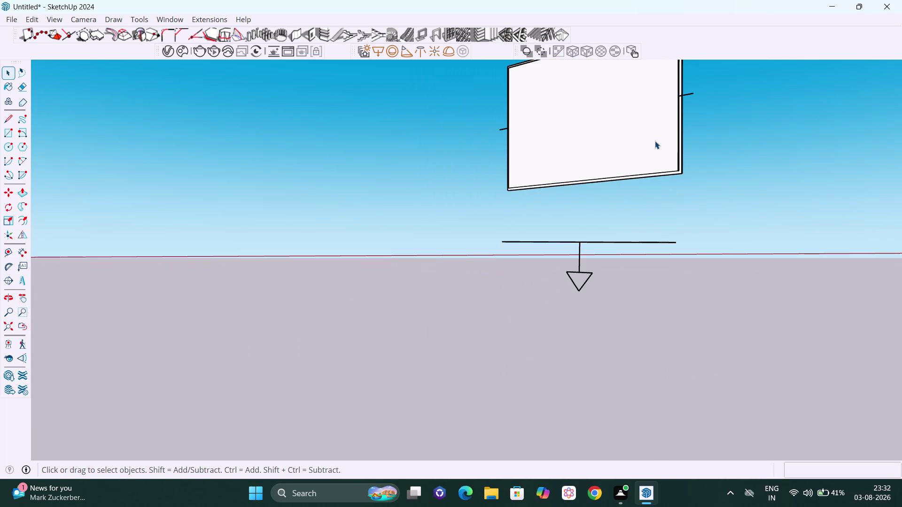
key(h)
drag(655, 141, 605, 250)
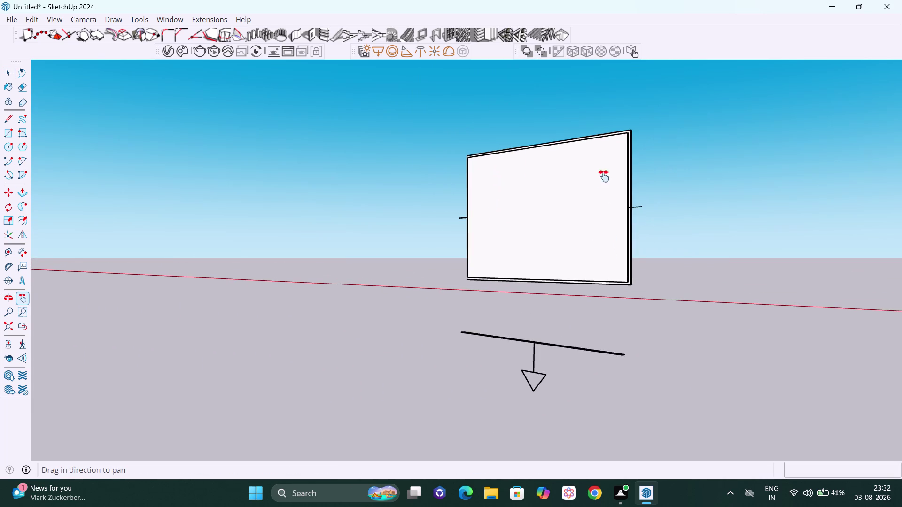
scroll(up, 3)
middle_drag(603, 164, 618, 243)
scroll(down, 3)
scroll(up, 3)
middle_drag(618, 171, 603, 231)
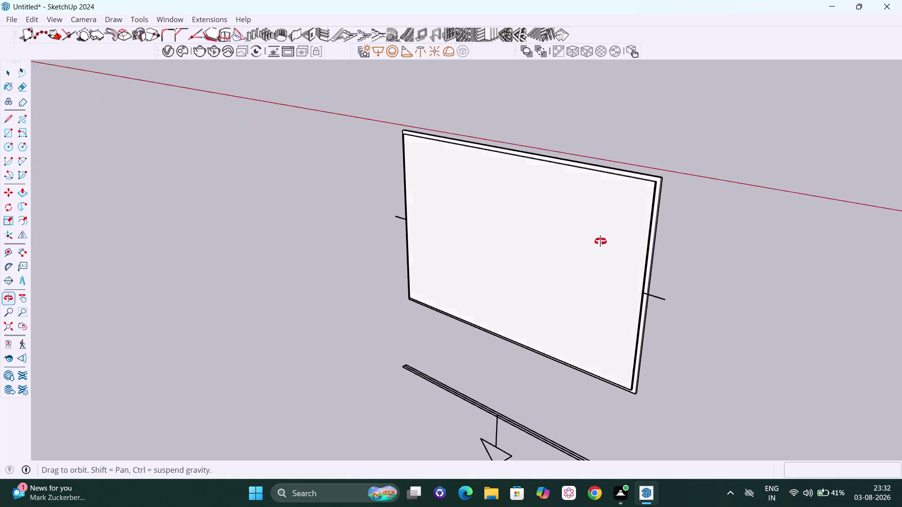
middle_drag(603, 231, 598, 254)
scroll(up, 3)
scroll(up, 3)
middle_drag(619, 218, 564, 217)
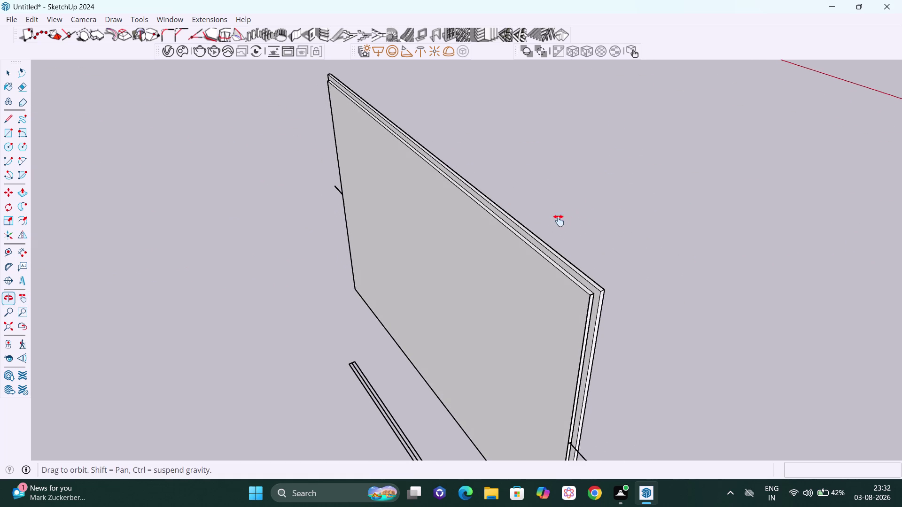
key(space)
scroll(up, 3)
middle_drag(540, 235, 521, 230)
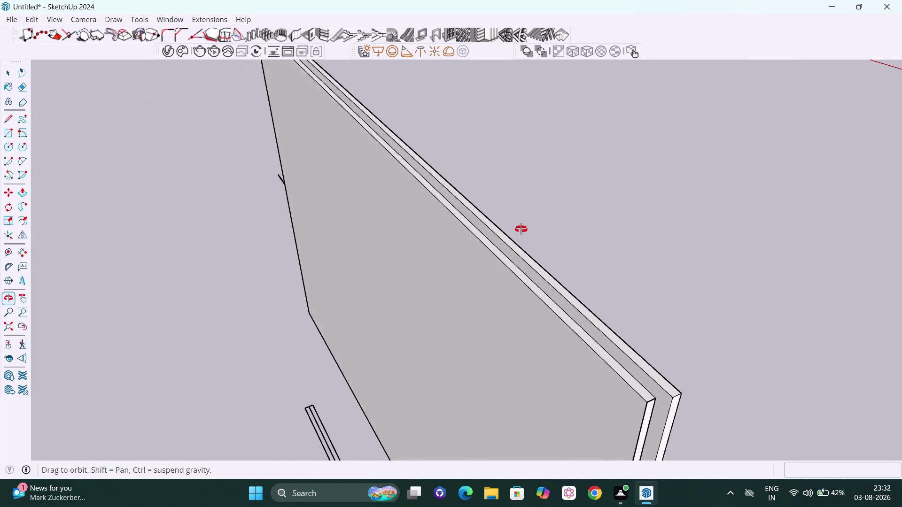
middle_drag(521, 230, 521, 229)
Enter the TV panel group, select the thin strip and show its Intersect Faces options.
click(533, 290)
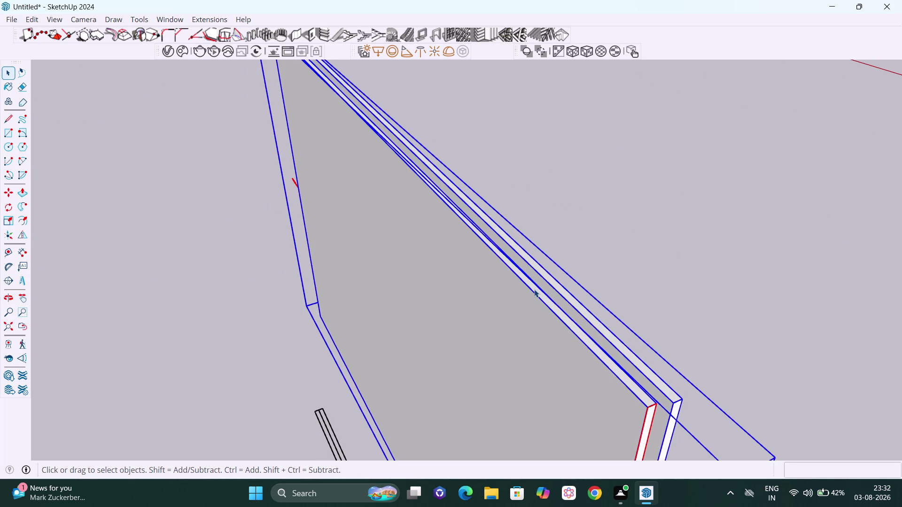
double_click(535, 289)
click(535, 292)
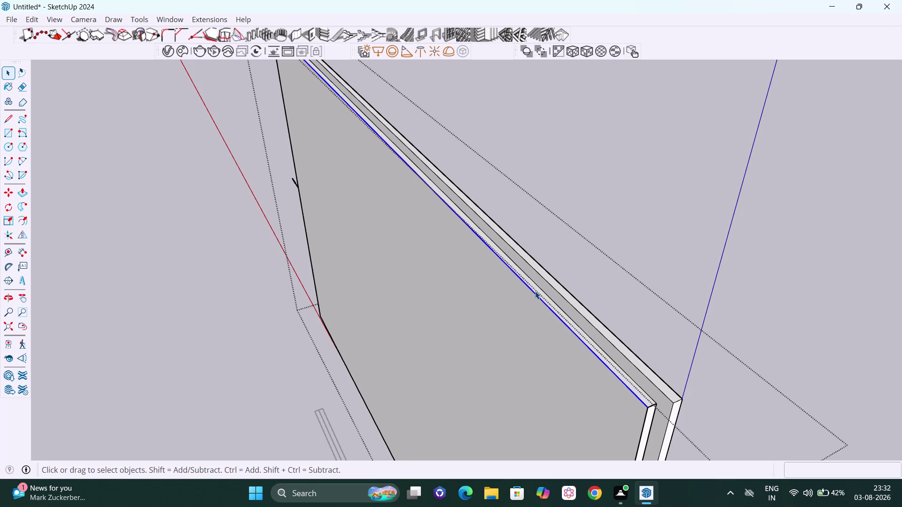
double_click(541, 294)
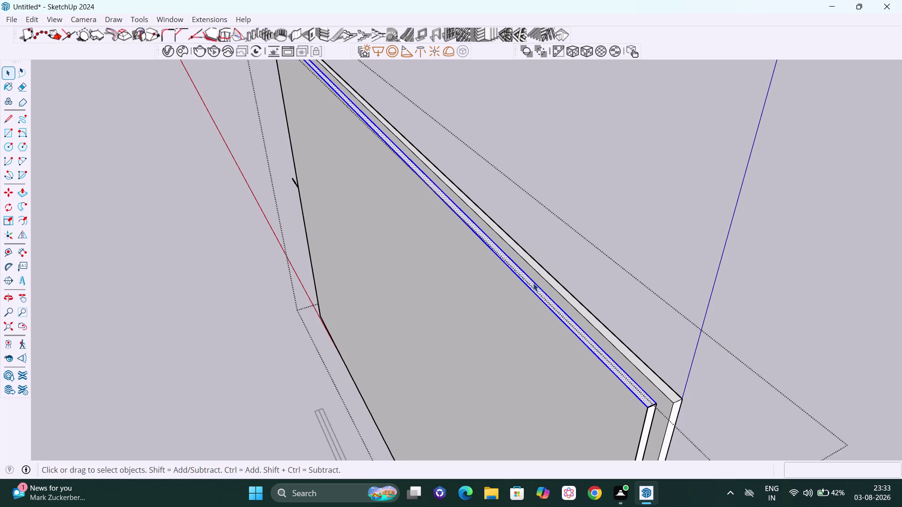
right_click(534, 286)
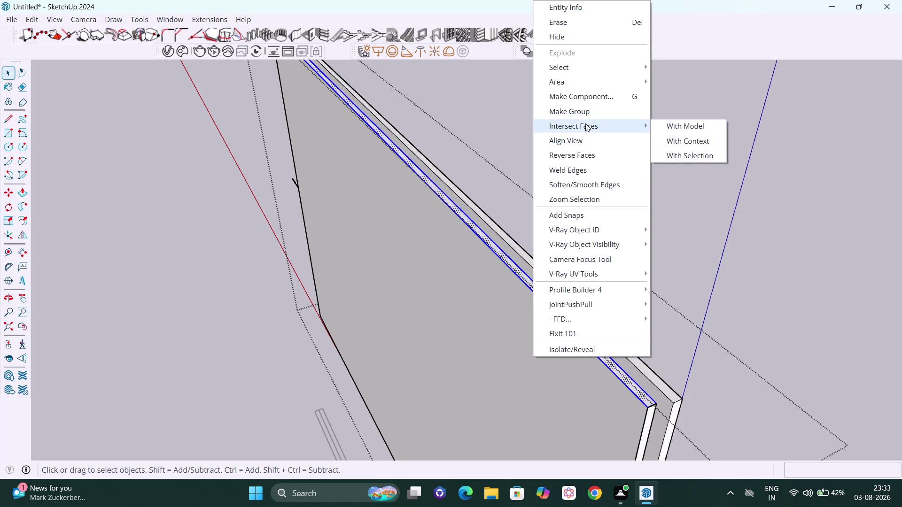
Intersect the thin strip with the model, then re-enter the panel group and pick its edge.
click(602, 113)
click(624, 160)
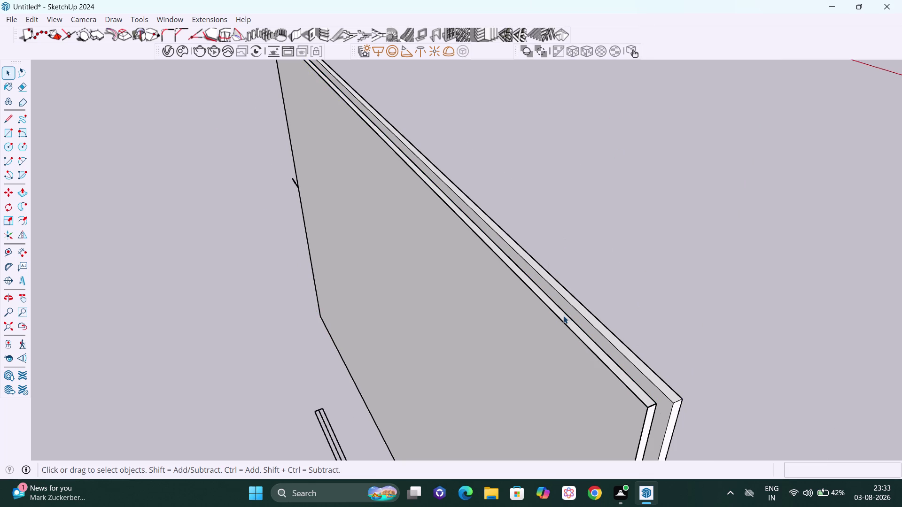
click(564, 317)
double_click(546, 309)
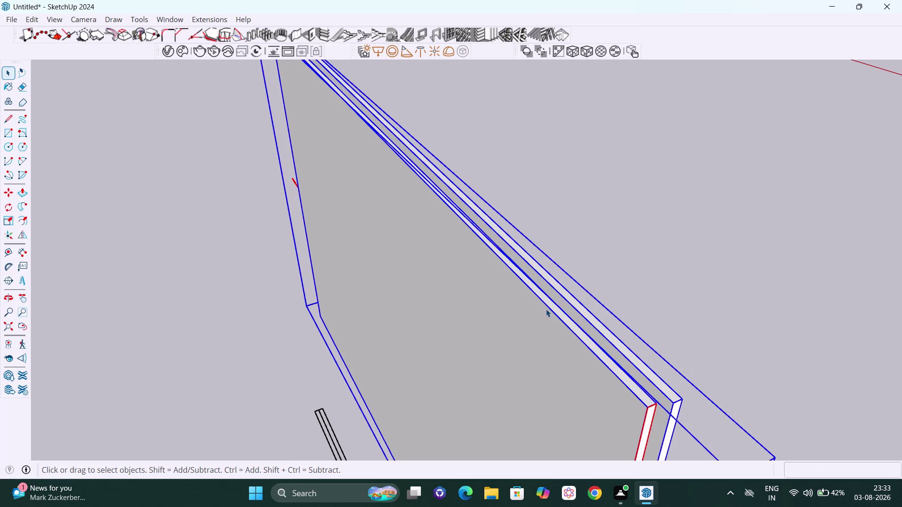
click(551, 303)
click(551, 304)
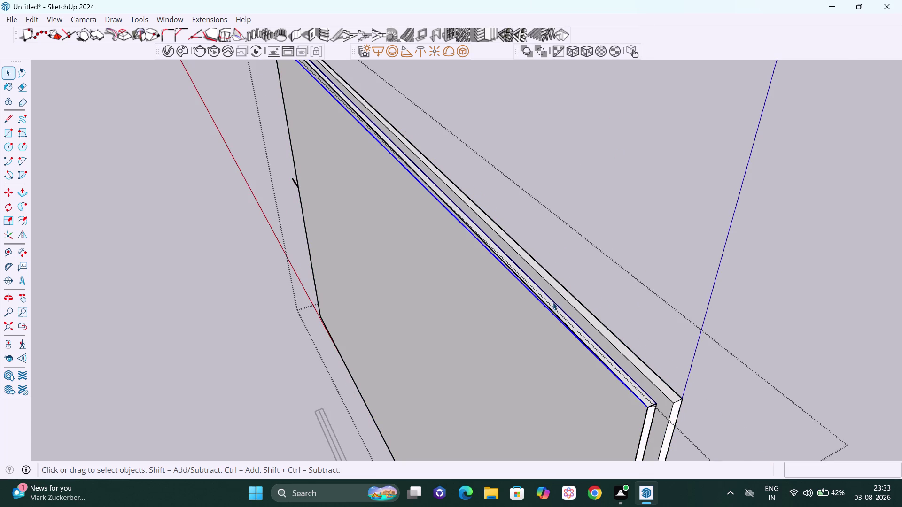
Zoom along the strip and select its faces and lines to check the intersection.
scroll(up, 3)
scroll(up, 3)
middle_drag(561, 322, 417, 308)
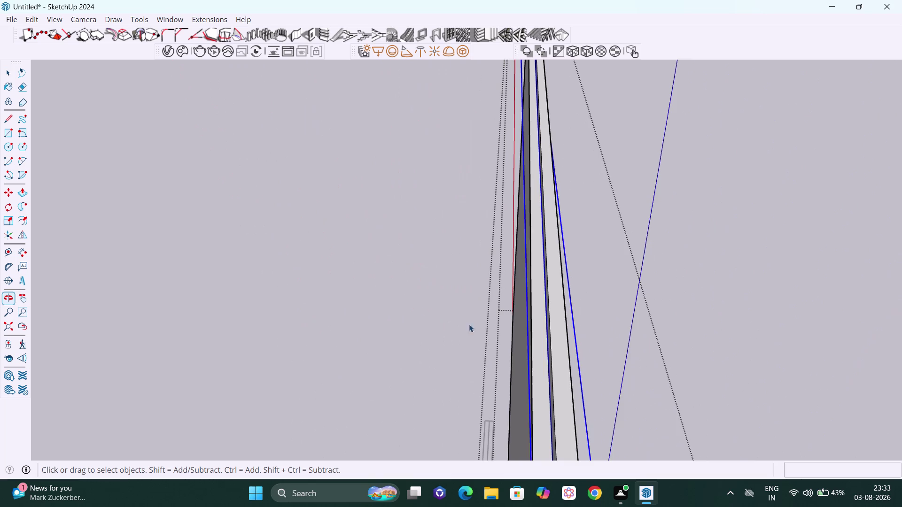
scroll(up, 3)
scroll(up, 3)
middle_drag(549, 337, 652, 315)
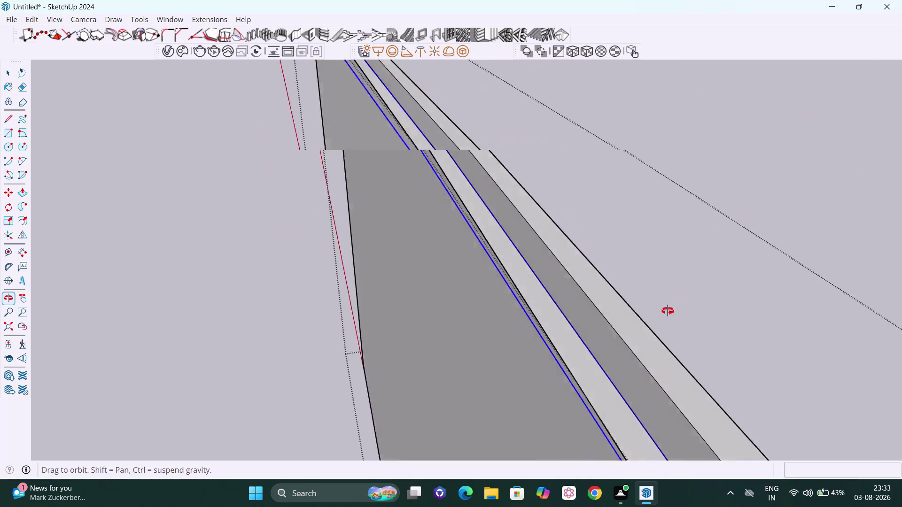
middle_drag(651, 315, 628, 310)
click(547, 322)
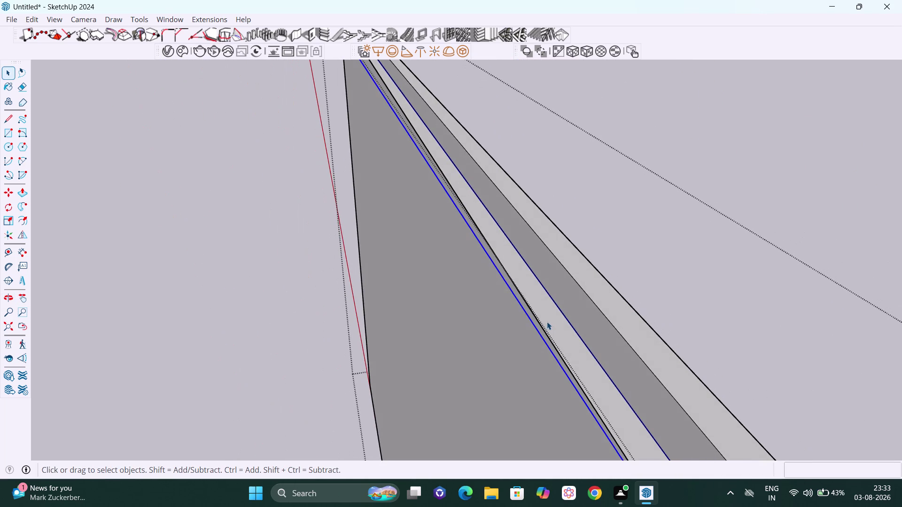
double_click(548, 321)
scroll(up, 3)
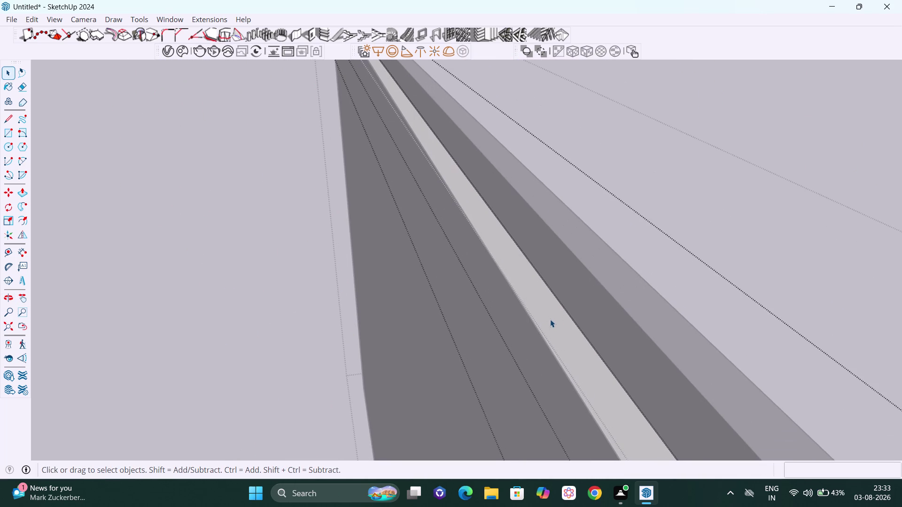
click(550, 320)
click(549, 319)
click(548, 319)
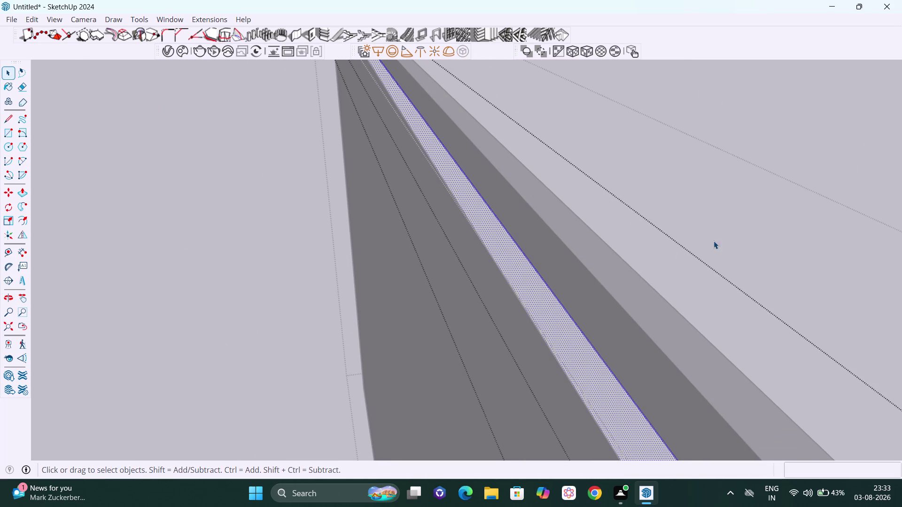
double_click(565, 325)
double_click(540, 326)
key(space)
click(749, 250)
click(556, 330)
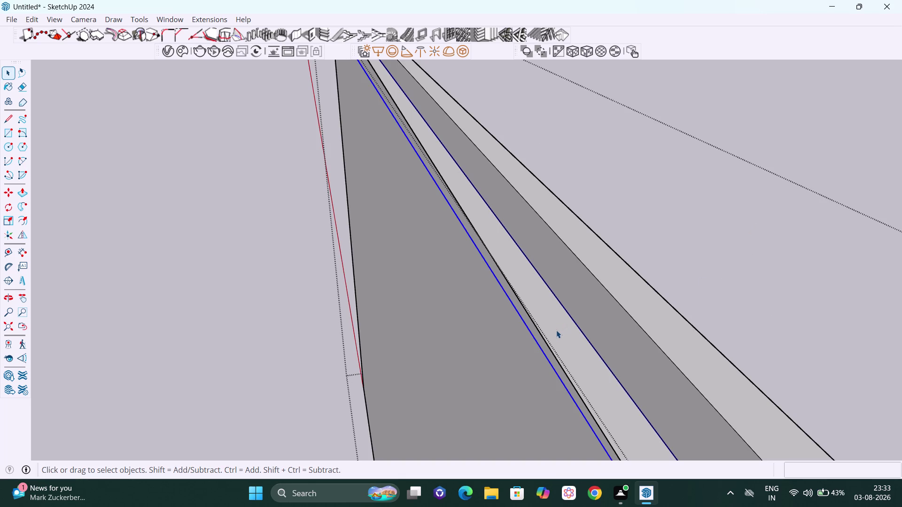
Orbit to the TV panel's top end and frame the angled wedge piece for moving.
scroll(down, 3)
middle_drag(529, 304, 643, 227)
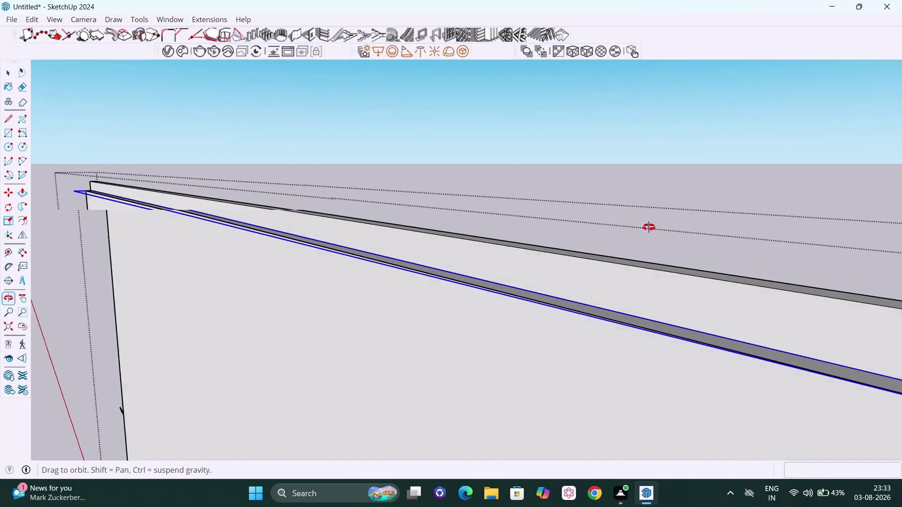
middle_drag(643, 227, 644, 242)
scroll(down, 3)
scroll(down, 3)
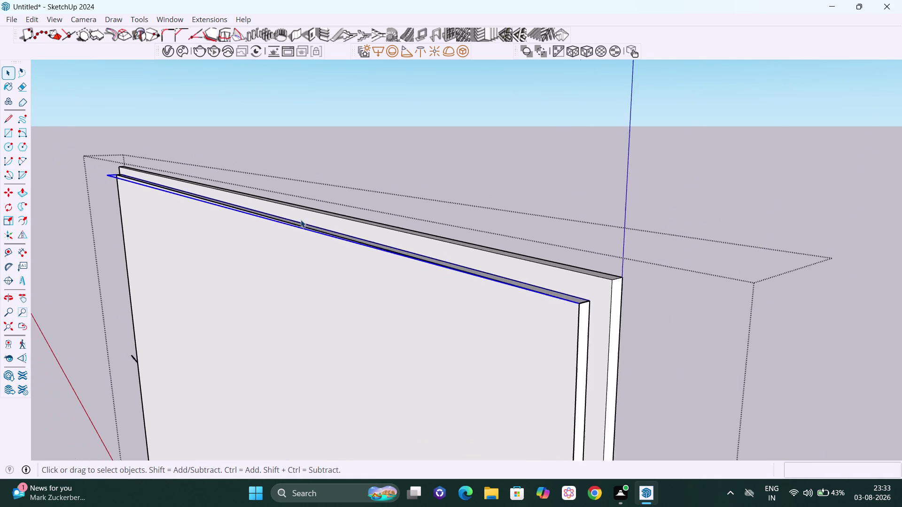
middle_drag(597, 295, 362, 288)
scroll(up, 3)
scroll(up, 3)
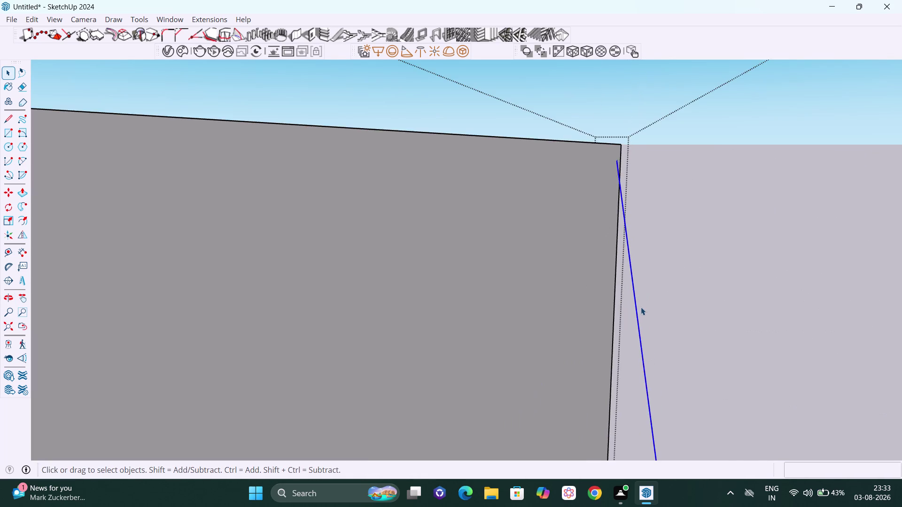
scroll(down, 3)
scroll(down, 3)
middle_drag(645, 309, 646, 318)
scroll(up, 3)
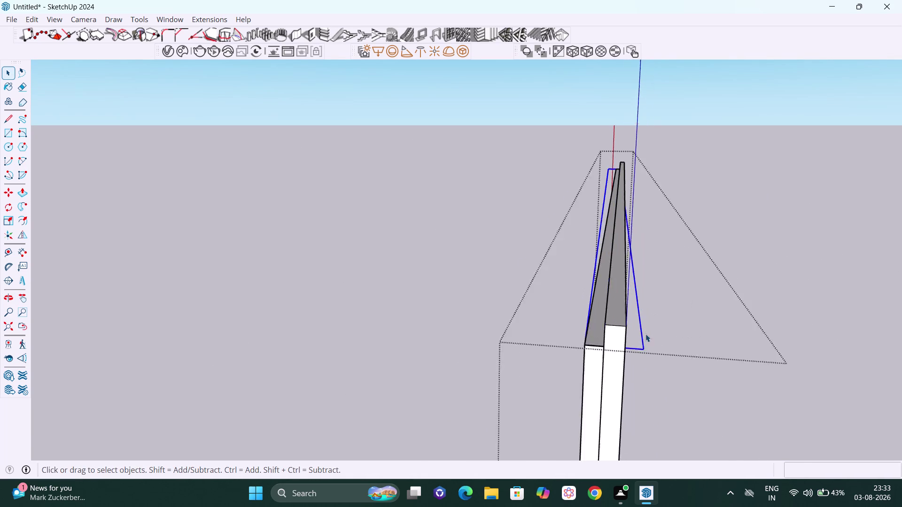
scroll(up, 3)
middle_click(642, 355)
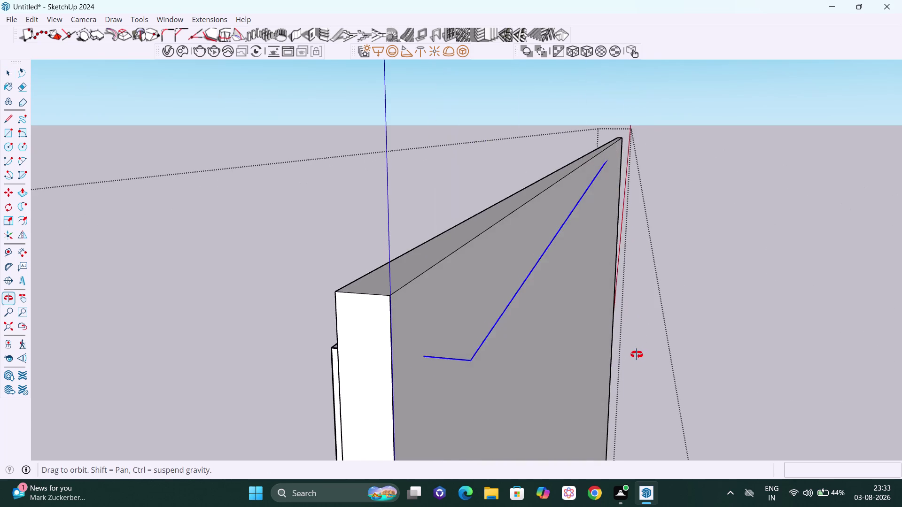
scroll(down, 3)
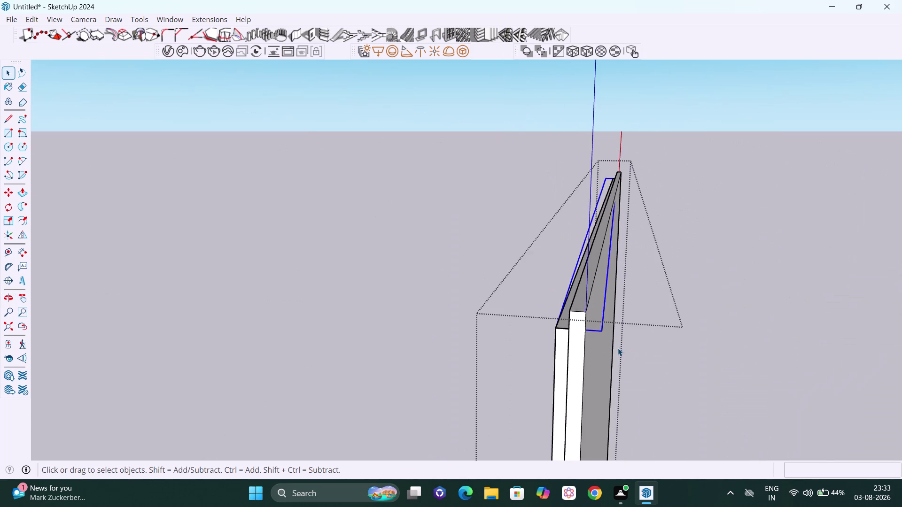
middle_drag(603, 344, 629, 343)
scroll(up, 3)
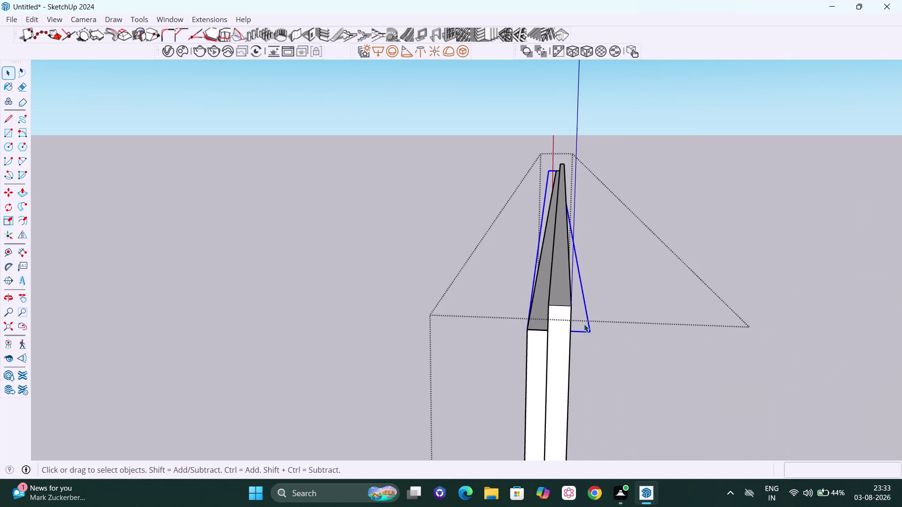
key(m)
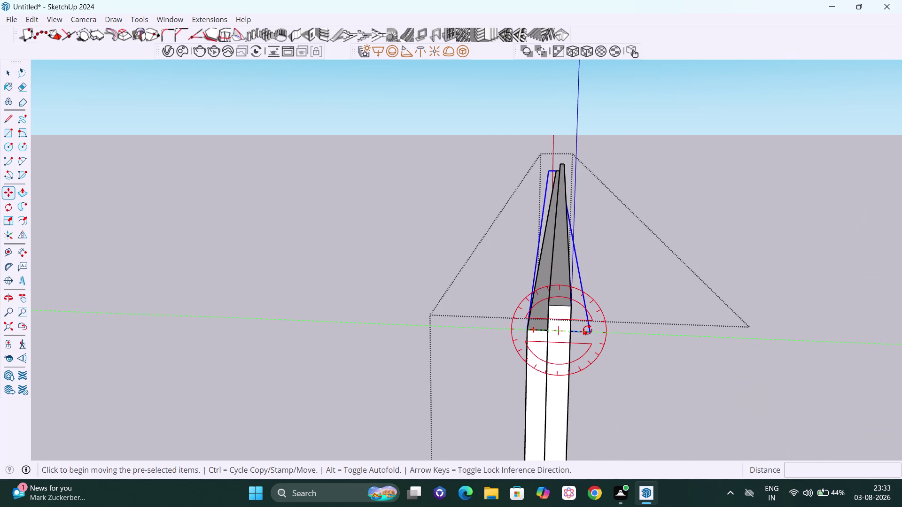
click(593, 329)
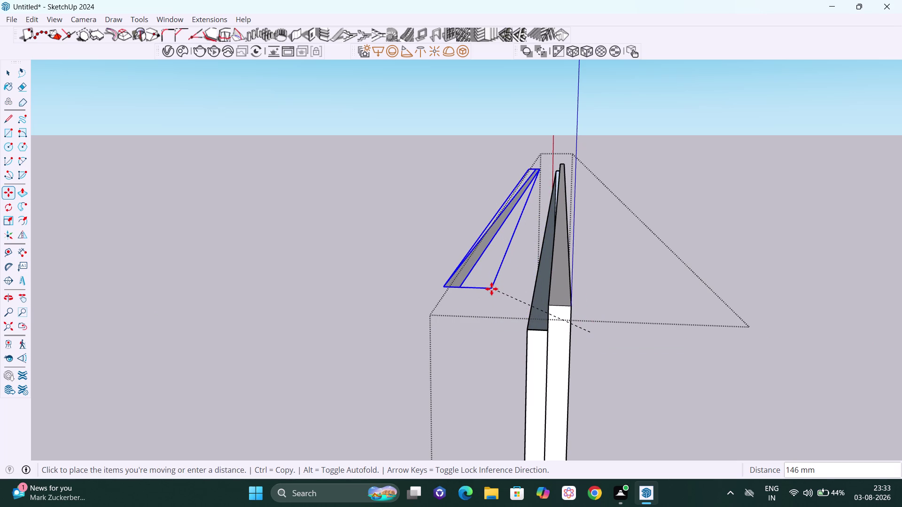
click(491, 289)
scroll(down, 3)
middle_drag(489, 298, 546, 308)
scroll(up, 3)
middle_drag(639, 318, 627, 319)
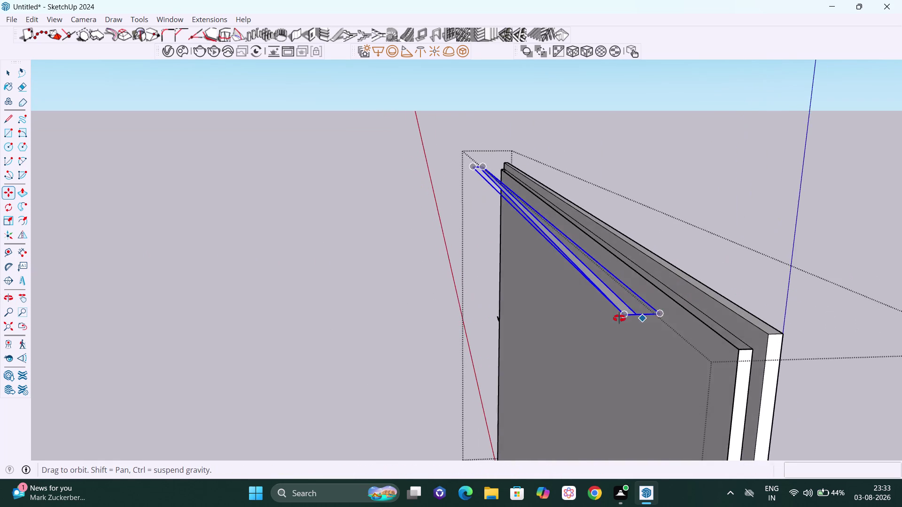
middle_drag(626, 319, 542, 314)
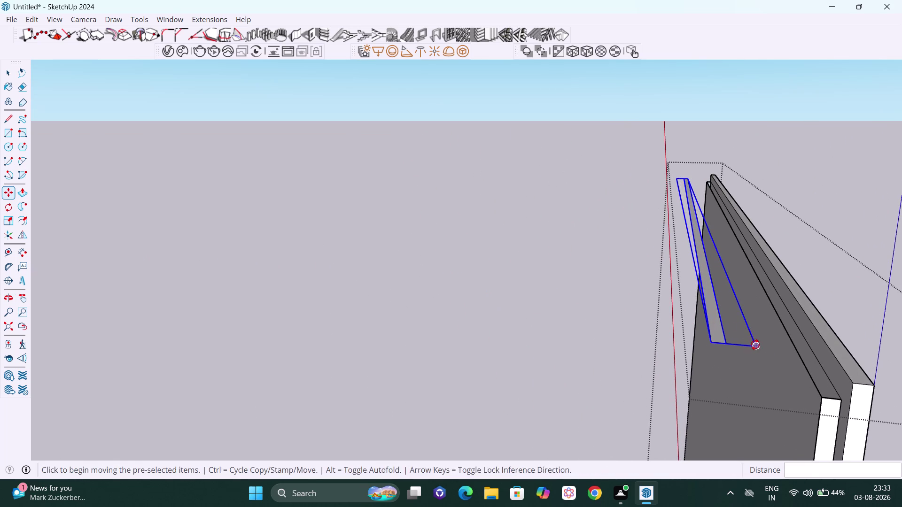
click(755, 346)
key(Escape)
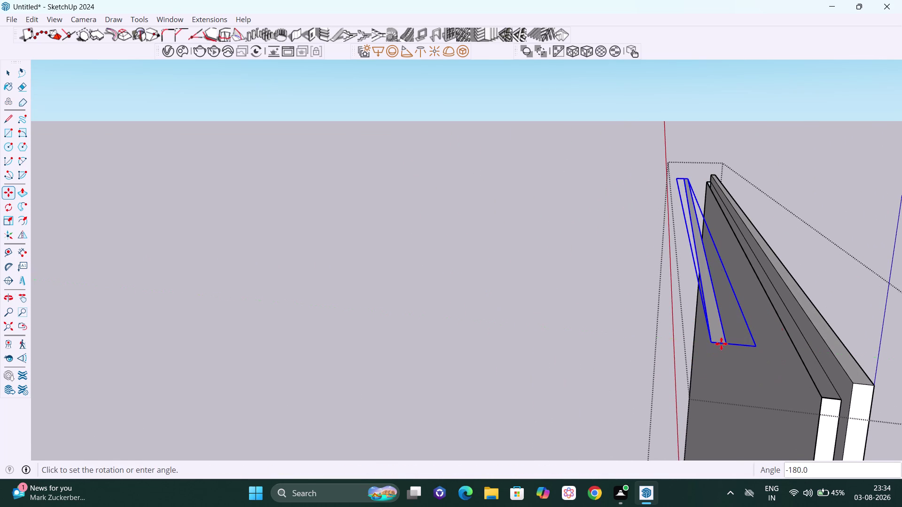
key(ctrl+z)
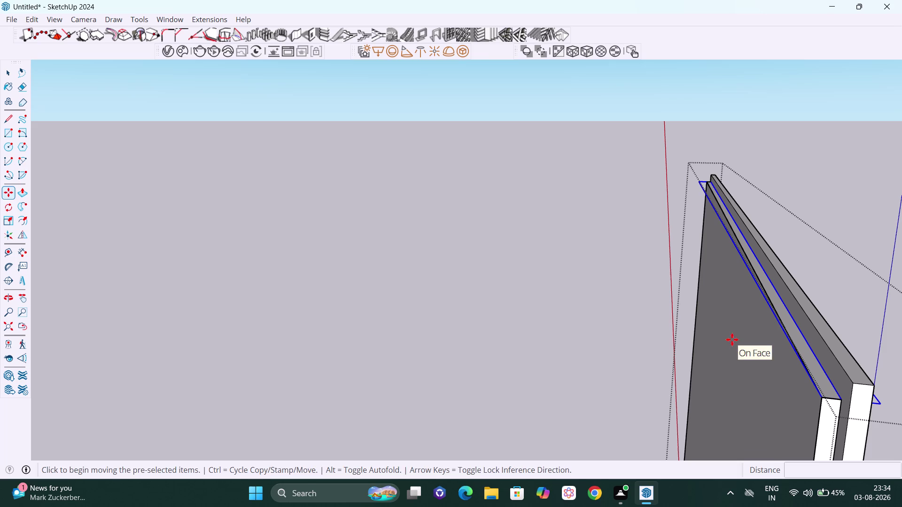
key(space)
click(626, 325)
scroll(down, 3)
middle_drag(825, 447, 735, 420)
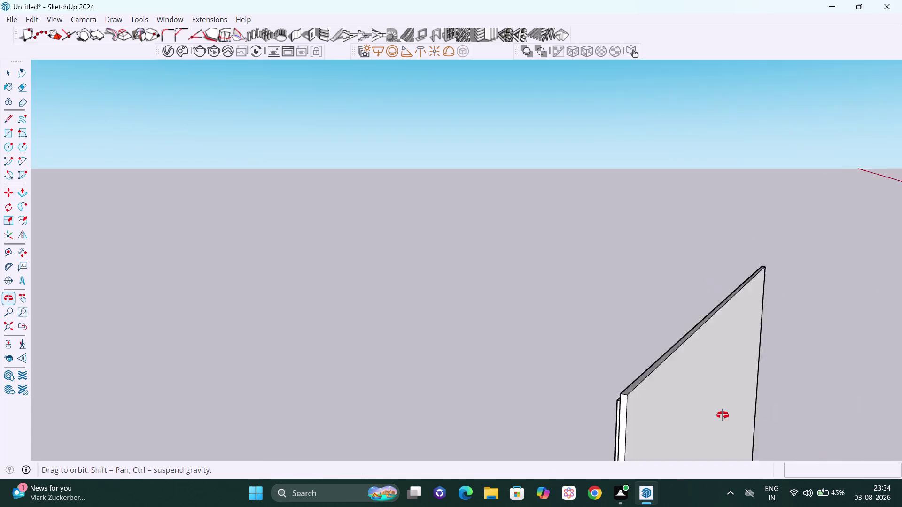
middle_drag(734, 420, 596, 371)
scroll(down, 3)
scroll(down, 3)
scroll(down, 3)
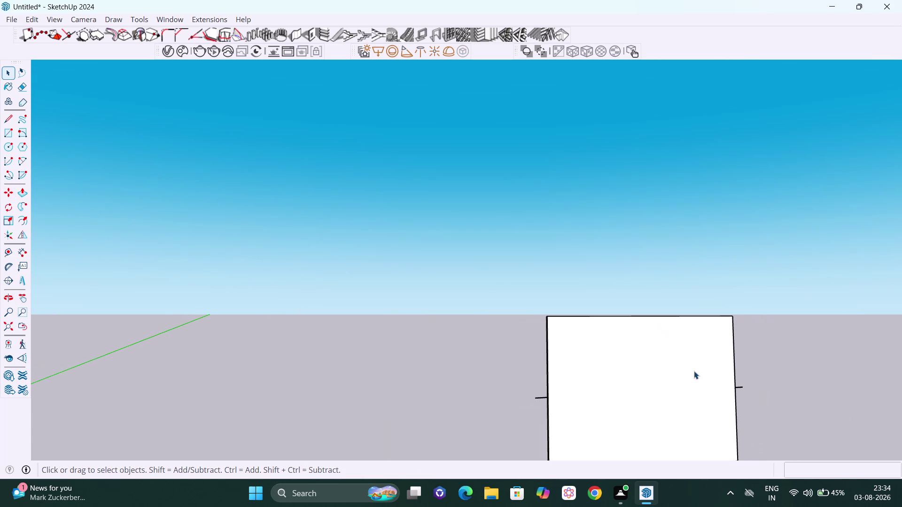
key(h)
drag(695, 379, 596, 307)
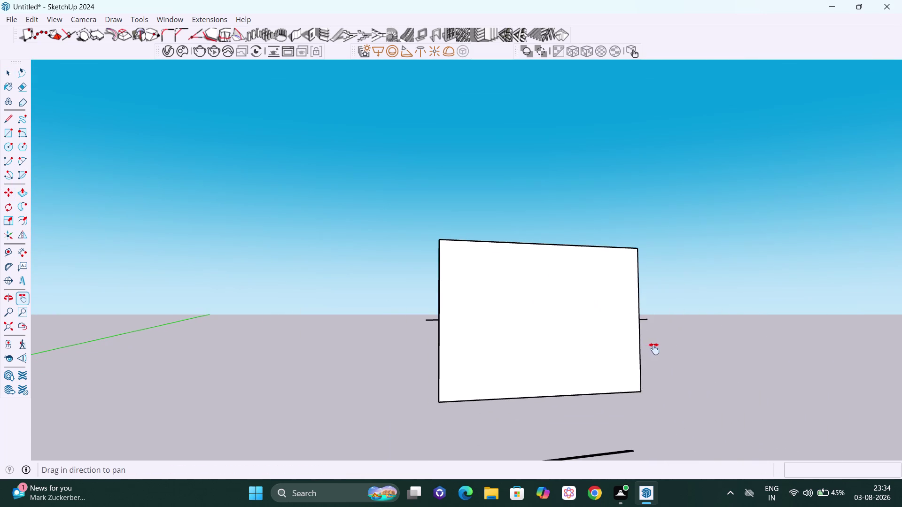
middle_drag(654, 349, 424, 326)
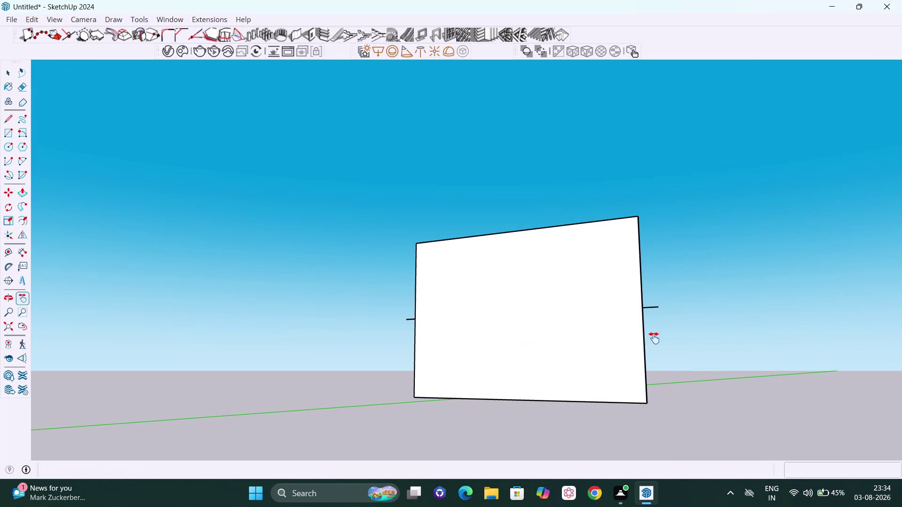
middle_drag(478, 314, 451, 313)
middle_drag(626, 324, 435, 330)
scroll(up, 3)
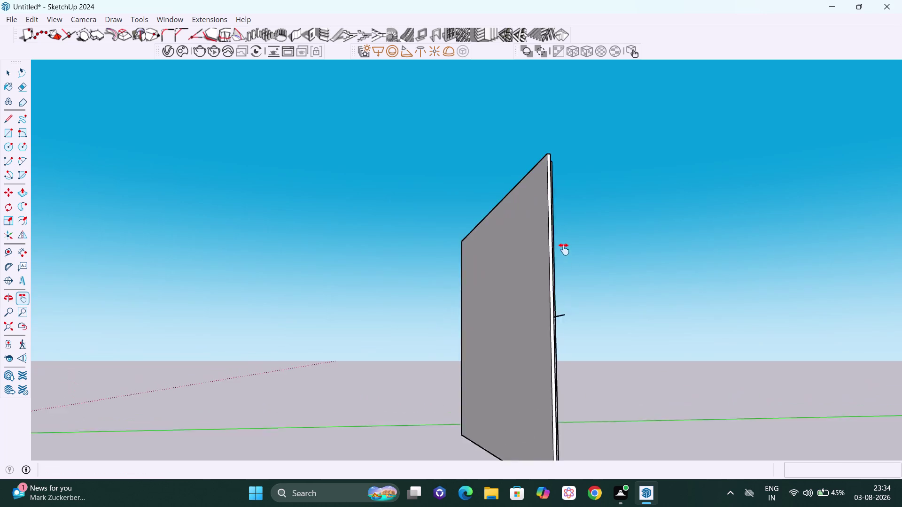
scroll(up, 3)
scroll(up, 3)
scroll(up, 3)
middle_drag(571, 221, 473, 220)
scroll(down, 3)
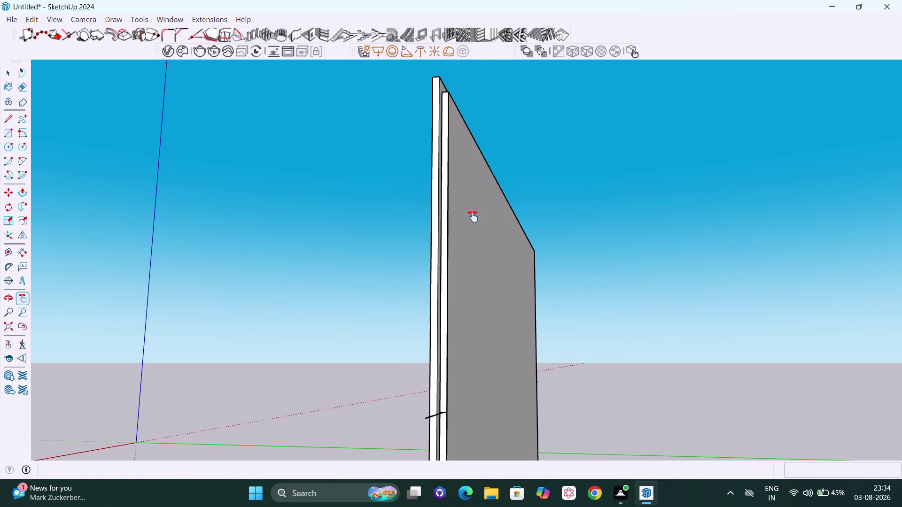
scroll(down, 3)
drag(541, 281, 438, 150)
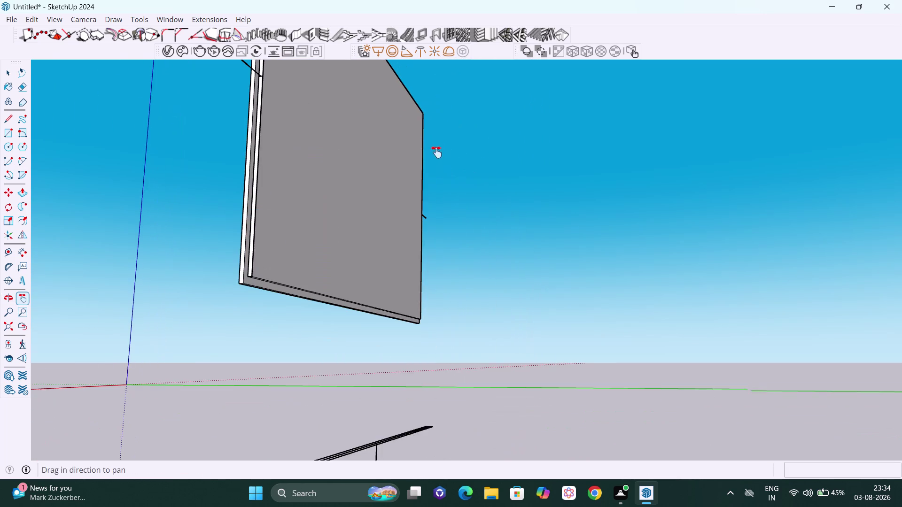
middle_drag(434, 302, 342, 241)
scroll(up, 3)
middle_drag(363, 286, 259, 223)
scroll(up, 3)
scroll(up, 3)
middle_drag(359, 318, 274, 249)
scroll(up, 3)
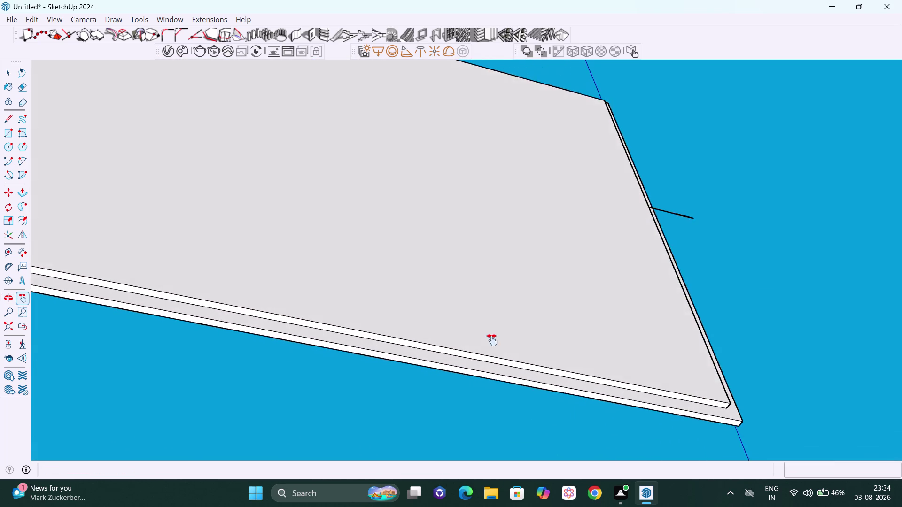
scroll(up, 3)
scroll(up, 3)
middle_drag(532, 365, 480, 339)
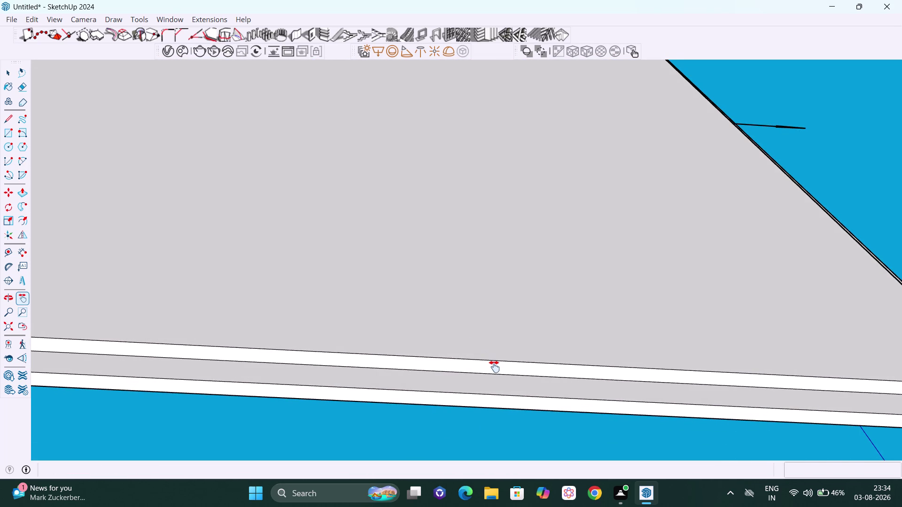
key(Escape)
Select the thin strip along the wall panel's bottom edge and make it a group.
click(502, 370)
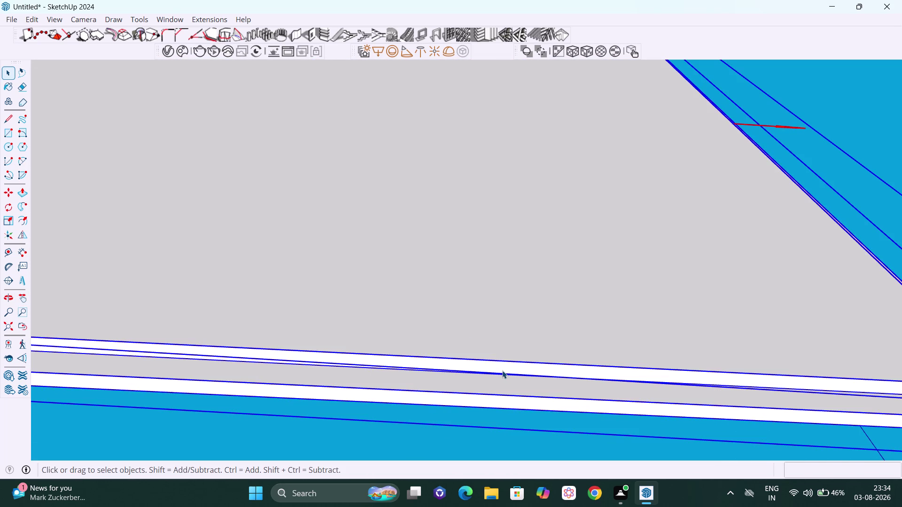
double_click(502, 370)
double_click(503, 369)
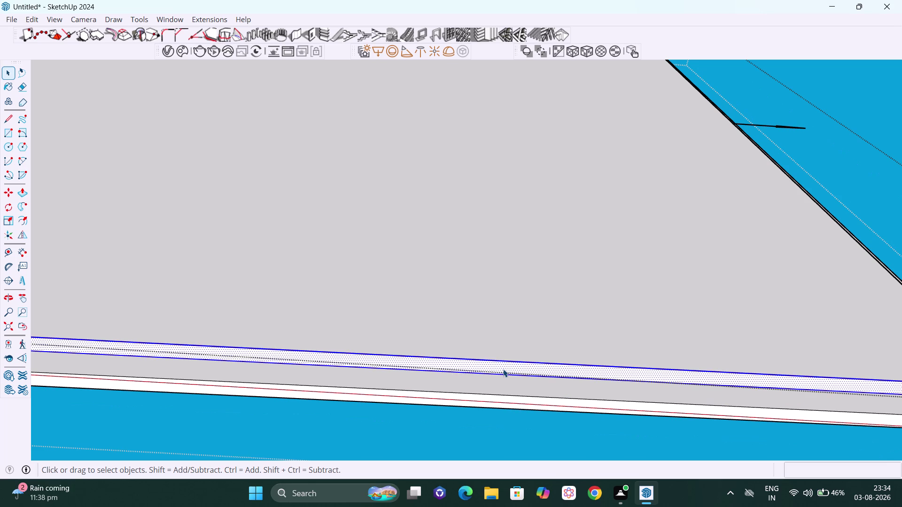
right_click(503, 370)
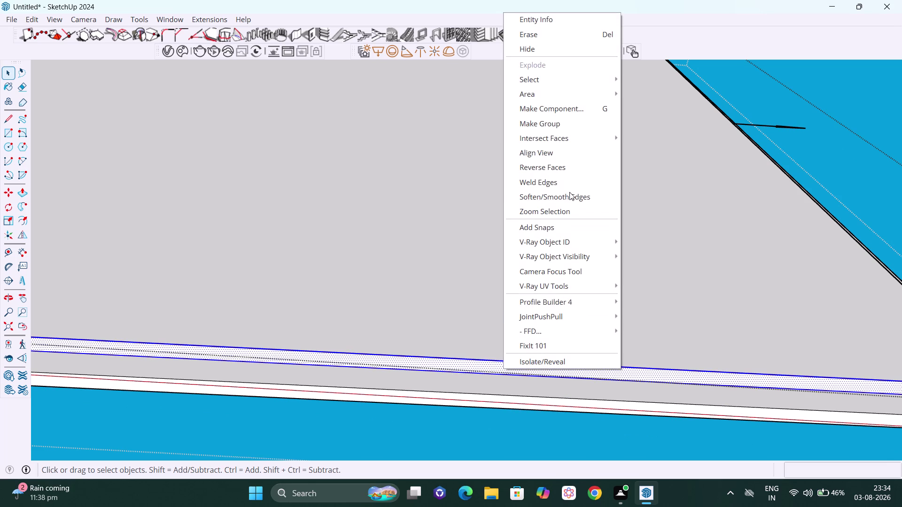
click(571, 121)
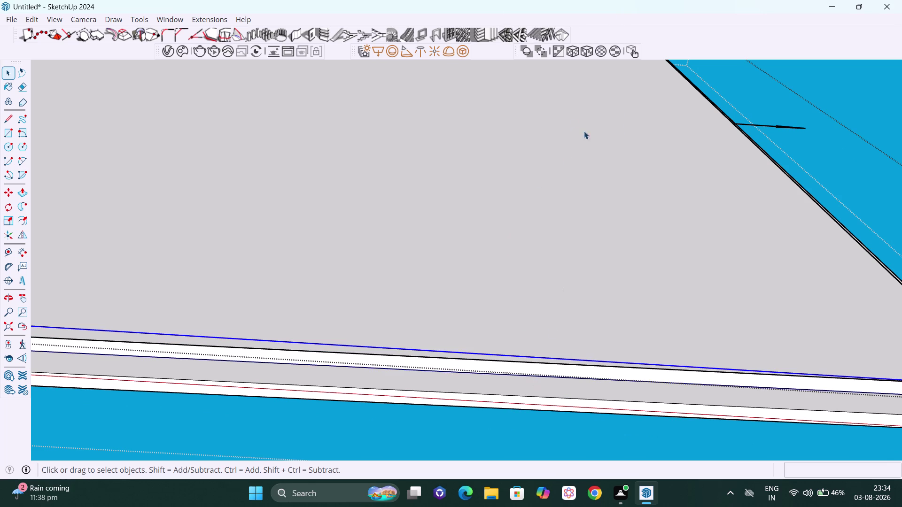
click(465, 52)
Orbit, pan and zoom to close in on the grouped strip's corner end.
scroll(down, 3)
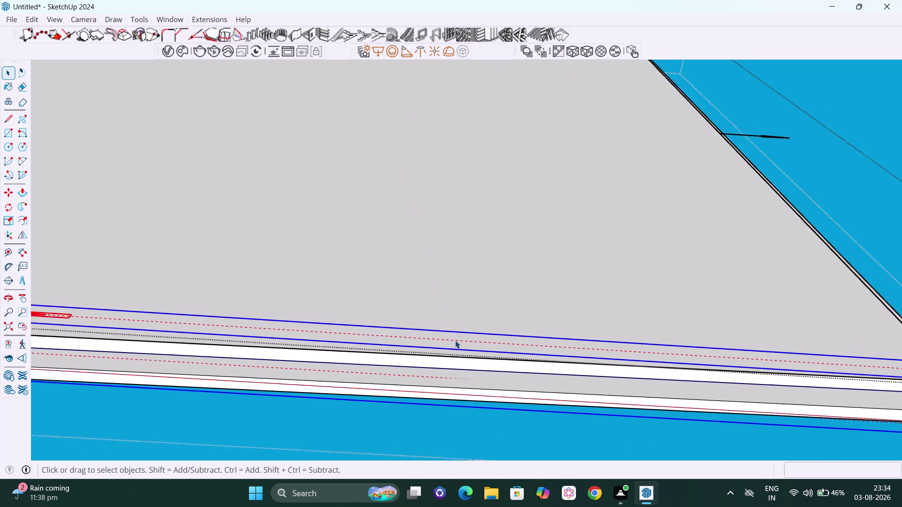
scroll(down, 3)
scroll(down, 3)
scroll(down, 3)
middle_drag(468, 335, 425, 375)
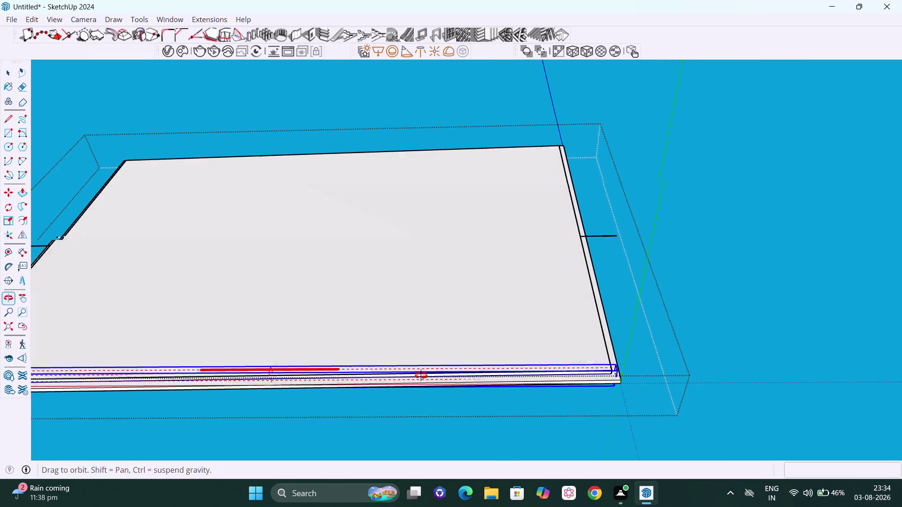
middle_drag(424, 374, 379, 392)
middle_drag(575, 380, 386, 392)
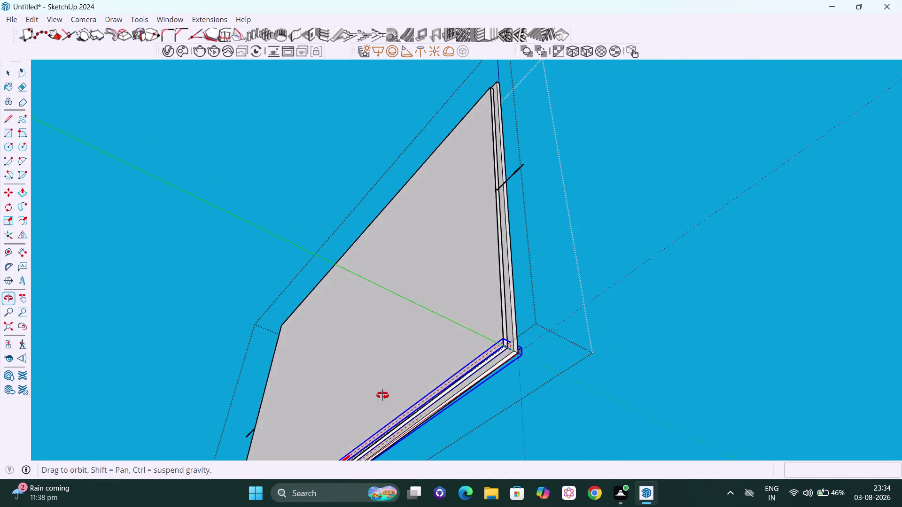
middle_drag(386, 393, 371, 408)
scroll(down, 3)
scroll(down, 3)
middle_drag(490, 381, 490, 398)
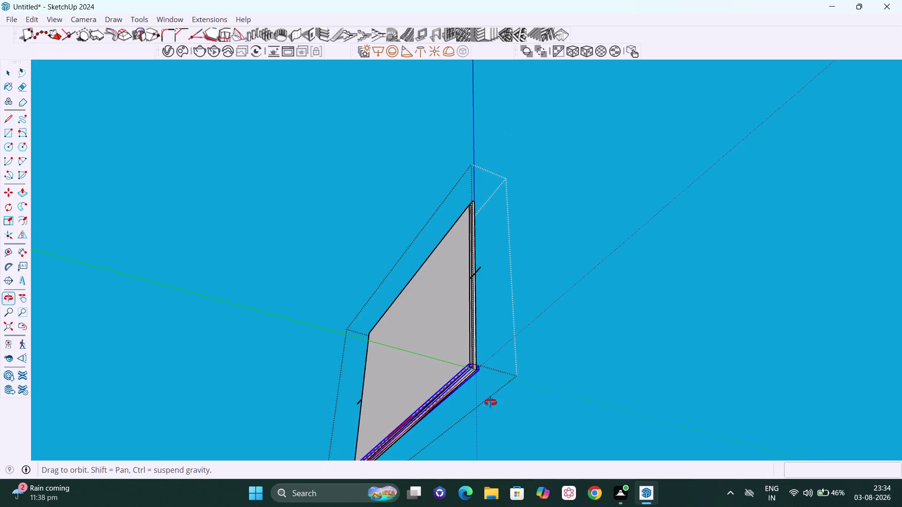
middle_drag(491, 397, 490, 412)
scroll(down, 3)
scroll(down, 3)
middle_drag(488, 433, 491, 497)
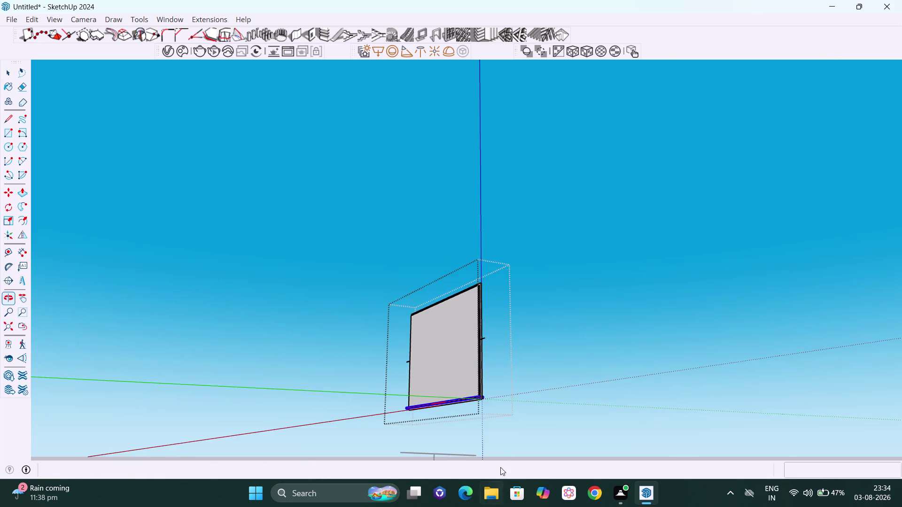
scroll(up, 3)
scroll(up, 3)
middle_drag(457, 433, 439, 468)
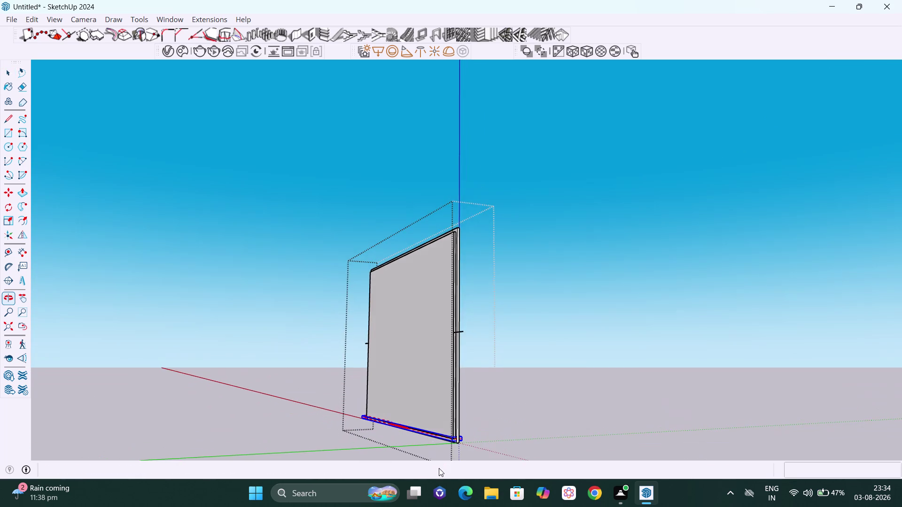
scroll(up, 3)
key(h)
drag(476, 416, 476, 395)
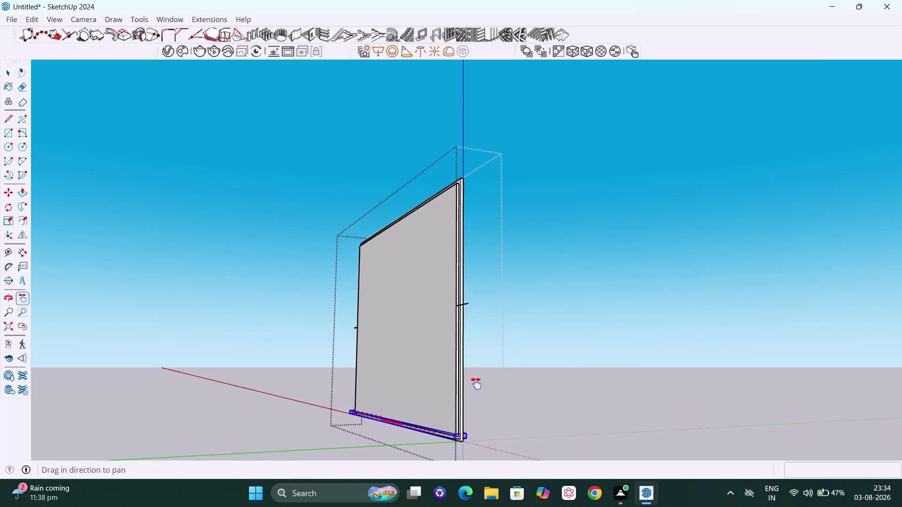
drag(476, 395, 479, 327)
middle_drag(492, 310, 493, 357)
scroll(up, 3)
scroll(up, 3)
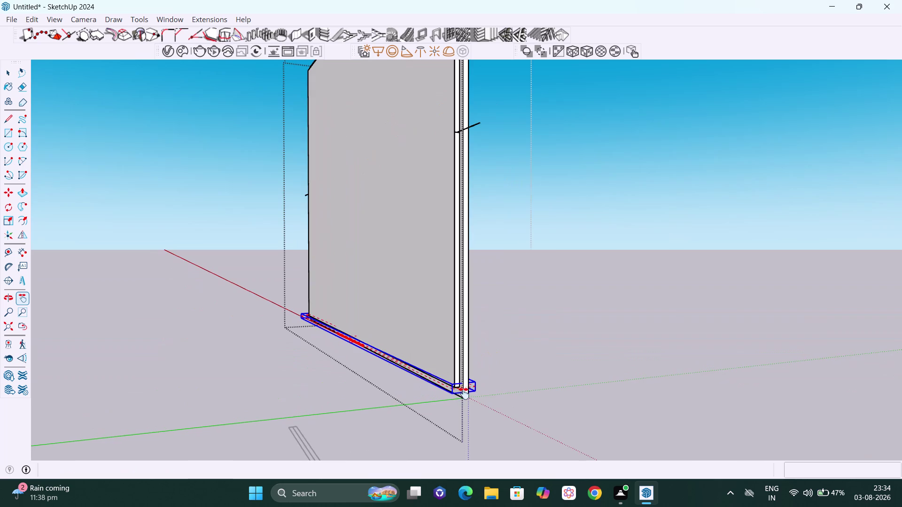
middle_drag(461, 401, 409, 386)
scroll(up, 3)
scroll(up, 3)
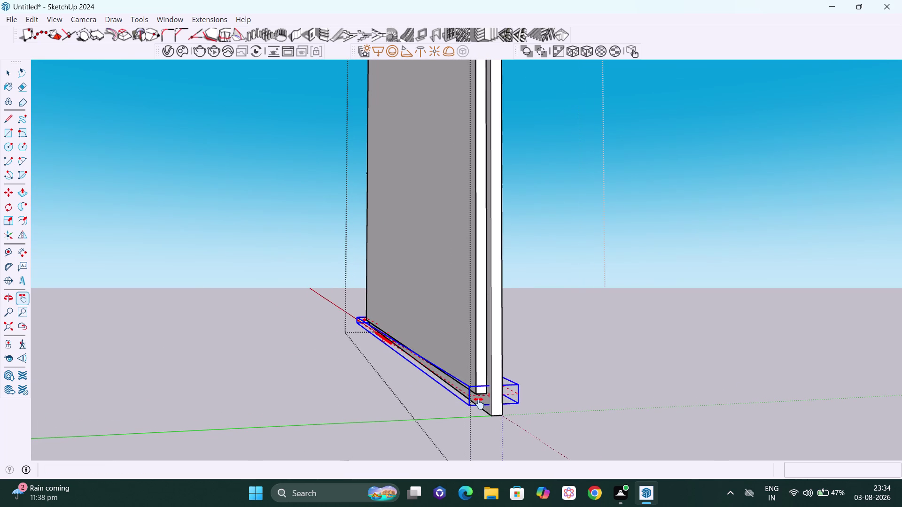
middle_drag(480, 403, 464, 398)
scroll(up, 3)
scroll(up, 3)
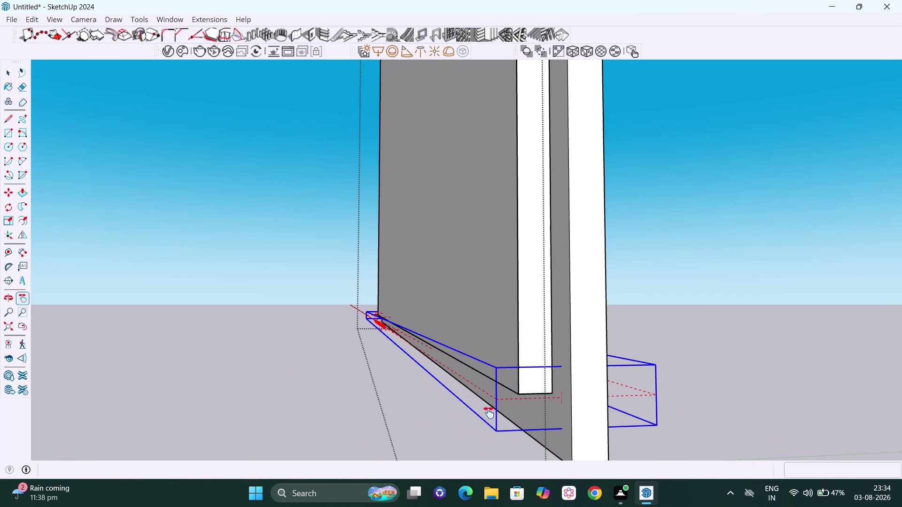
key(q)
key(Up)
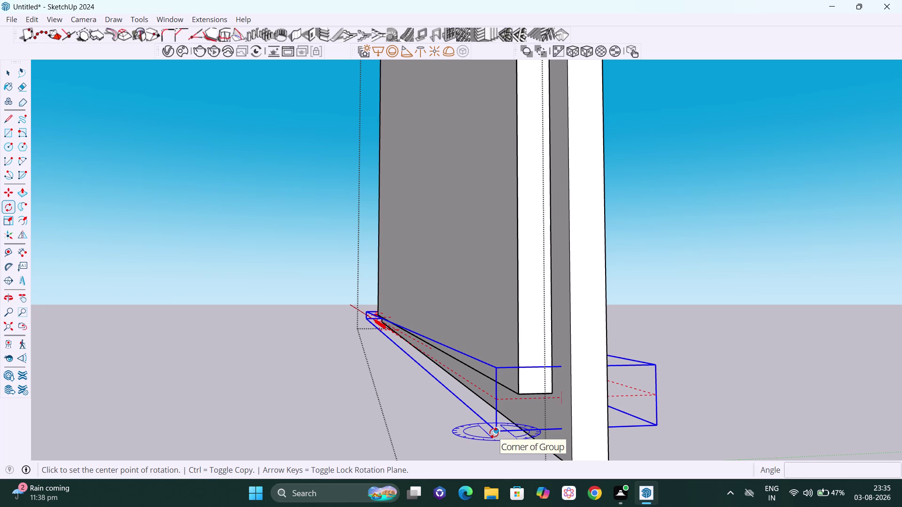
key(Left)
click(494, 433)
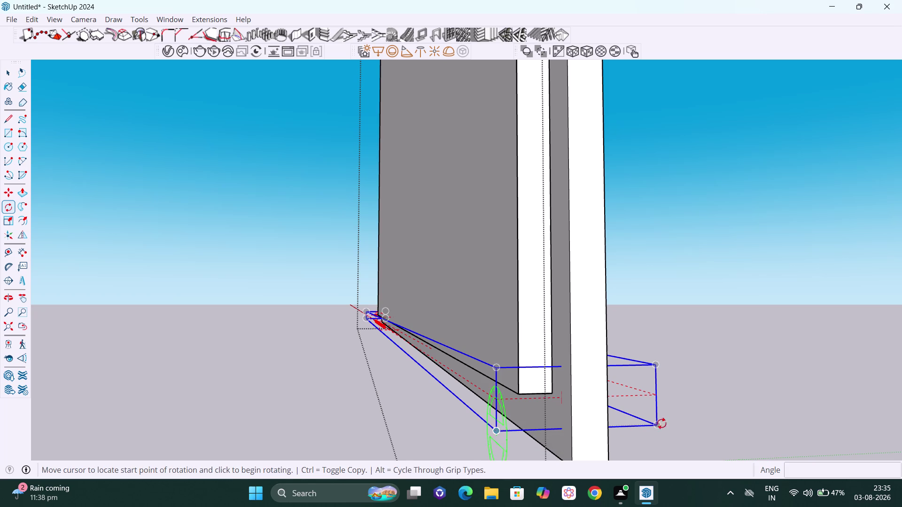
click(658, 425)
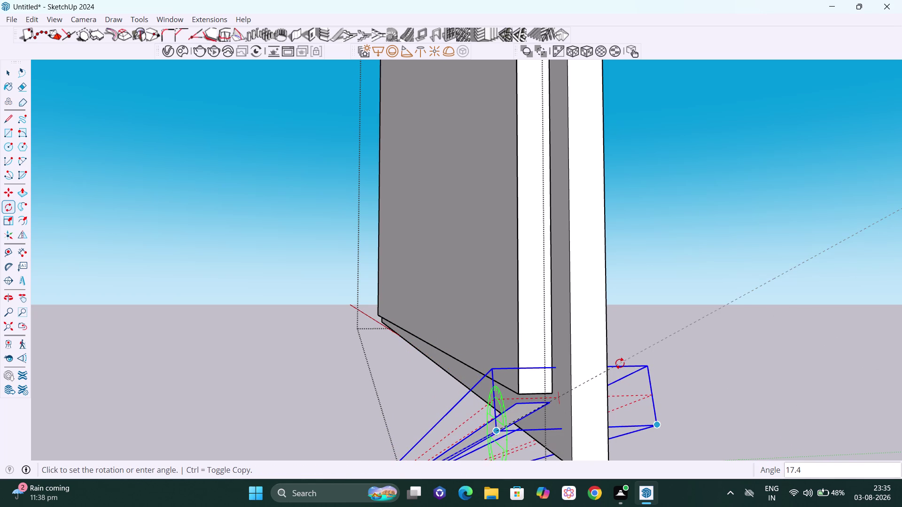
key(Escape)
key(Right)
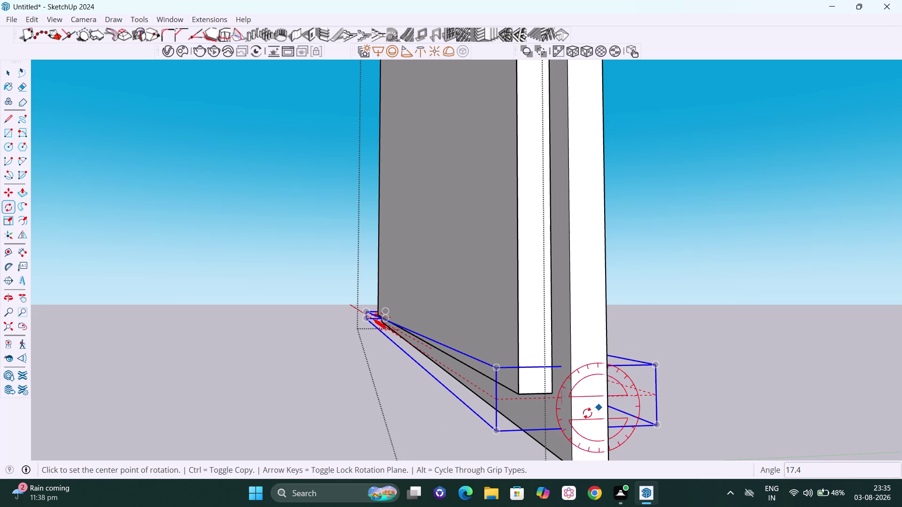
click(497, 435)
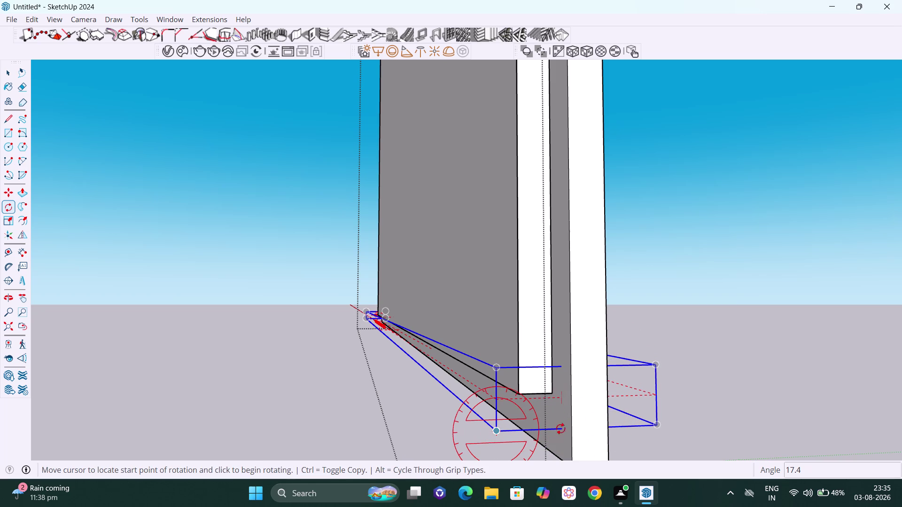
click(658, 426)
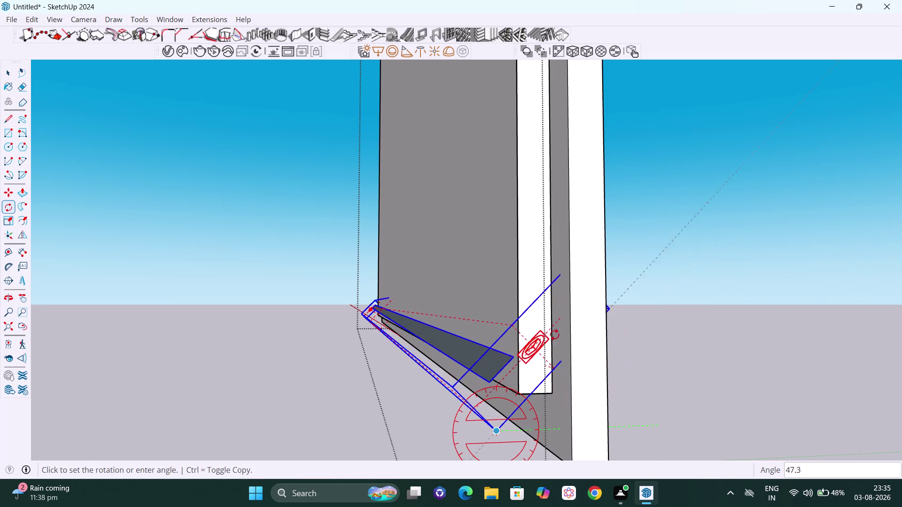
scroll(down, 3)
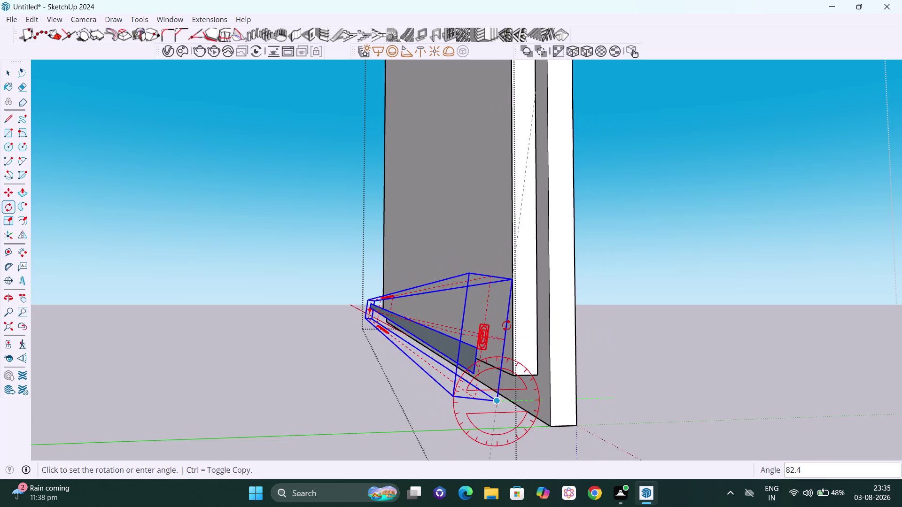
middle_drag(506, 324, 577, 203)
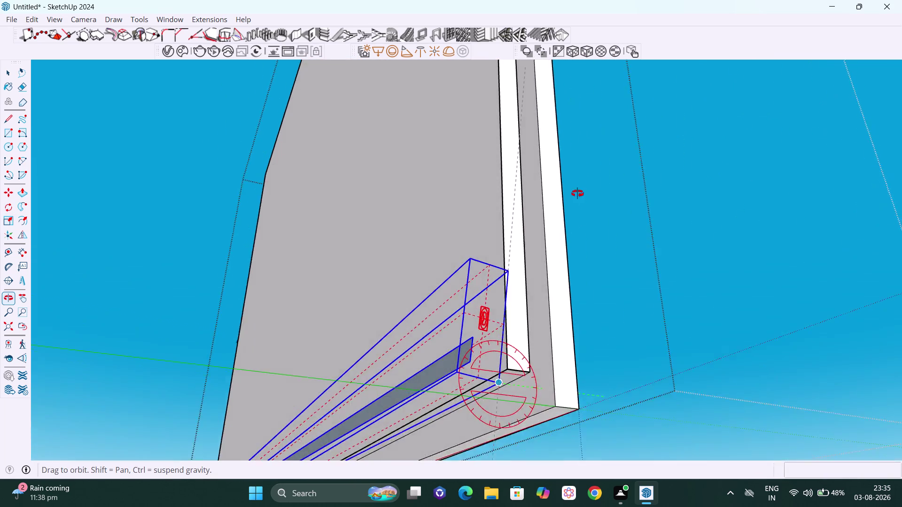
middle_drag(577, 203, 556, 166)
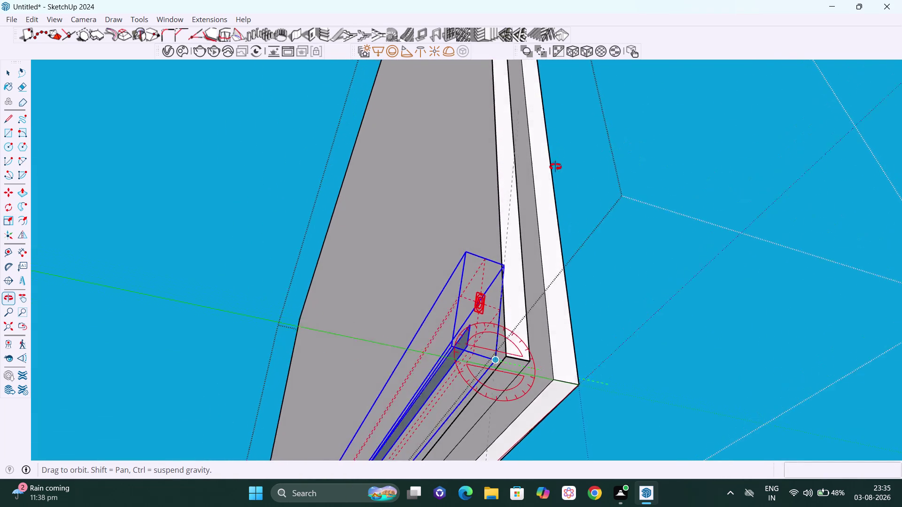
middle_drag(556, 166, 555, 172)
key(Escape)
scroll(down, 3)
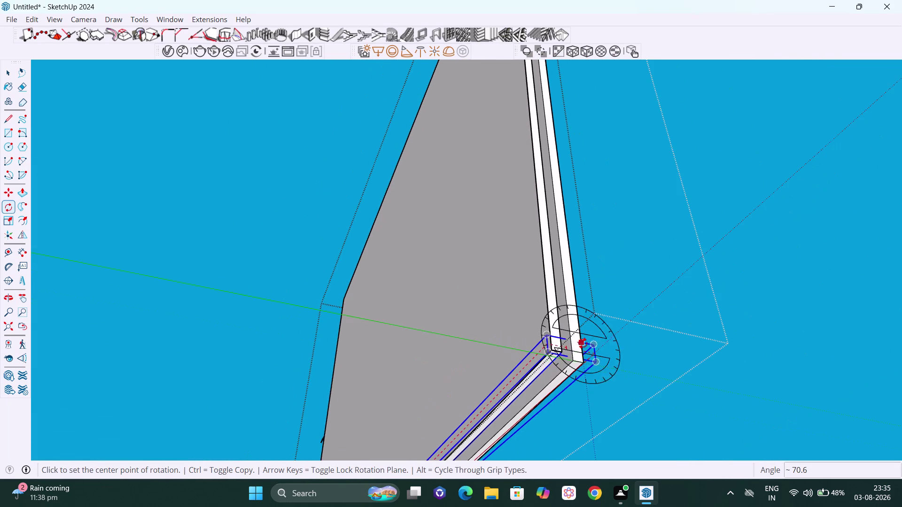
middle_drag(575, 359, 495, 441)
middle_drag(616, 321, 601, 428)
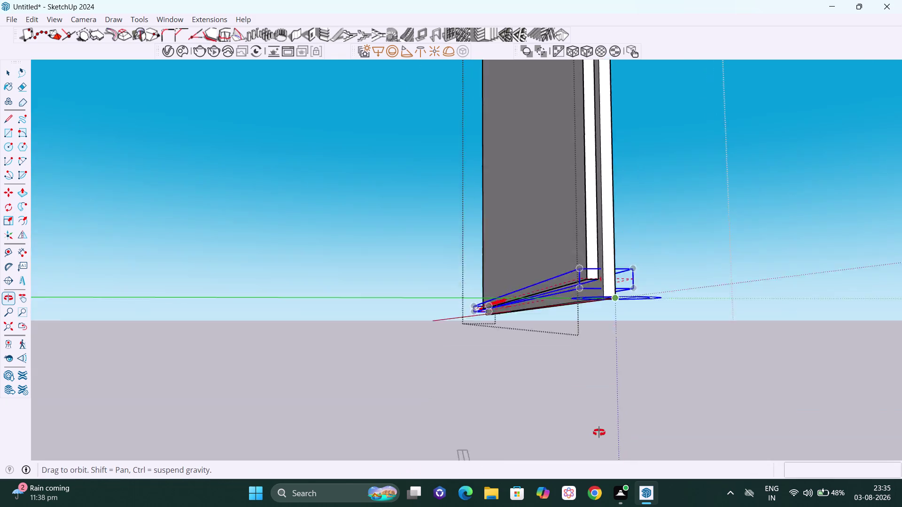
middle_drag(602, 428, 597, 442)
key(space)
click(713, 234)
middle_drag(698, 240, 623, 275)
middle_drag(622, 275, 725, 251)
scroll(up, 3)
scroll(down, 3)
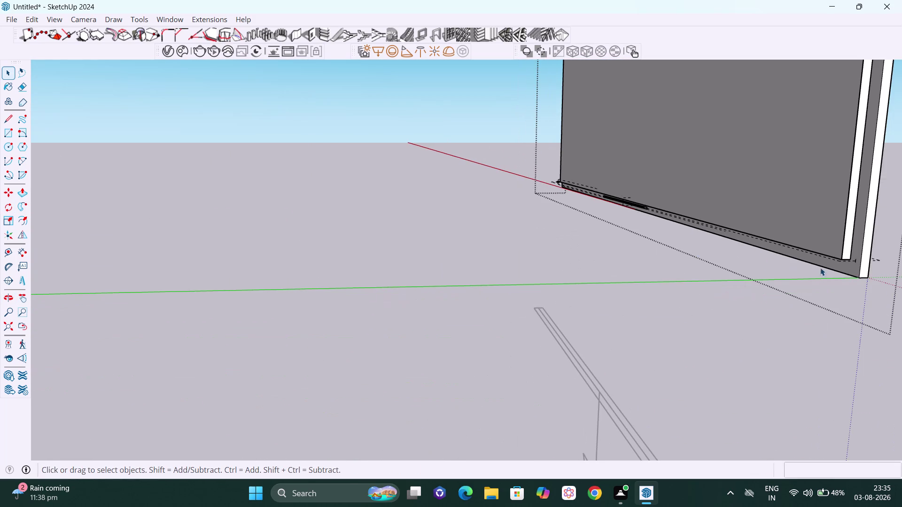
middle_drag(853, 263, 721, 255)
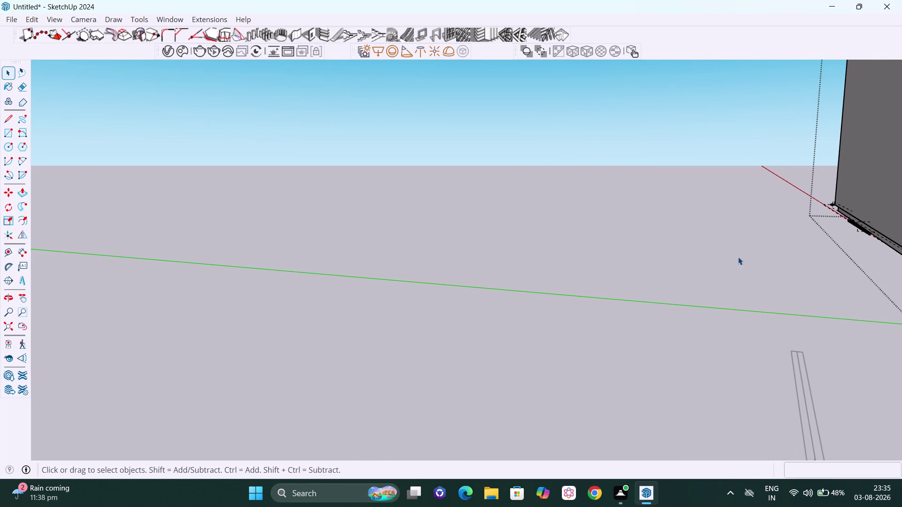
key(h)
drag(768, 257, 548, 261)
scroll(down, 3)
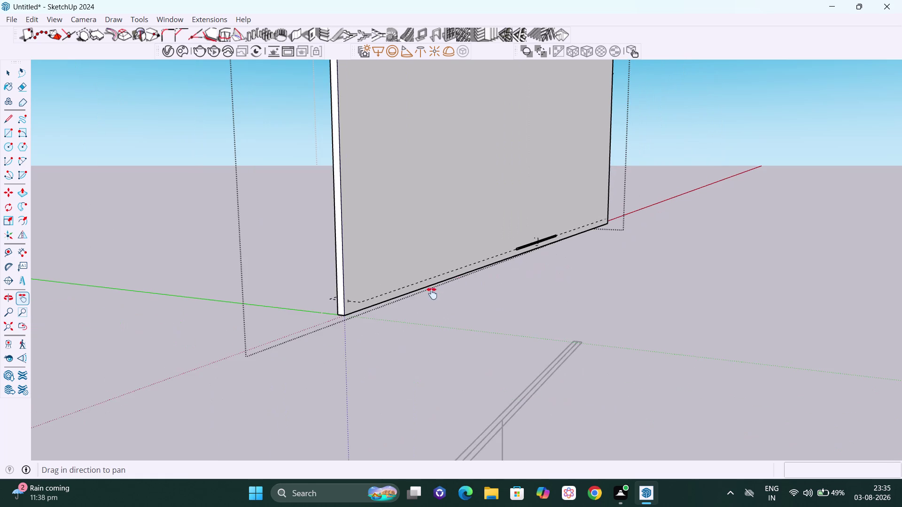
middle_drag(432, 294, 521, 282)
drag(630, 275, 564, 274)
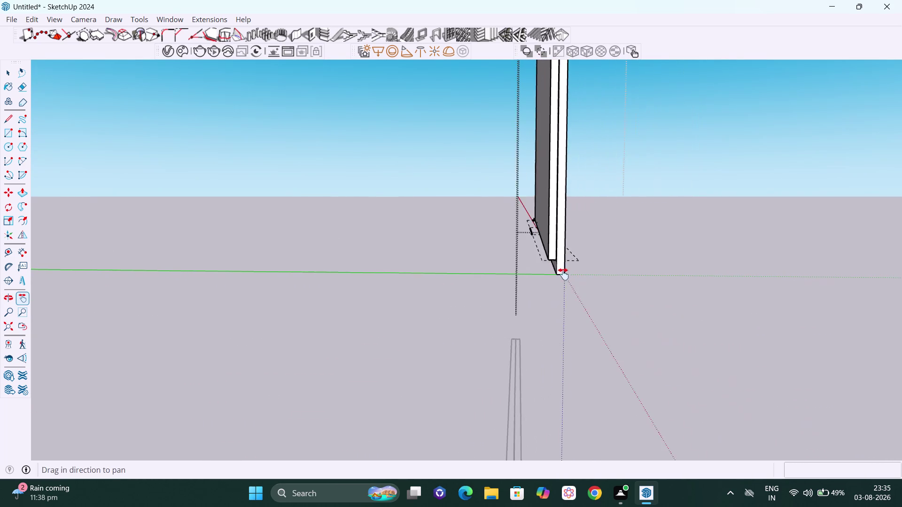
scroll(down, 3)
scroll(up, 3)
drag(570, 276, 551, 276)
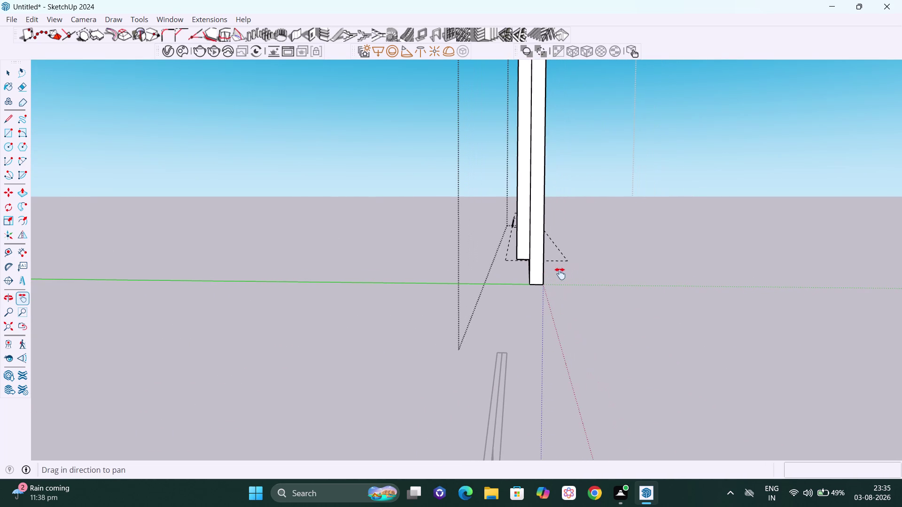
key(space)
click(568, 260)
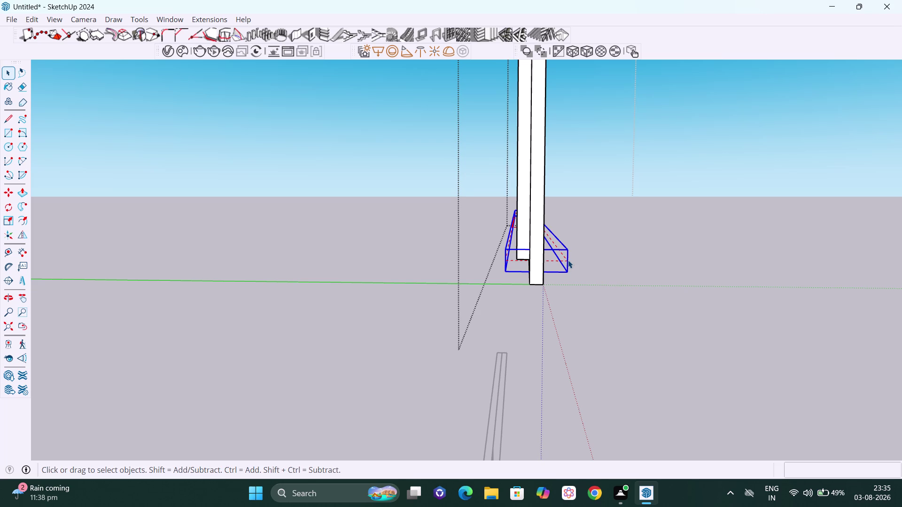
key(q)
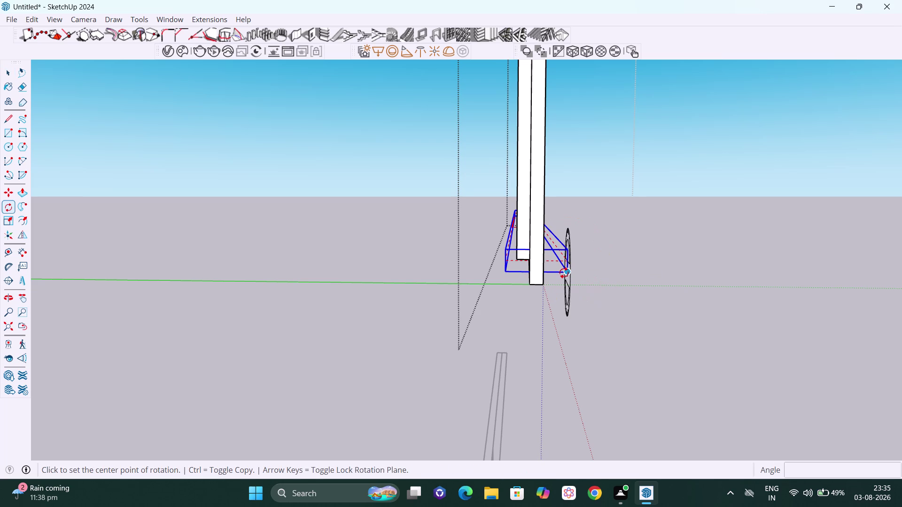
key(Left)
click(568, 276)
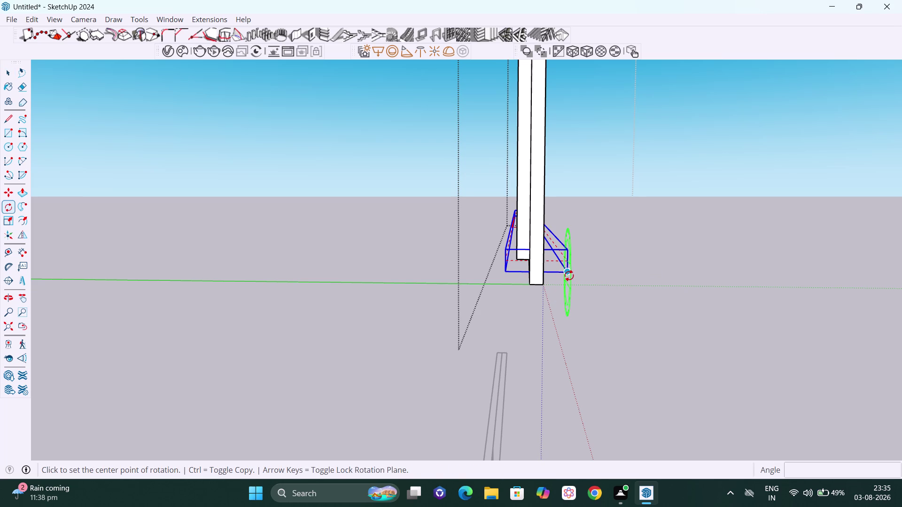
click(505, 275)
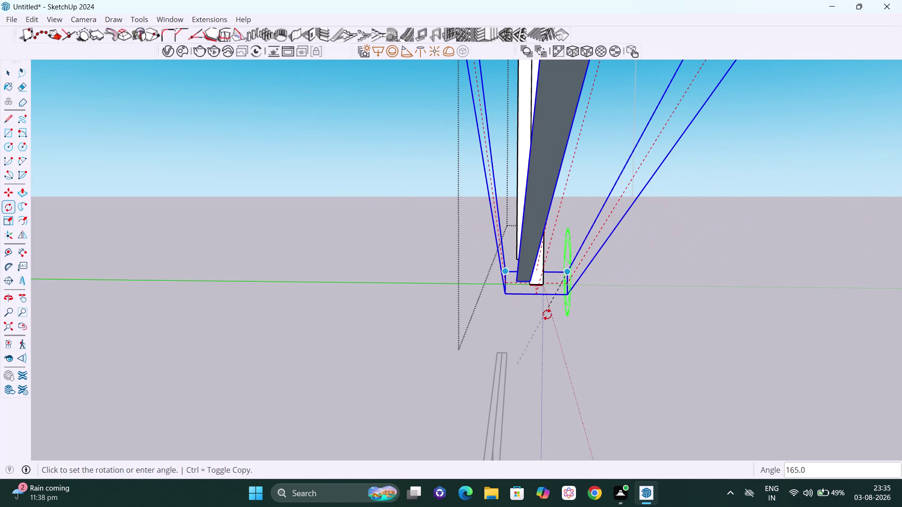
key(Escape)
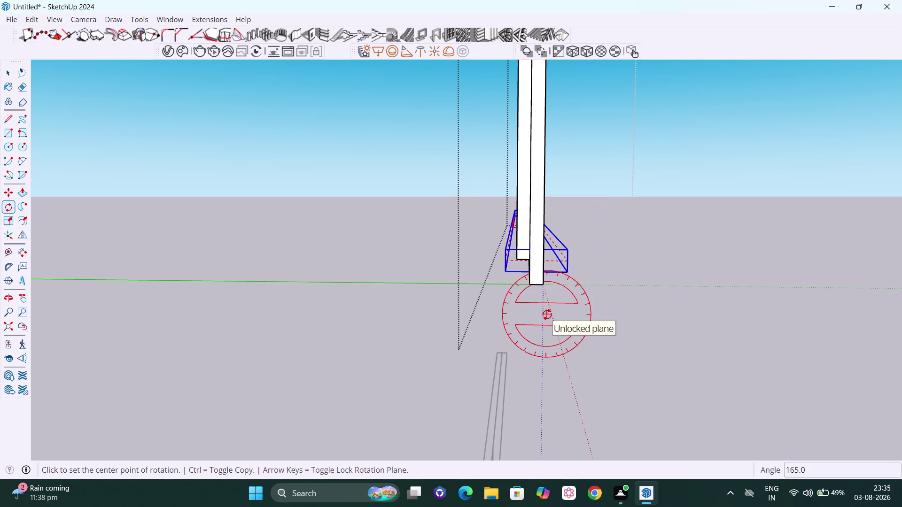
key(space)
scroll(down, 3)
click(607, 298)
scroll(down, 3)
middle_drag(544, 216, 556, 201)
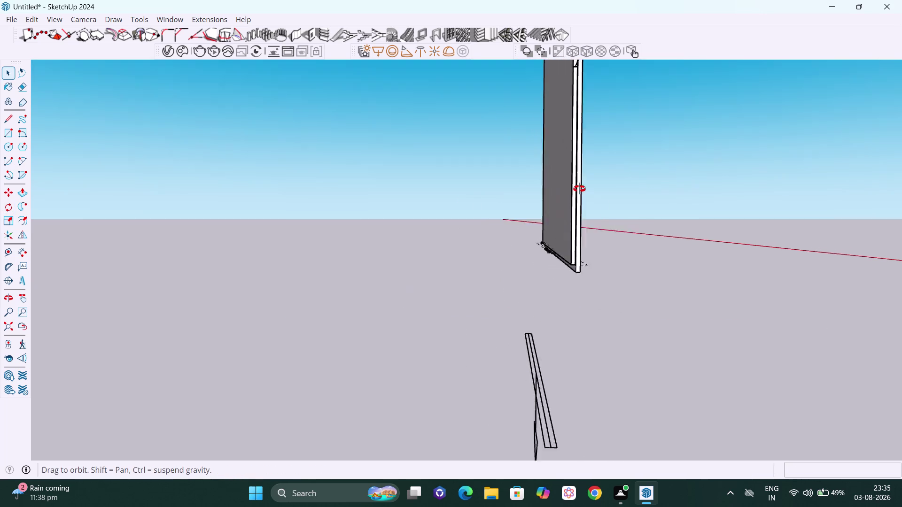
middle_drag(556, 201, 681, 267)
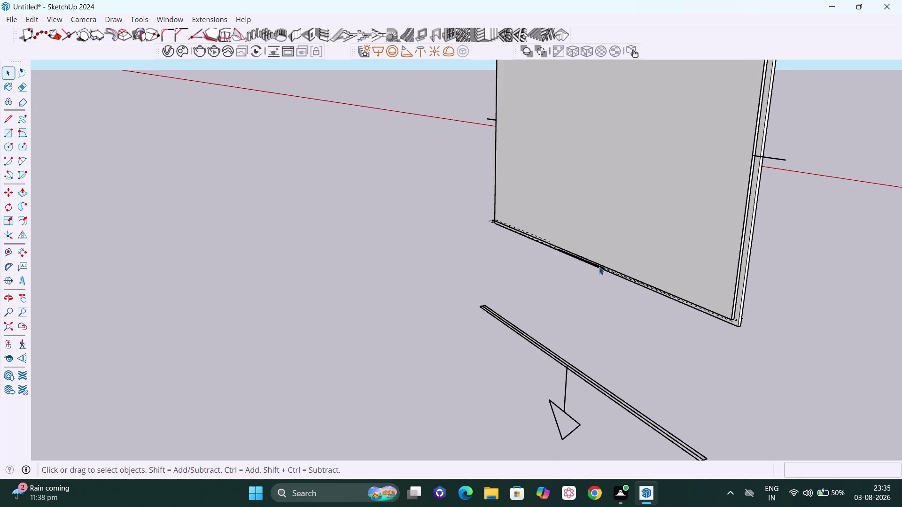
Open the panel group and delete the stray line along its bottom edge.
click(599, 267)
double_click(599, 266)
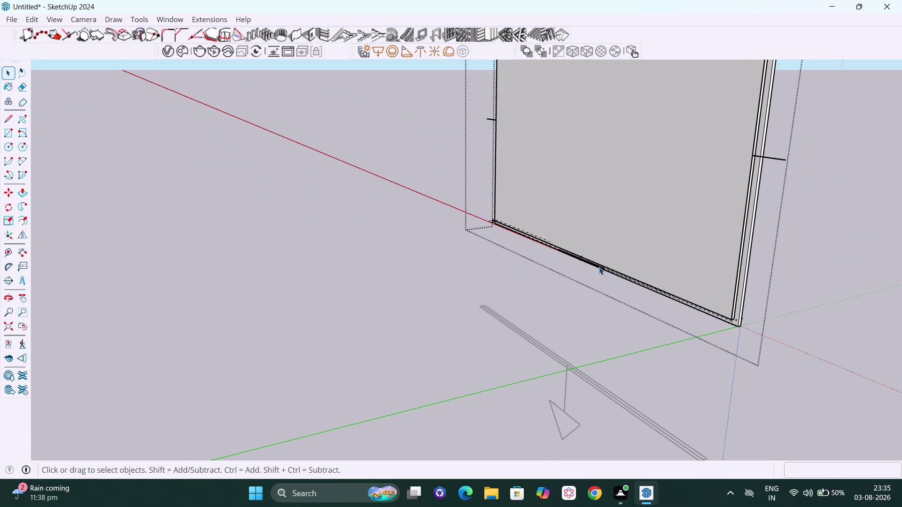
click(599, 267)
click(792, 299)
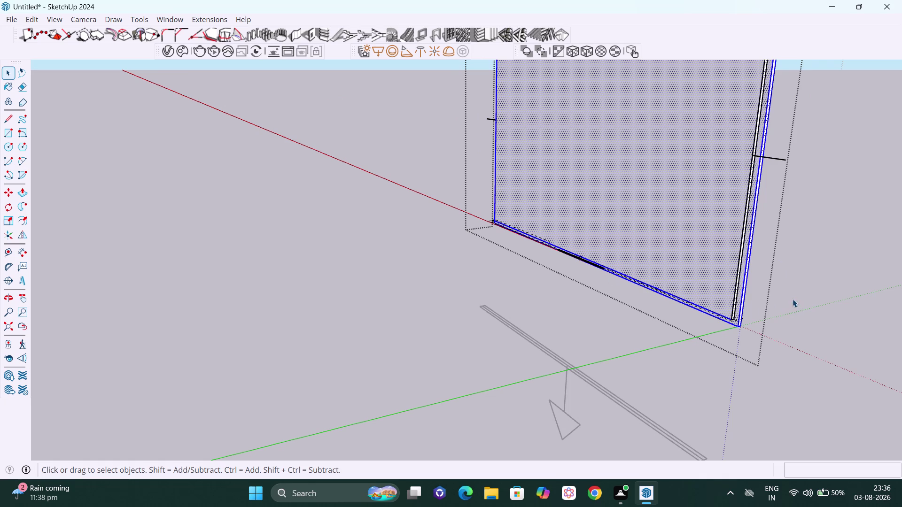
scroll(up, 3)
click(726, 320)
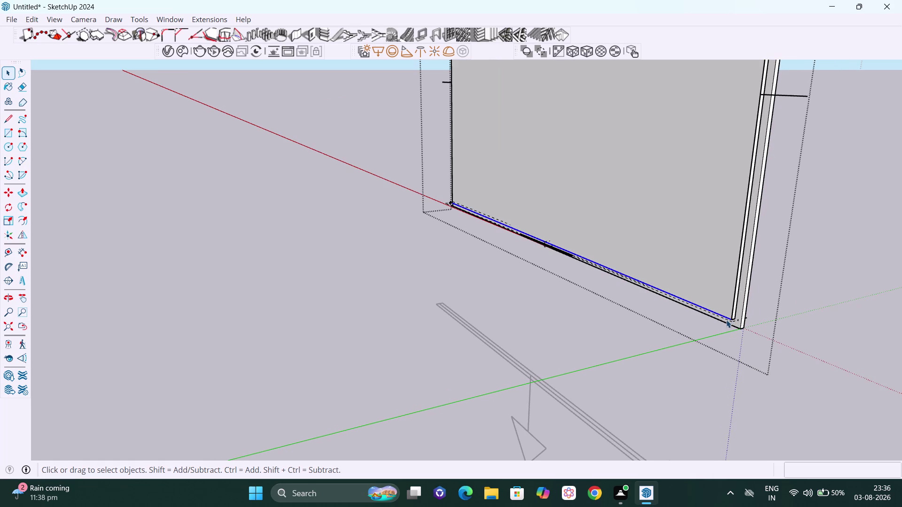
scroll(up, 3)
scroll(up, 3)
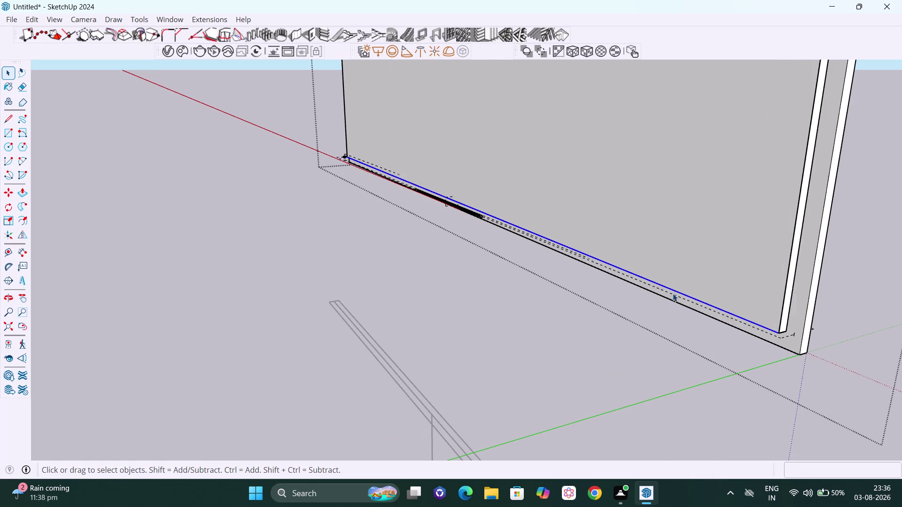
click(674, 293)
key(Delete)
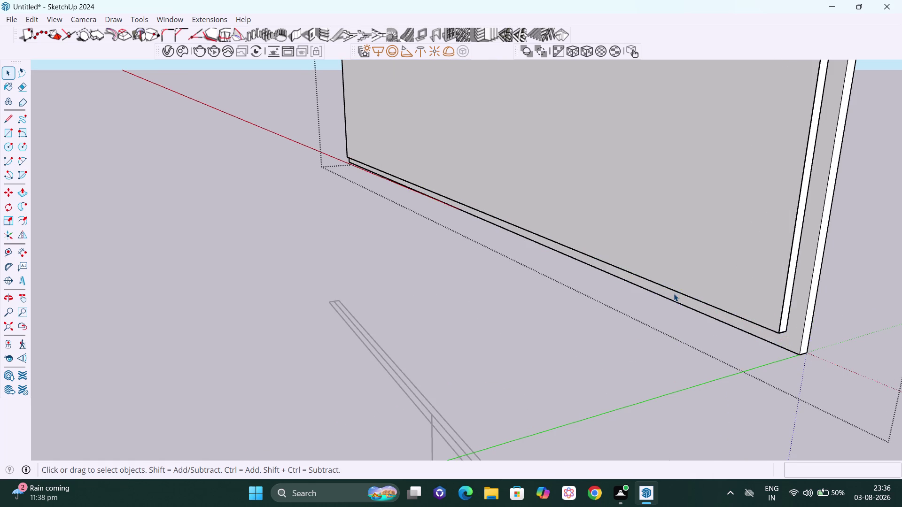
Orbit to the panel's side and delete the small wedge below the TV frame.
scroll(down, 3)
middle_drag(747, 314, 518, 281)
scroll(down, 3)
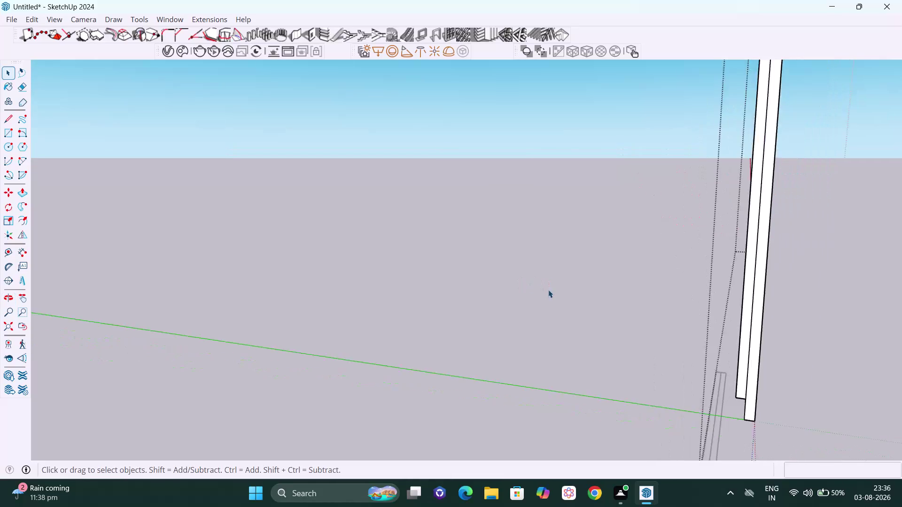
scroll(down, 3)
scroll(down, 3)
click(677, 324)
click(639, 352)
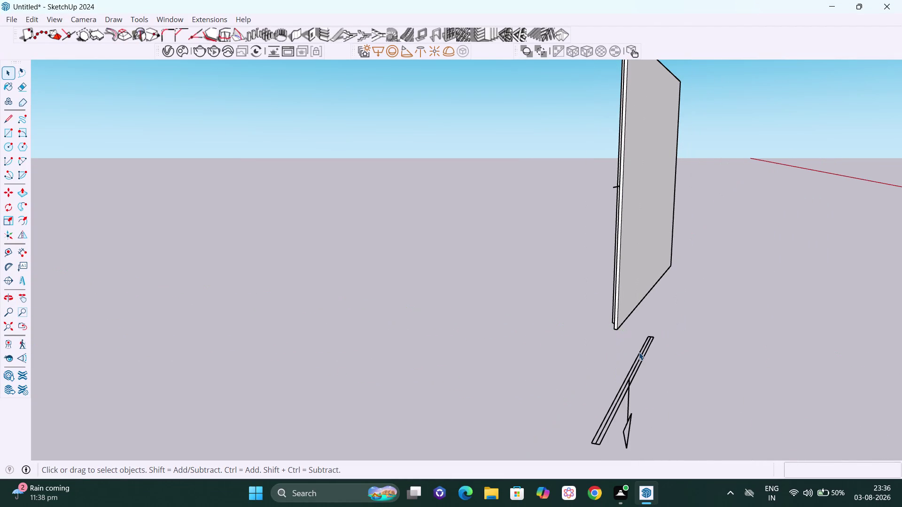
key(Delete)
Orbit and pan to the boards' top ends, then select all the panel's geometry.
scroll(down, 3)
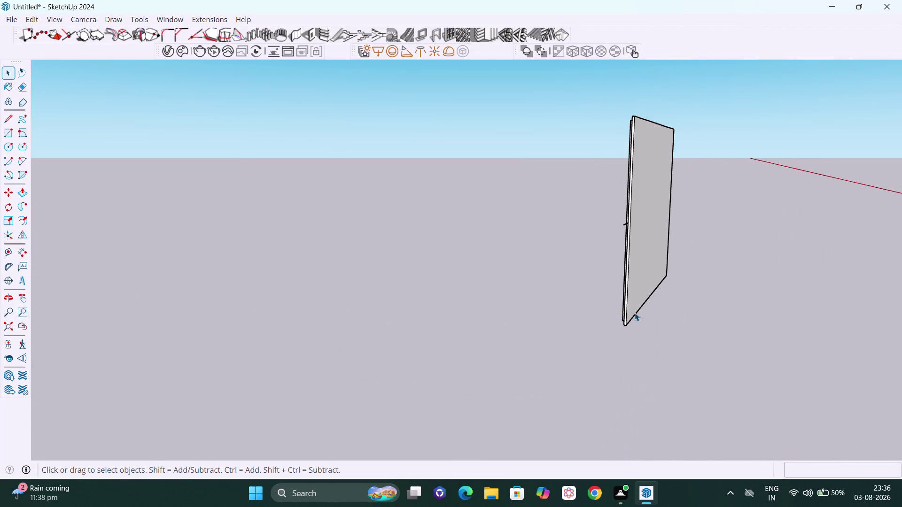
middle_drag(635, 312, 877, 209)
scroll(up, 3)
scroll(down, 3)
scroll(up, 3)
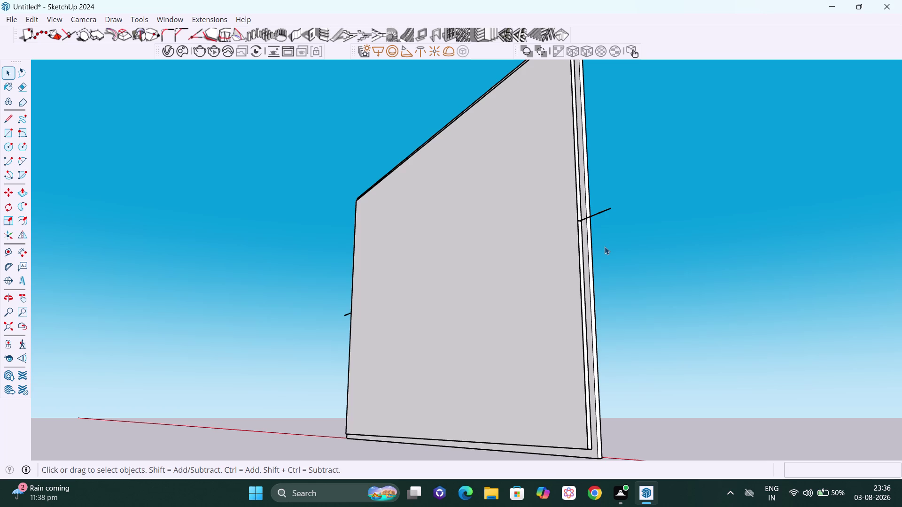
scroll(down, 3)
middle_drag(639, 227, 590, 300)
key(h)
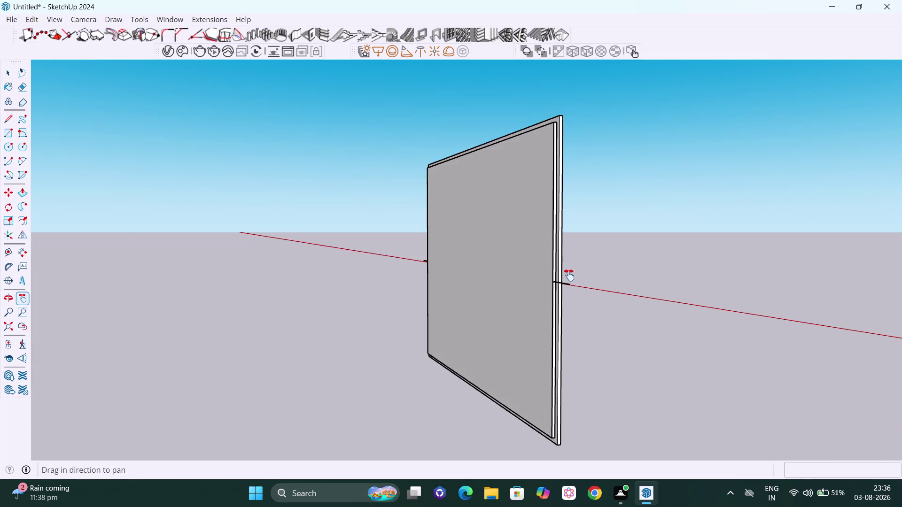
drag(569, 272, 622, 347)
middle_drag(563, 132, 550, 267)
scroll(up, 3)
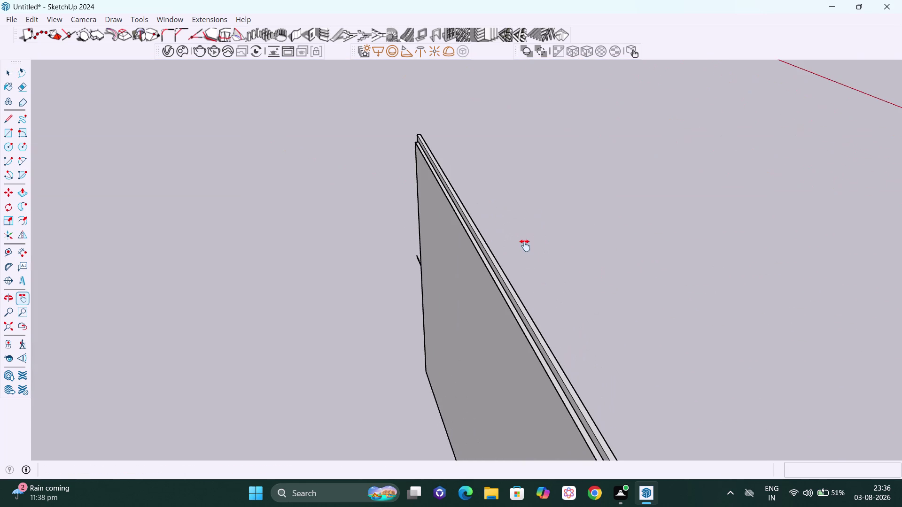
drag(513, 240, 682, 237)
scroll(up, 3)
scroll(up, 3)
scroll(up, 3)
middle_drag(511, 208, 509, 207)
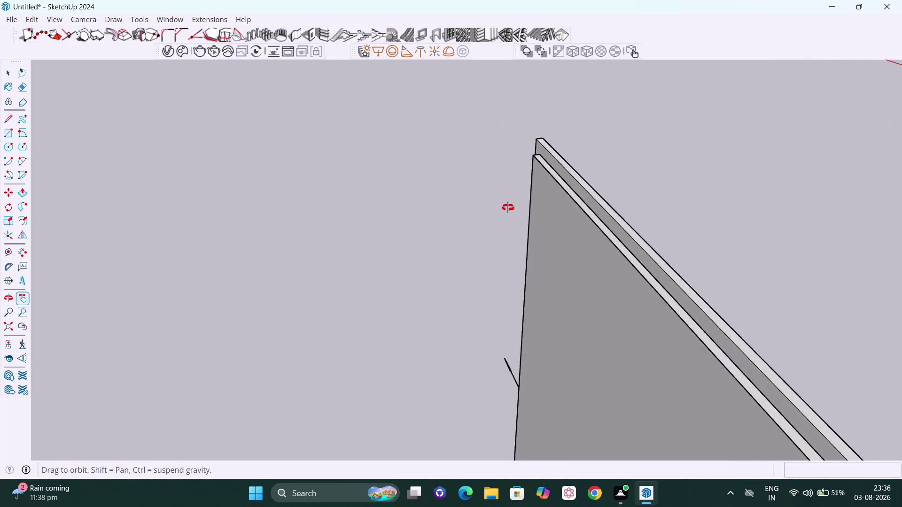
middle_drag(509, 207, 454, 215)
scroll(up, 3)
scroll(up, 3)
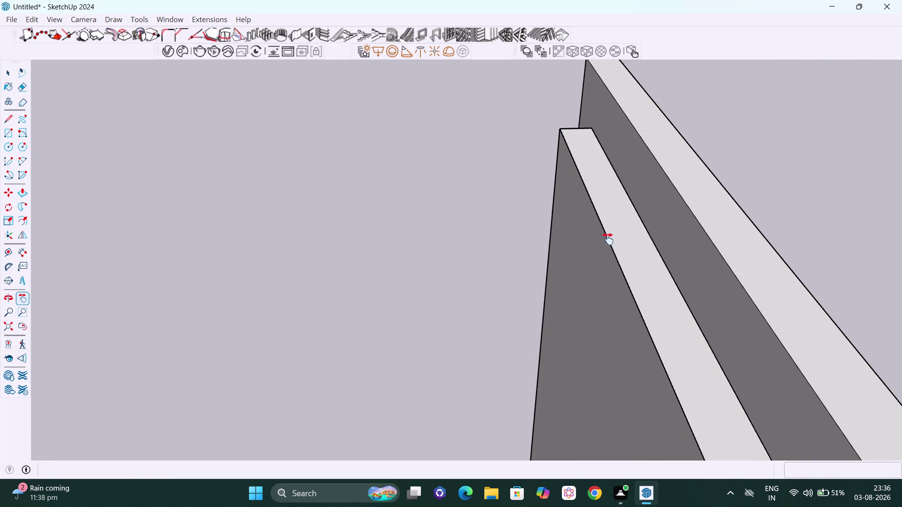
key(space)
Group the selected geometry and start a rectangle at the panel's top corner.
right_click(441, 126)
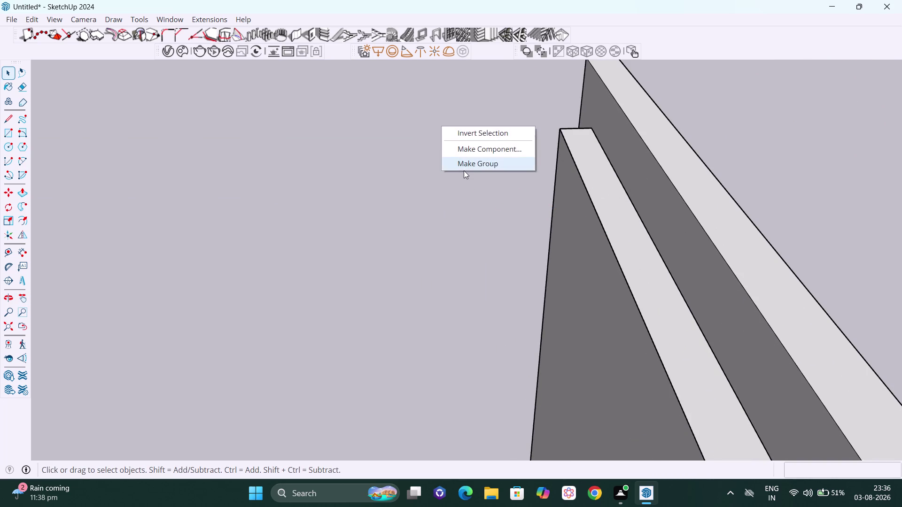
click(464, 170)
key(r)
scroll(up, 3)
scroll(up, 3)
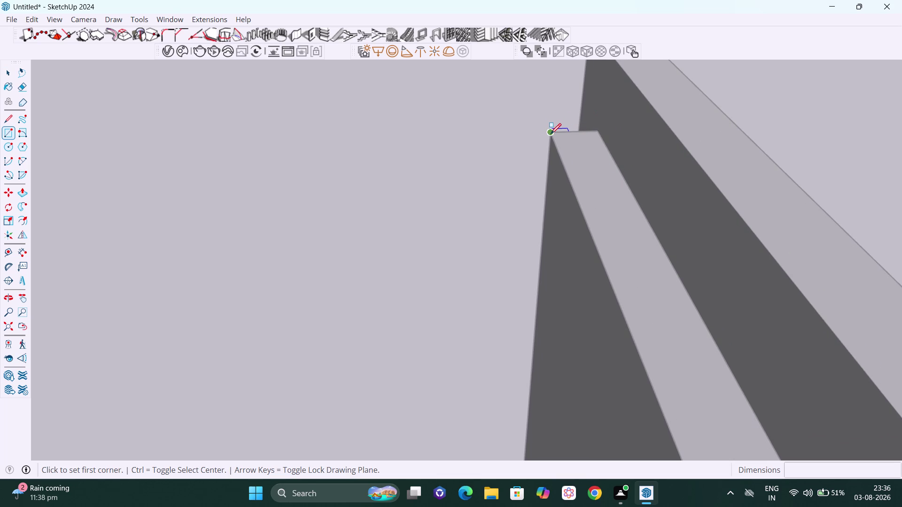
click(552, 133)
Pan along the side-wall panel's edge to bring its far corner into view.
key(h)
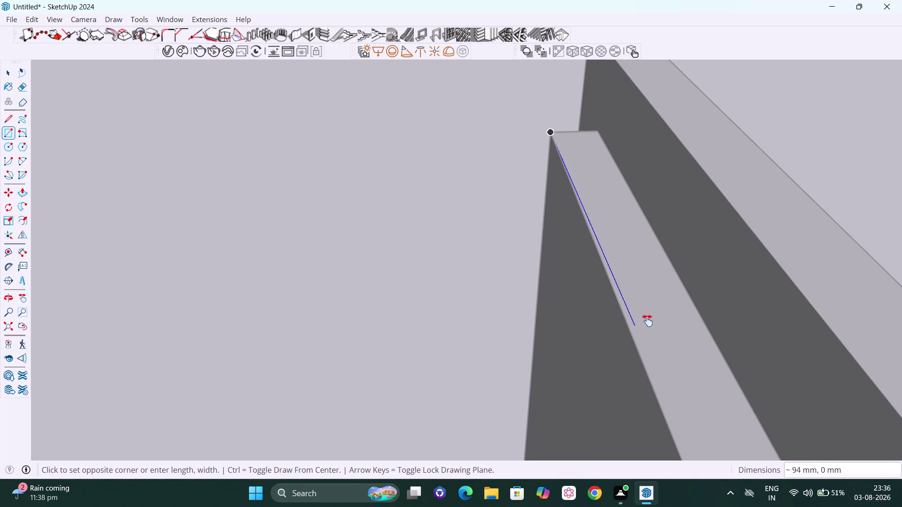
drag(647, 321, 658, 173)
scroll(down, 3)
scroll(down, 3)
drag(706, 325, 467, 13)
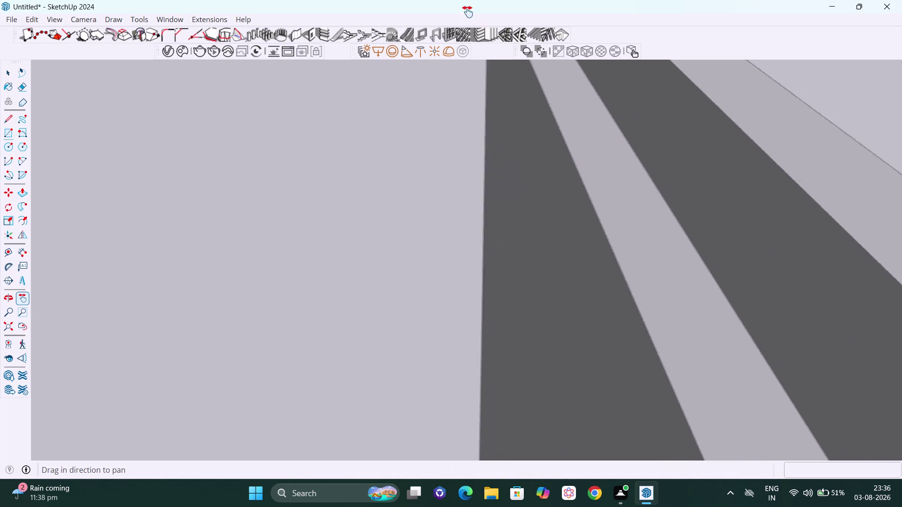
drag(468, 13, 468, 12)
scroll(down, 3)
scroll(down, 3)
scroll(down, 3)
drag(626, 233, 570, 0)
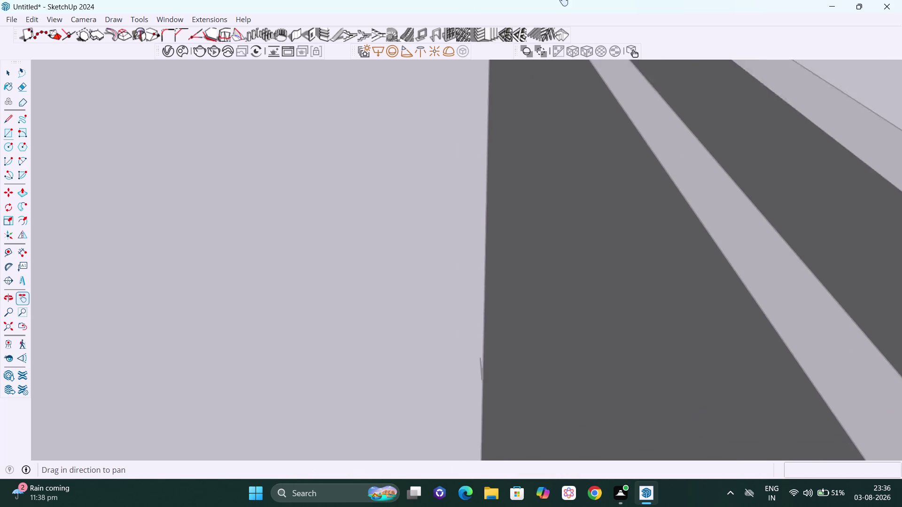
drag(570, 0, 563, 0)
scroll(down, 3)
scroll(down, 3)
drag(696, 234, 567, 63)
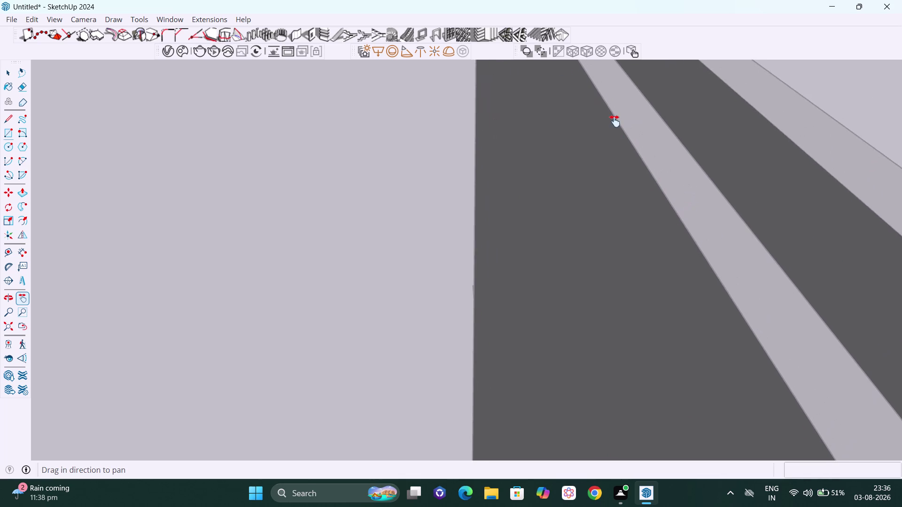
scroll(down, 3)
scroll(down, 3)
scroll(down, 3)
drag(656, 222, 545, 86)
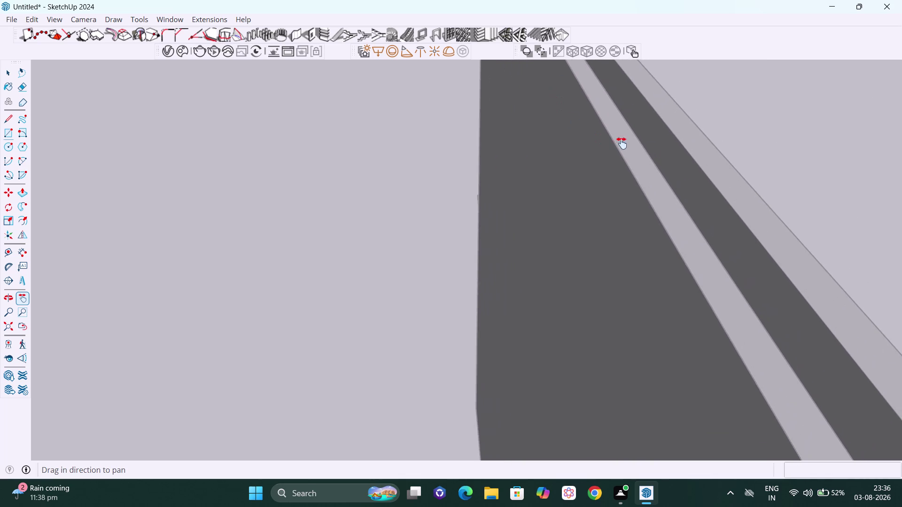
scroll(down, 3)
scroll(down, 3)
drag(675, 213, 455, 0)
scroll(down, 3)
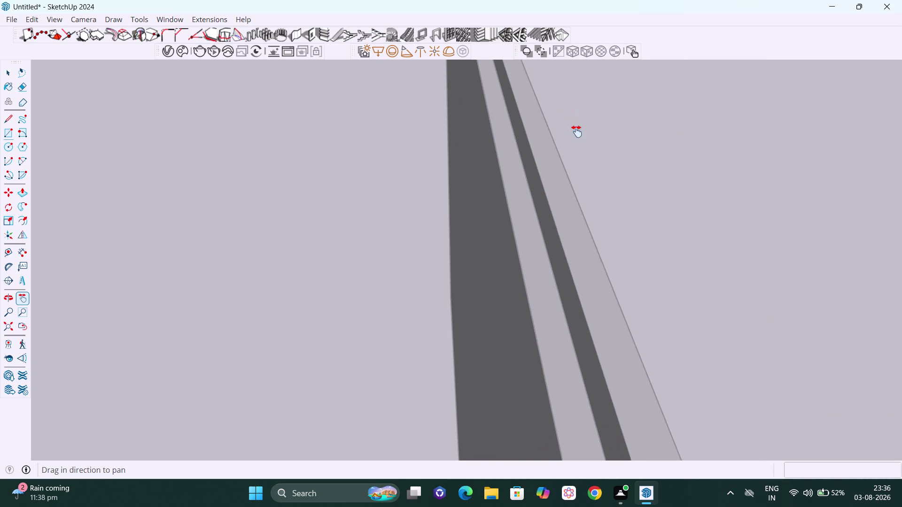
scroll(down, 3)
scroll(down, 3)
scroll(down, 3)
drag(651, 326, 665, 195)
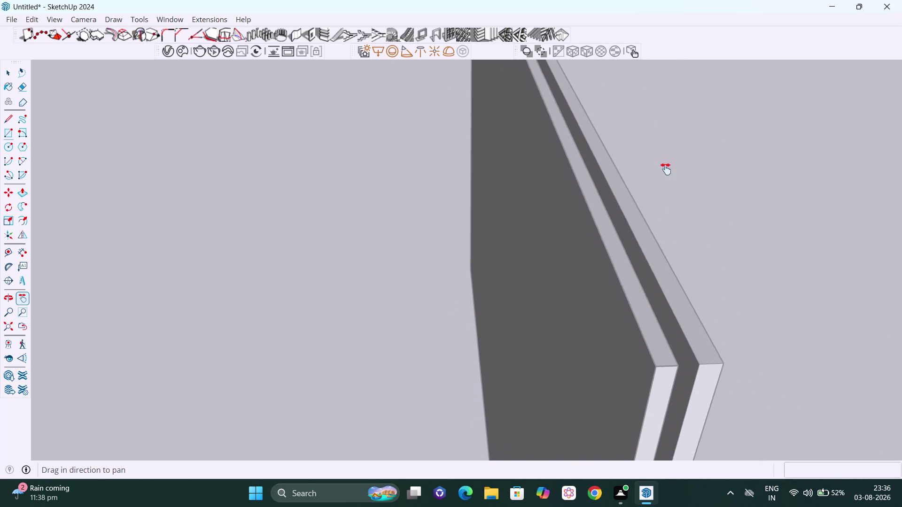
drag(665, 195, 657, 124)
scroll(up, 3)
middle_drag(652, 230, 657, 279)
scroll(up, 3)
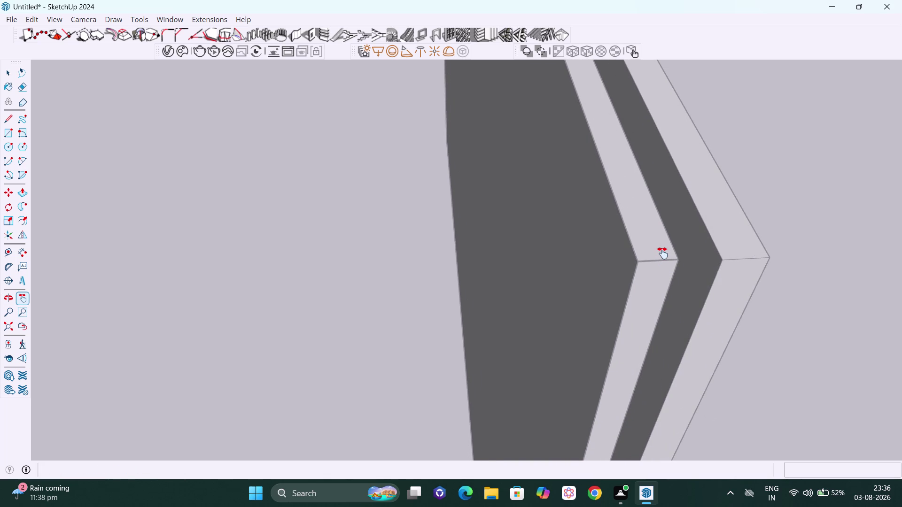
Draw a thin rectangle about 2032 mm long along the panel's top edge.
key(Escape)
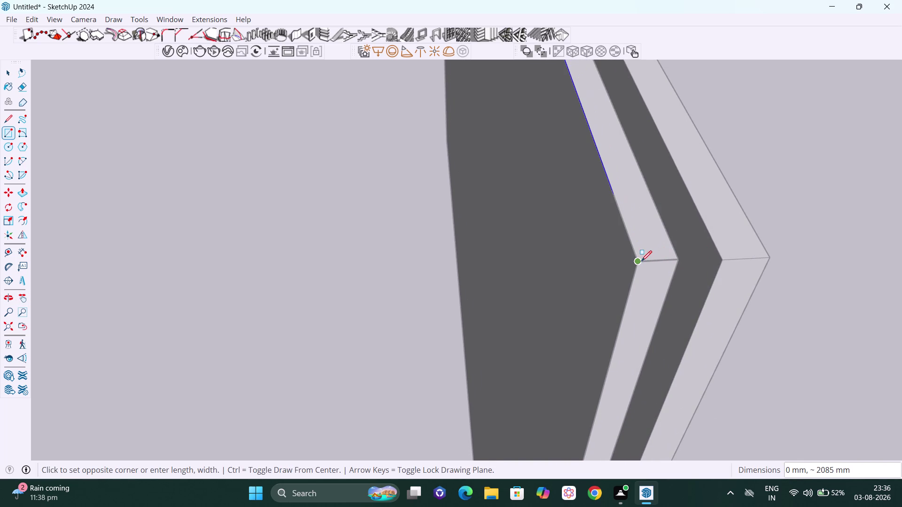
click(637, 263)
scroll(down, 3)
scroll(down, 3)
scroll(down, 3)
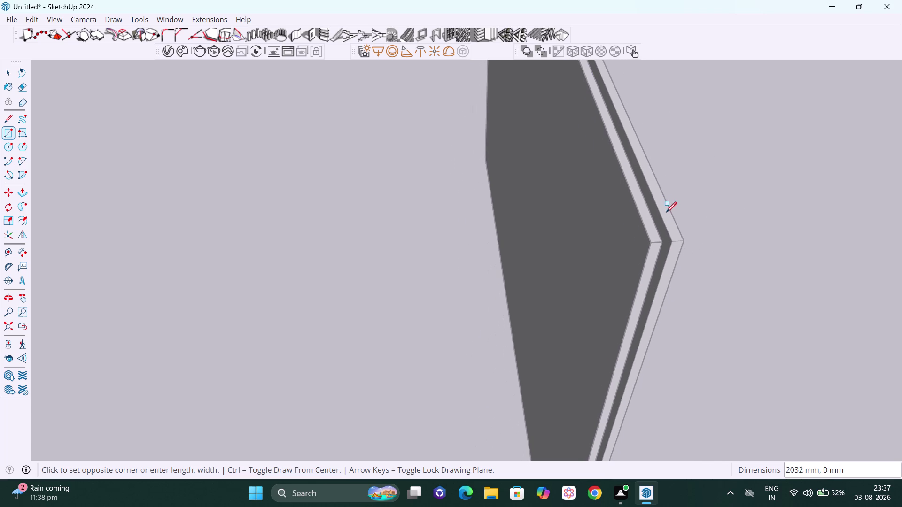
click(651, 247)
key(space)
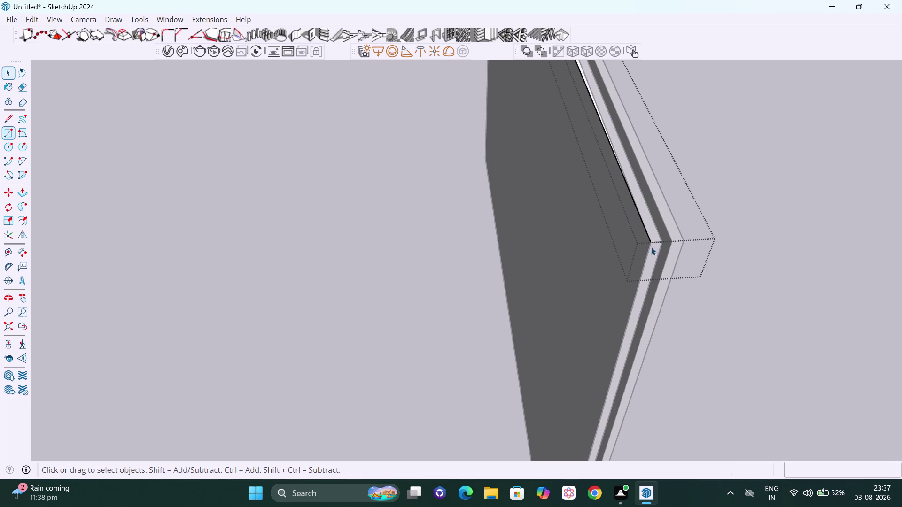
Exit the panel group and orbit close to the strips along its top edge.
click(721, 214)
scroll(down, 3)
scroll(down, 3)
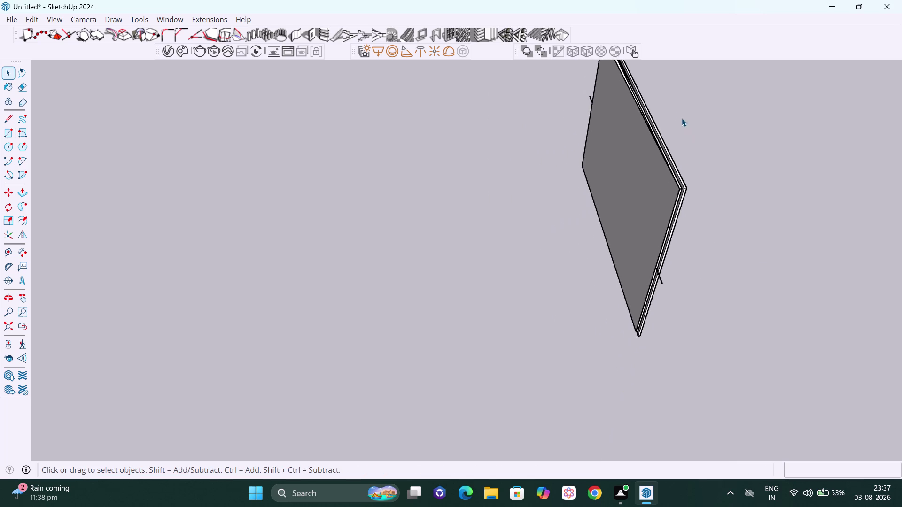
middle_drag(670, 111, 566, 166)
scroll(up, 3)
scroll(up, 3)
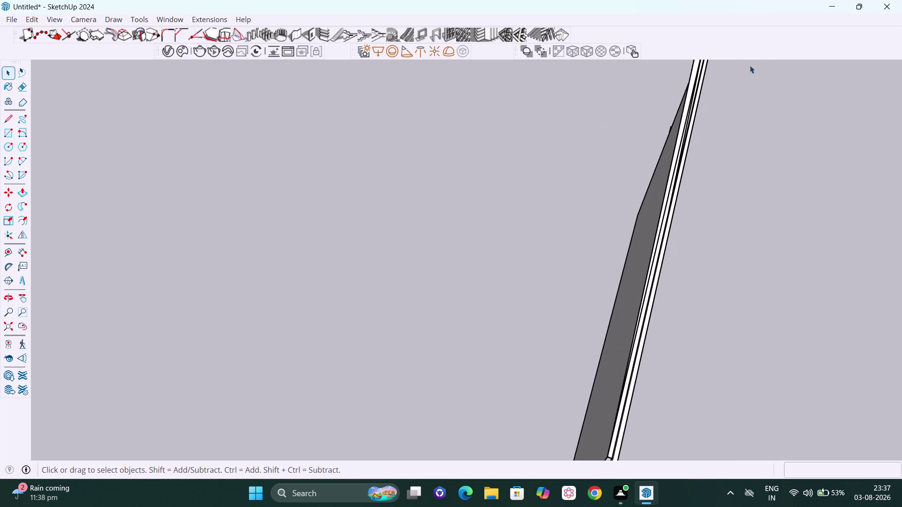
scroll(up, 3)
scroll(down, 3)
middle_drag(704, 54, 901, 60)
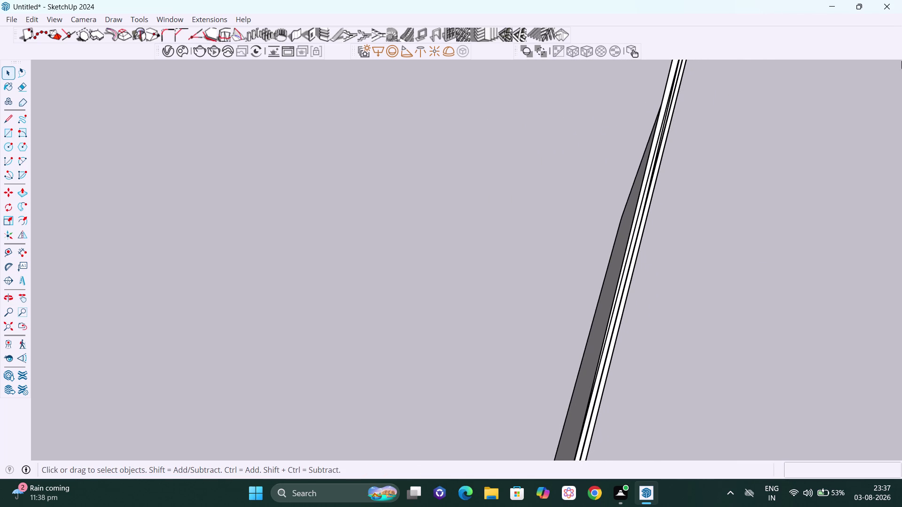
middle_drag(901, 60, 900, 67)
scroll(down, 3)
middle_drag(539, 377, 820, 223)
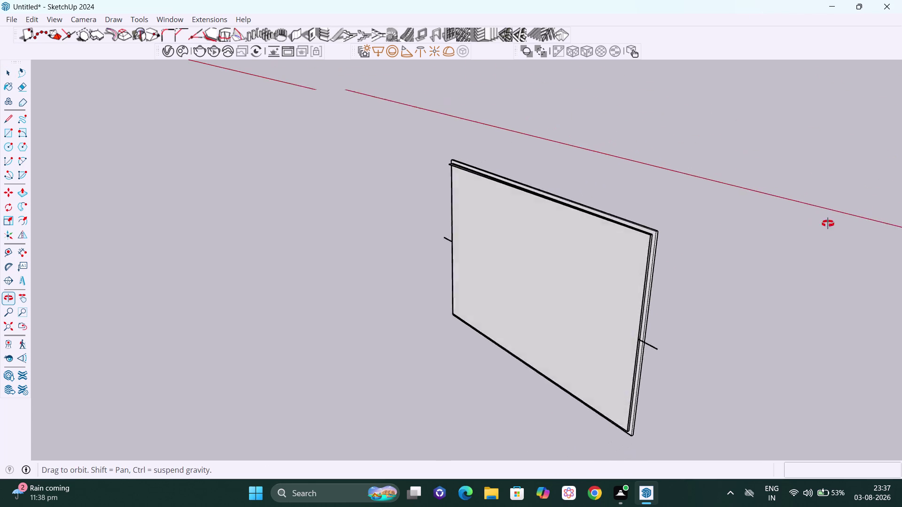
middle_drag(820, 223, 863, 226)
scroll(up, 3)
scroll(up, 3)
middle_drag(446, 154, 427, 212)
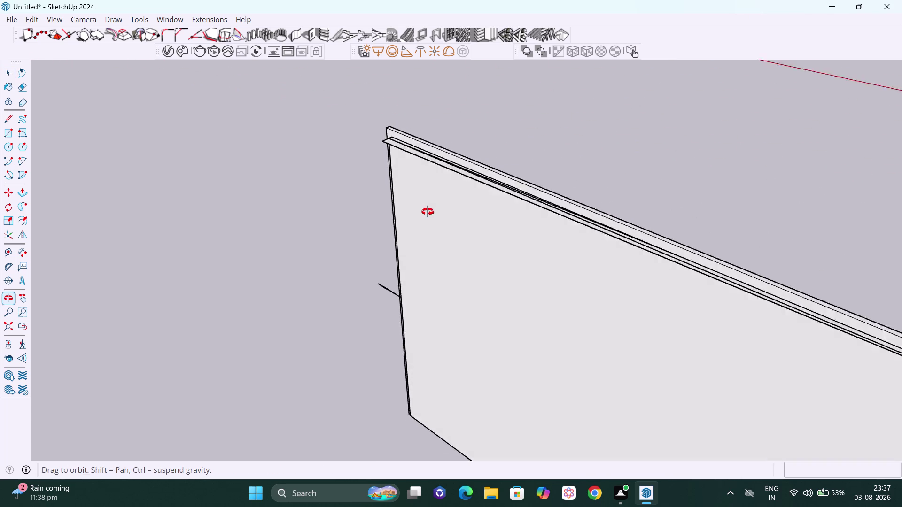
middle_drag(428, 212, 298, 279)
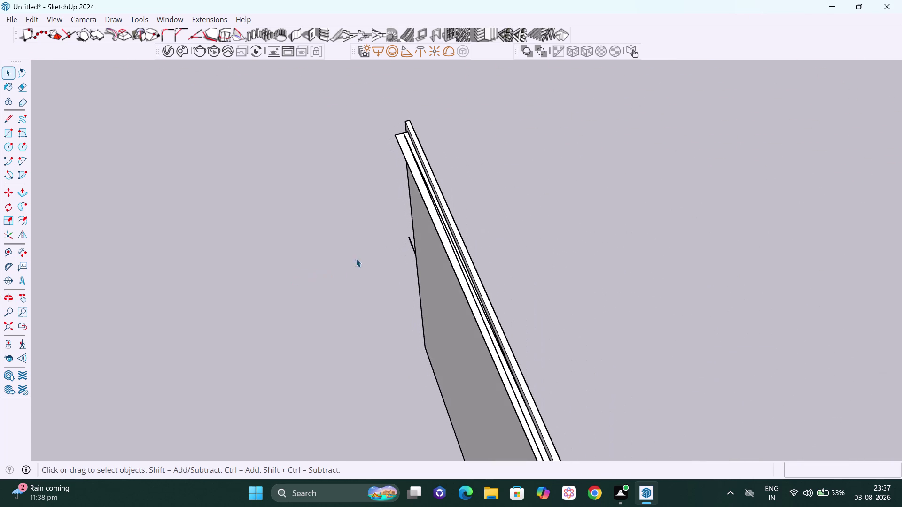
scroll(up, 3)
scroll(up, 3)
middle_drag(397, 176, 583, 147)
scroll(up, 3)
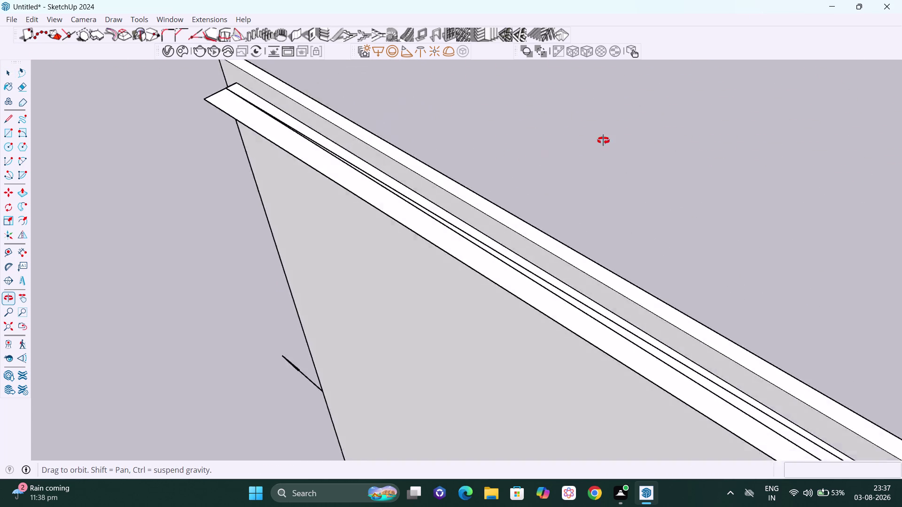
middle_drag(583, 147, 683, 4)
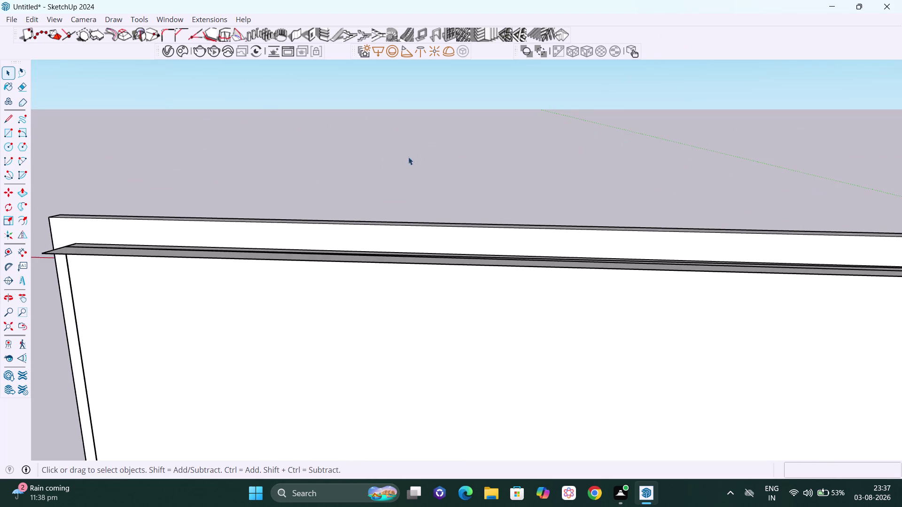
middle_drag(385, 161, 382, 225)
Delete the stray thin top strip and orbit to check the cleaned edge.
click(302, 262)
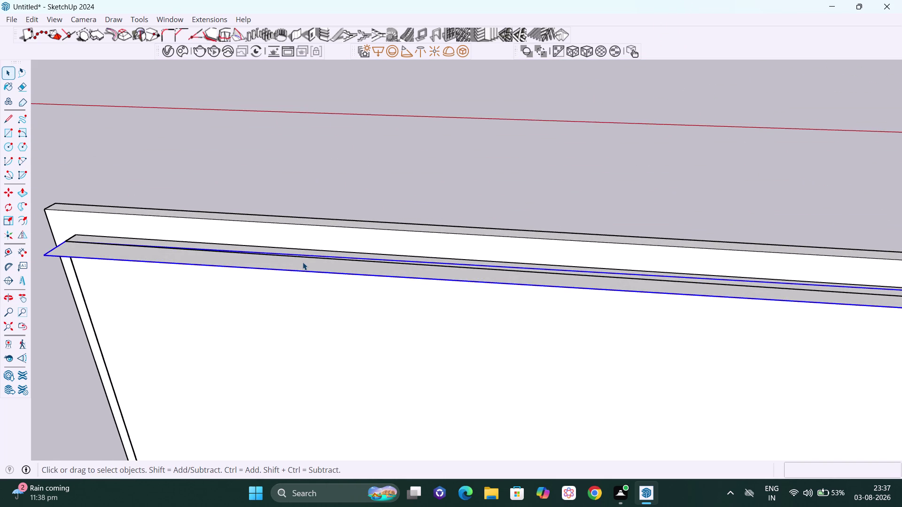
key(Delete)
middle_drag(299, 259, 348, 327)
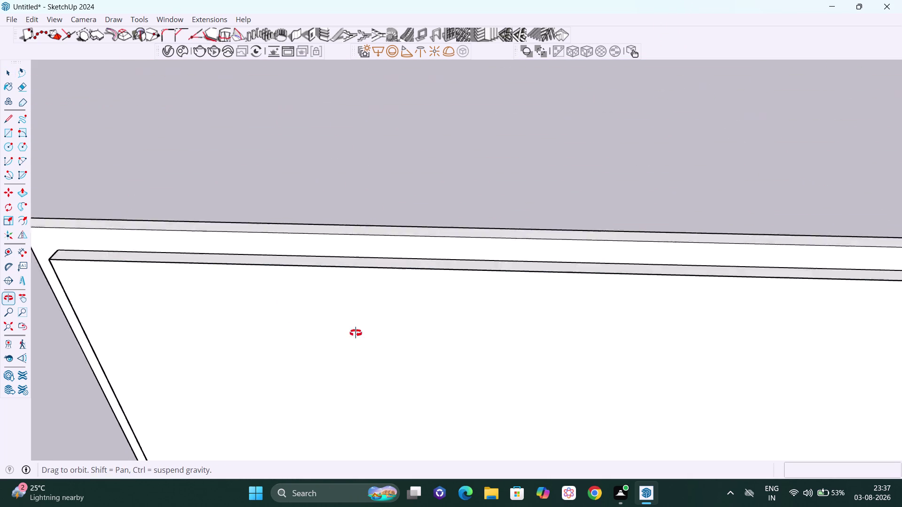
middle_drag(348, 327, 701, 262)
scroll(up, 3)
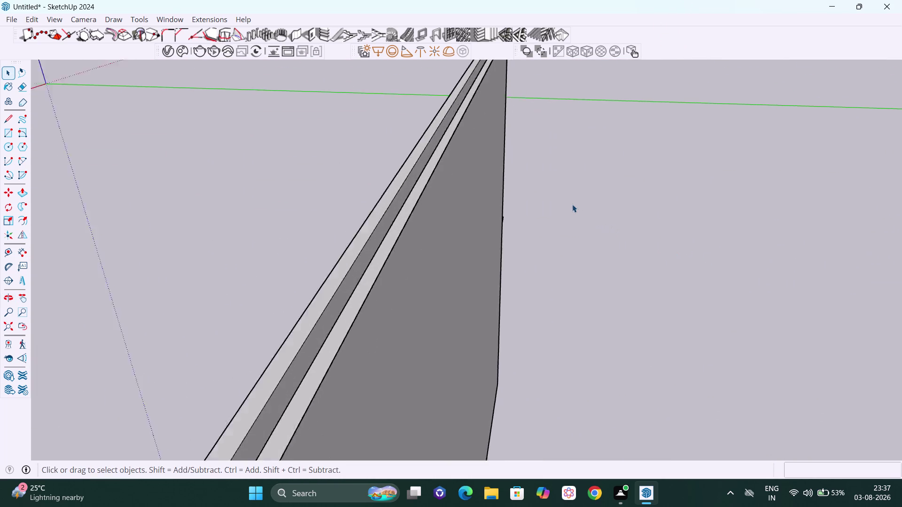
scroll(up, 3)
scroll(down, 3)
middle_drag(448, 270, 541, 218)
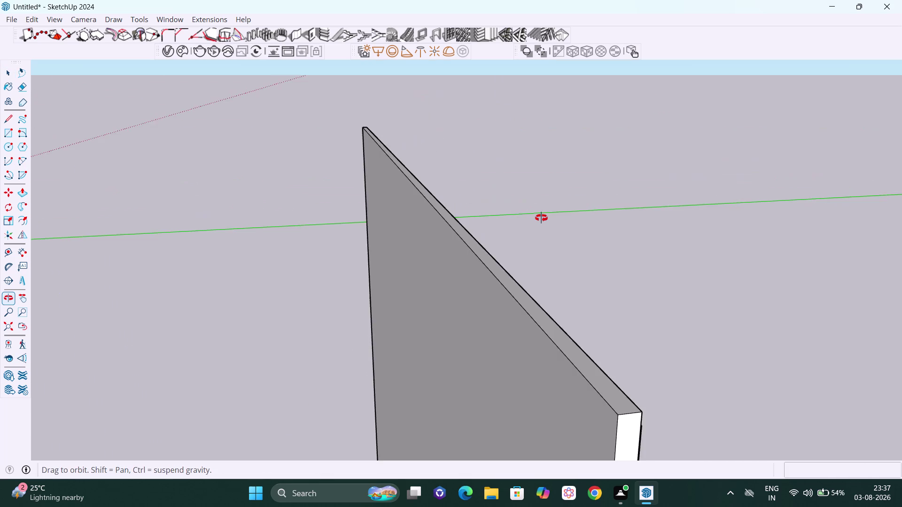
middle_drag(541, 217, 589, 197)
scroll(down, 3)
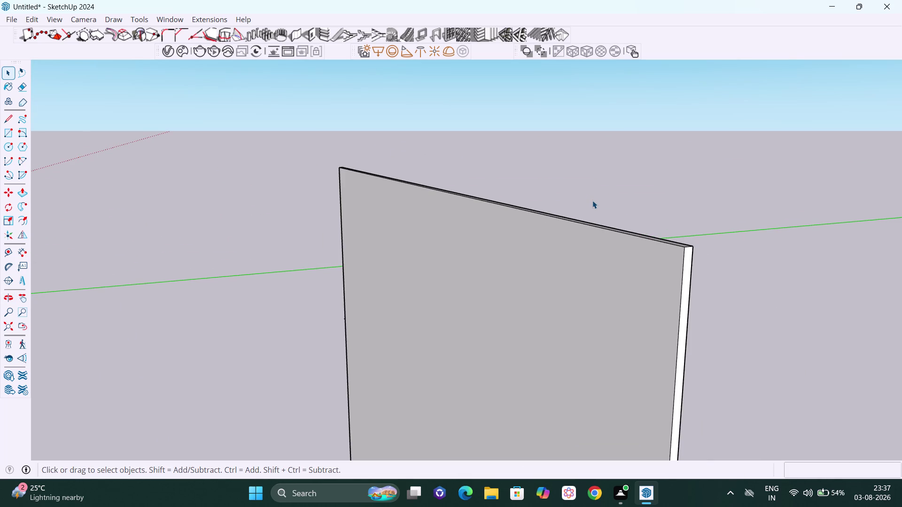
Unhide all hidden parts of the model through the Edit menu.
click(57, 19)
click(42, 19)
click(42, 18)
click(32, 13)
click(33, 20)
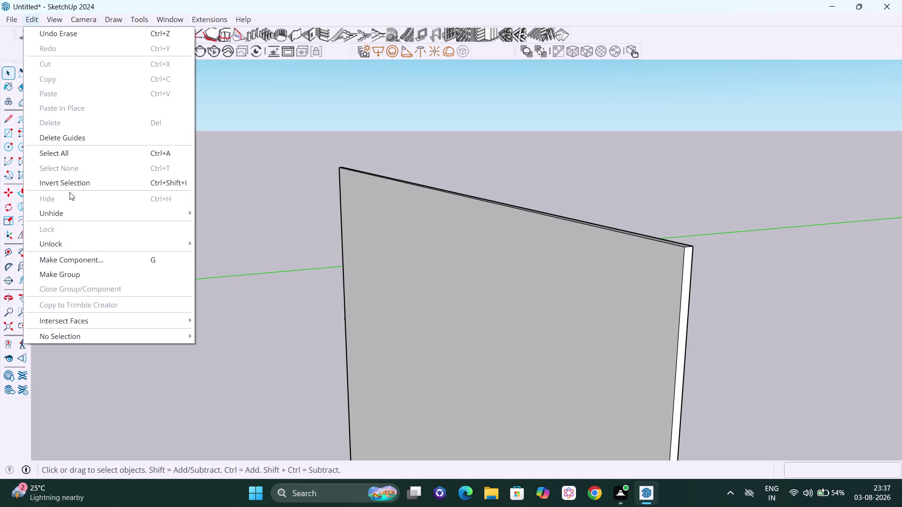
click(88, 218)
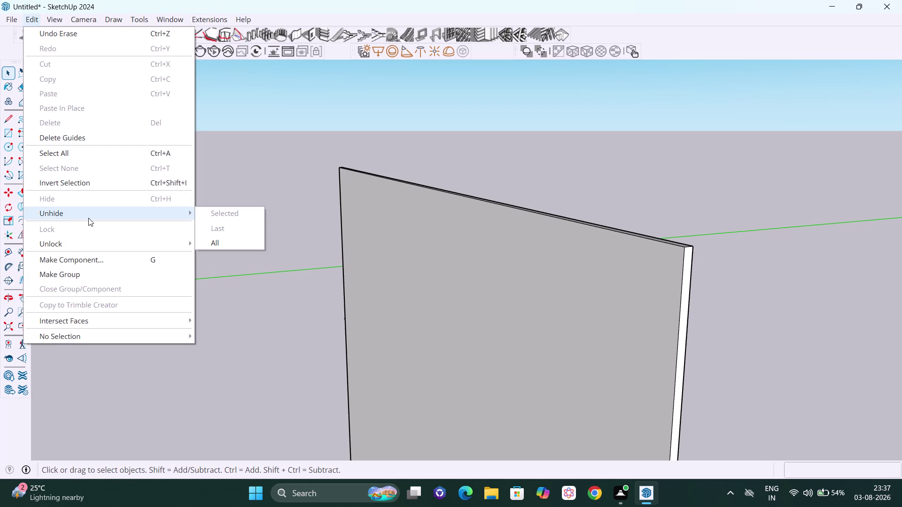
click(216, 245)
scroll(down, 3)
scroll(down, 3)
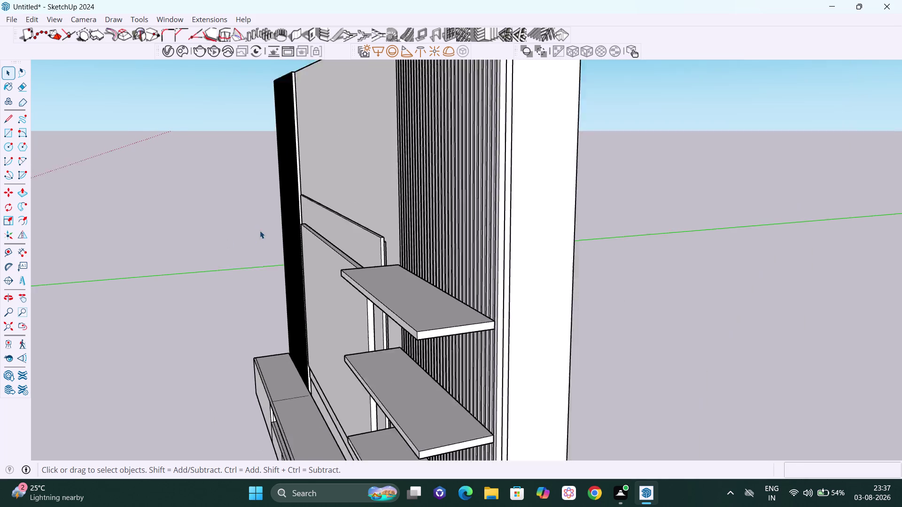
scroll(down, 3)
Select the TV screen frame and orbit to view the whole wall unit.
middle_drag(322, 350, 729, 268)
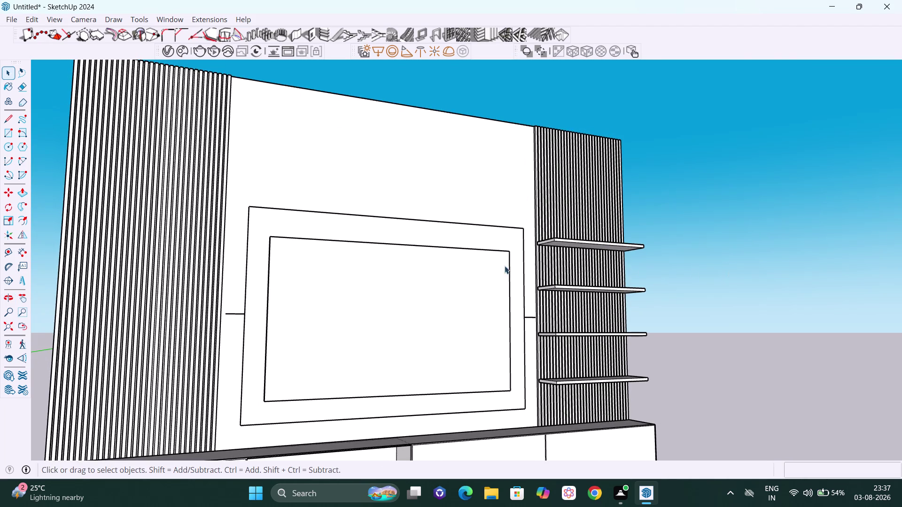
middle_drag(347, 276, 352, 280)
click(353, 281)
middle_drag(356, 276, 327, 324)
right_click(326, 324)
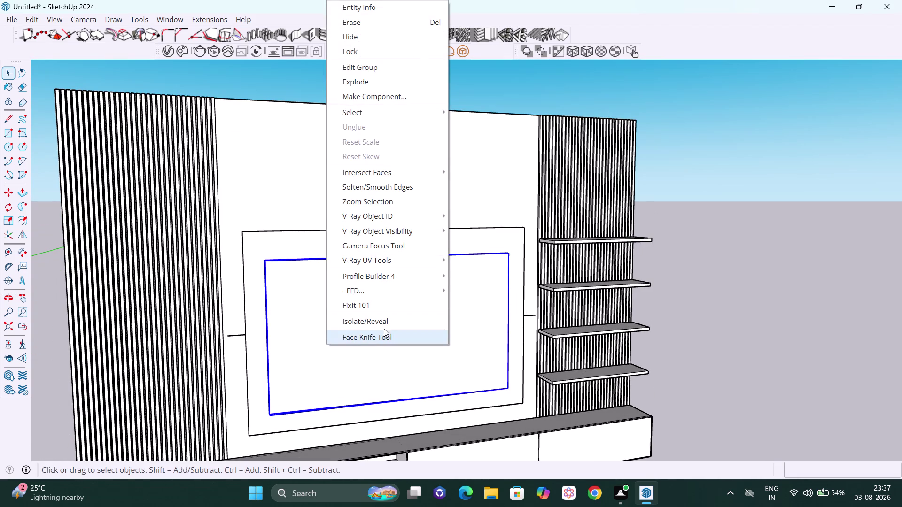
click(383, 323)
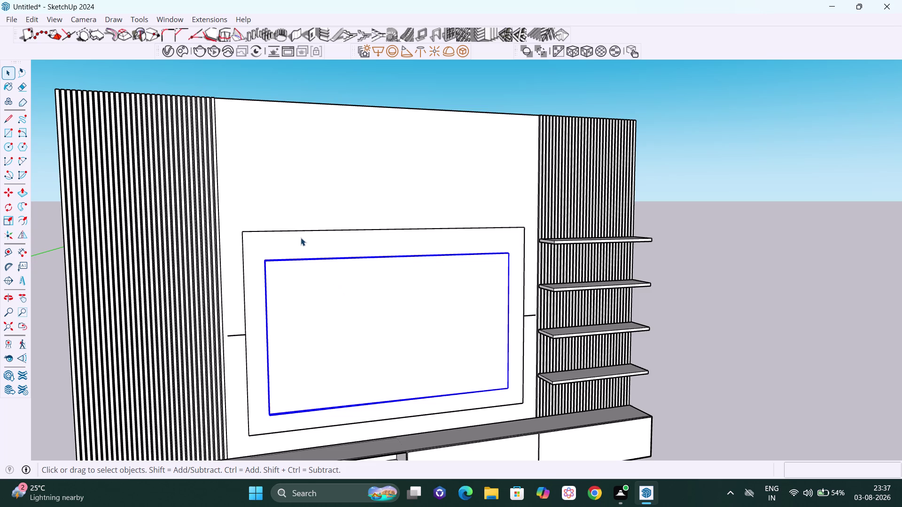
scroll(down, 3)
middle_drag(295, 239, 299, 311)
scroll(up, 3)
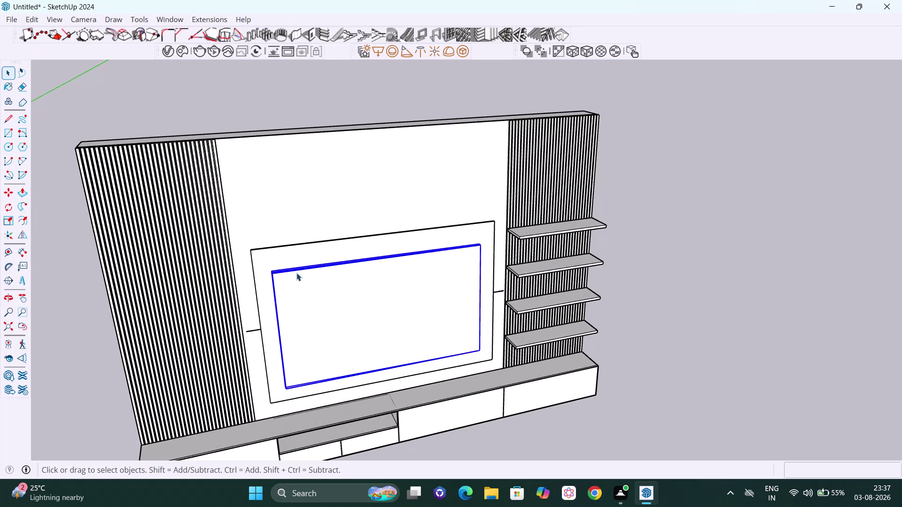
scroll(up, 3)
Isolate the TV panel from its context menu and orbit around it.
right_click(295, 274)
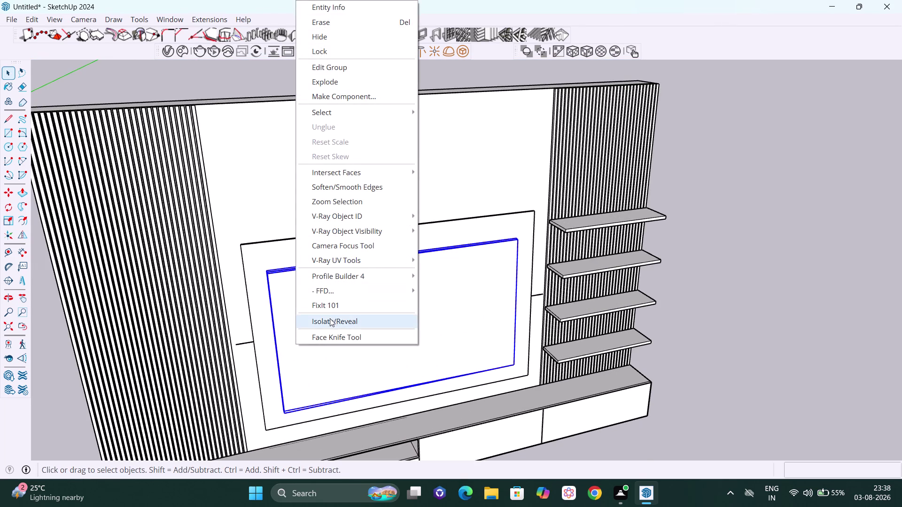
click(330, 320)
scroll(down, 3)
click(504, 243)
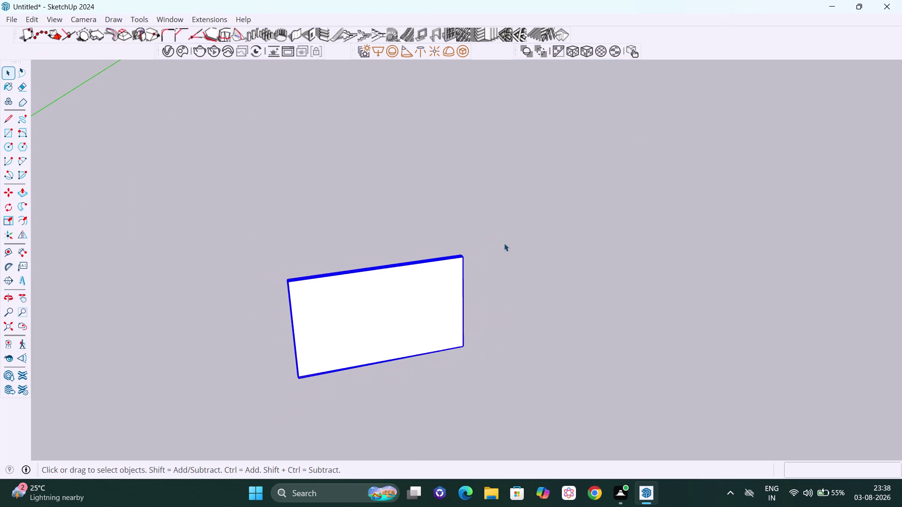
middle_drag(318, 315, 689, 229)
View the panel edge-on, then undo to bring back the rest of the wall unit.
scroll(up, 3)
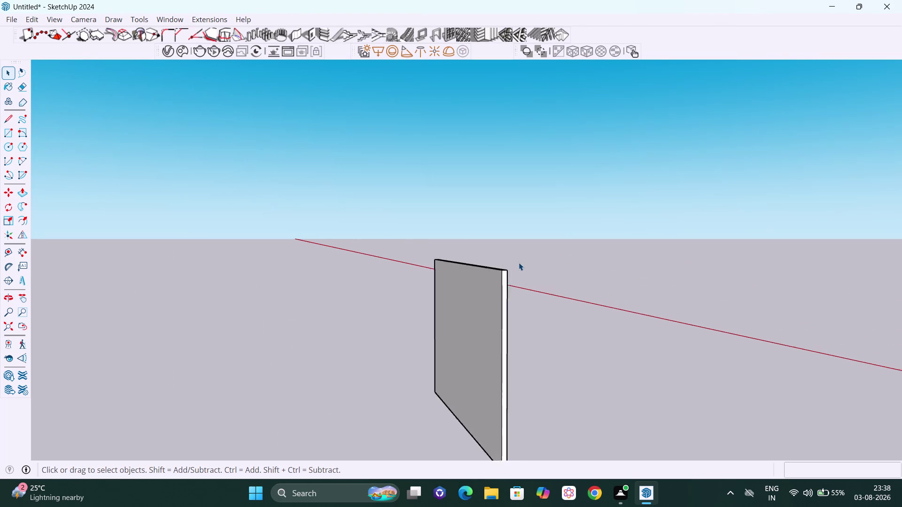
scroll(up, 3)
scroll(down, 3)
middle_drag(508, 291, 441, 334)
scroll(up, 3)
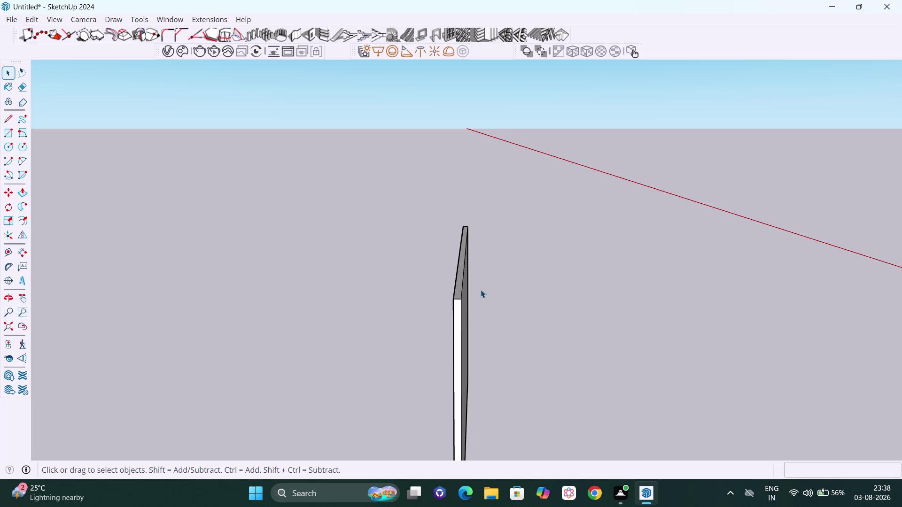
key(ctrl+z)
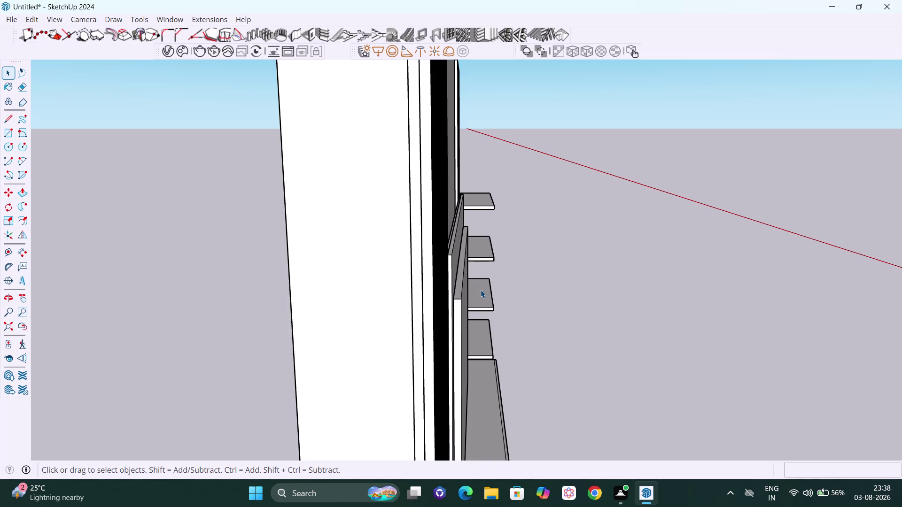
Zoom out and orbit to face the wall unit's front.
scroll(down, 3)
scroll(down, 3)
scroll(down, 3)
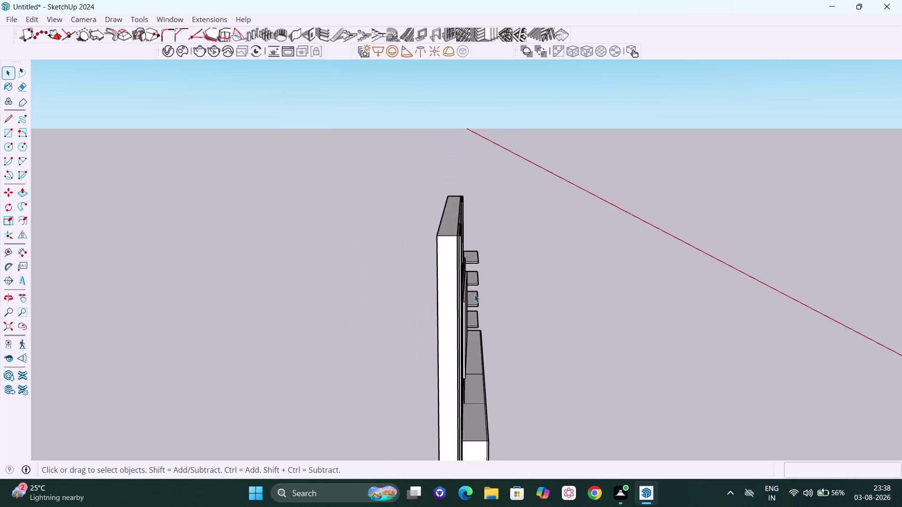
scroll(down, 3)
middle_drag(489, 339, 270, 270)
scroll(up, 3)
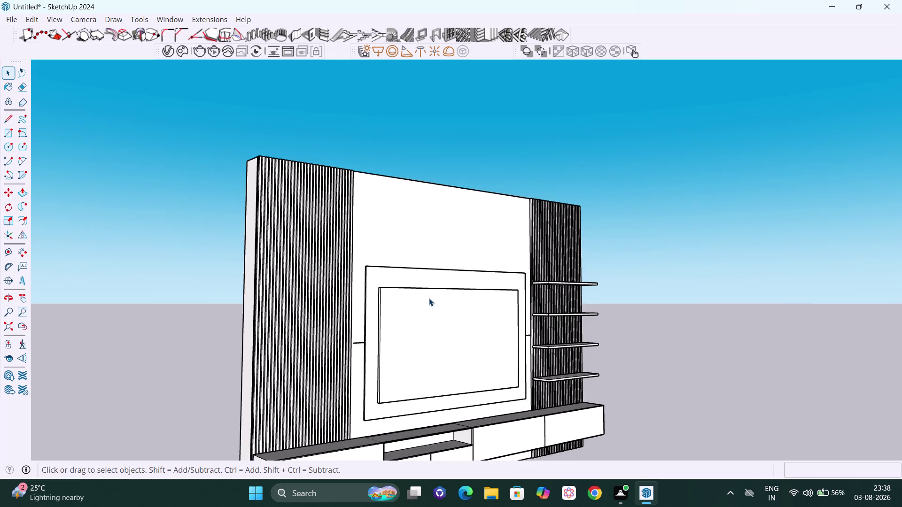
middle_drag(414, 298, 382, 287)
scroll(down, 3)
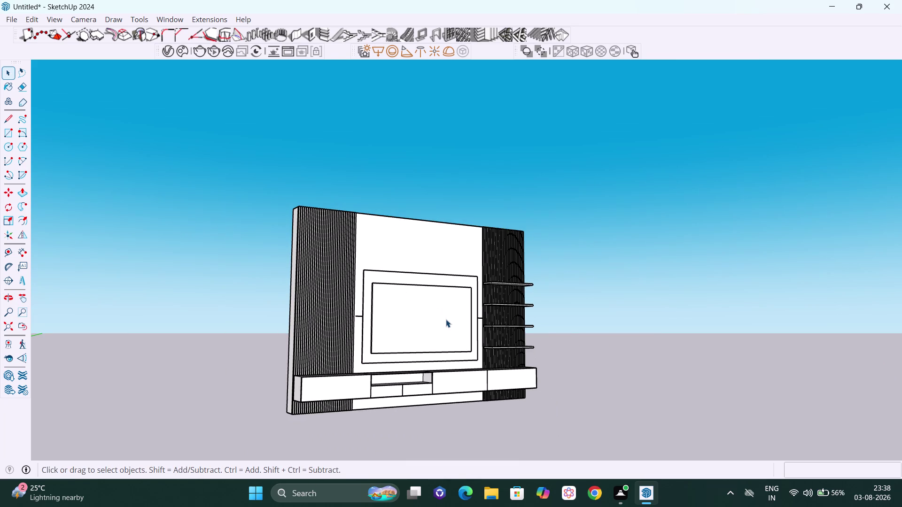
scroll(down, 3)
Orbit and zoom in close to the base cabinet and lowest shelf.
middle_drag(498, 372, 469, 374)
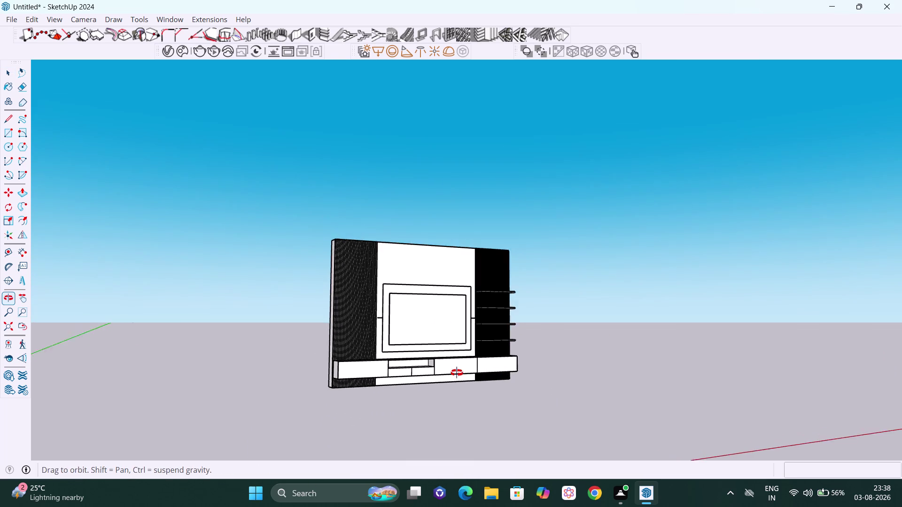
middle_drag(469, 375, 422, 369)
scroll(up, 3)
scroll(up, 3)
scroll(up, 3)
scroll(up, 3)
middle_drag(453, 370, 451, 371)
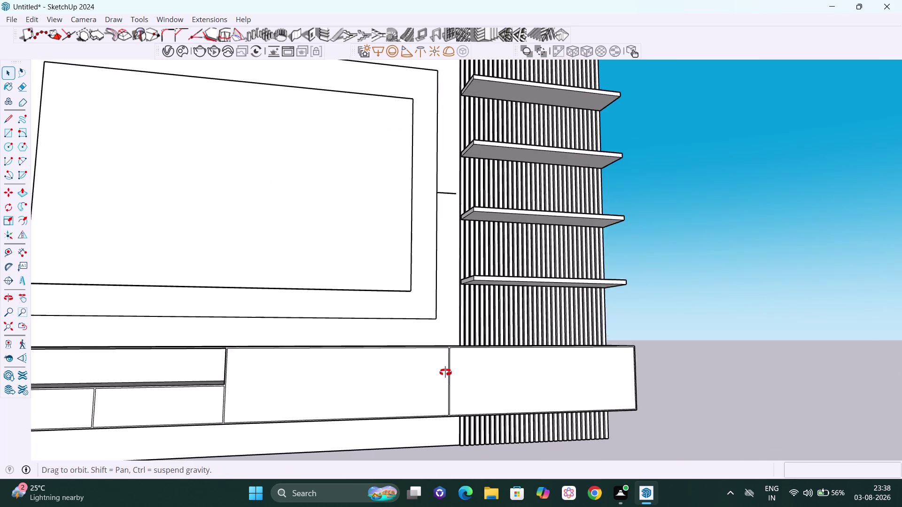
middle_drag(451, 372, 418, 378)
scroll(up, 3)
middle_drag(426, 370, 422, 370)
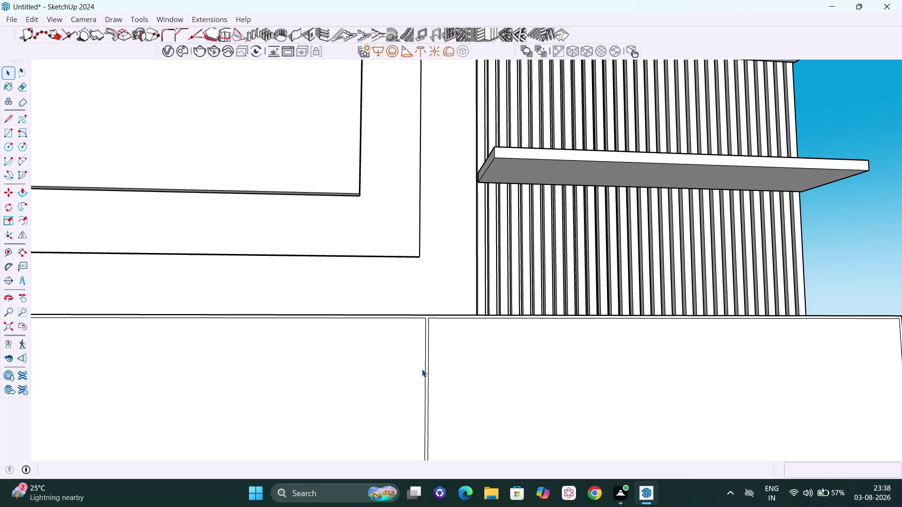
Pan to centre the wall unit's front and base cabinet in view.
scroll(down, 3)
scroll(down, 3)
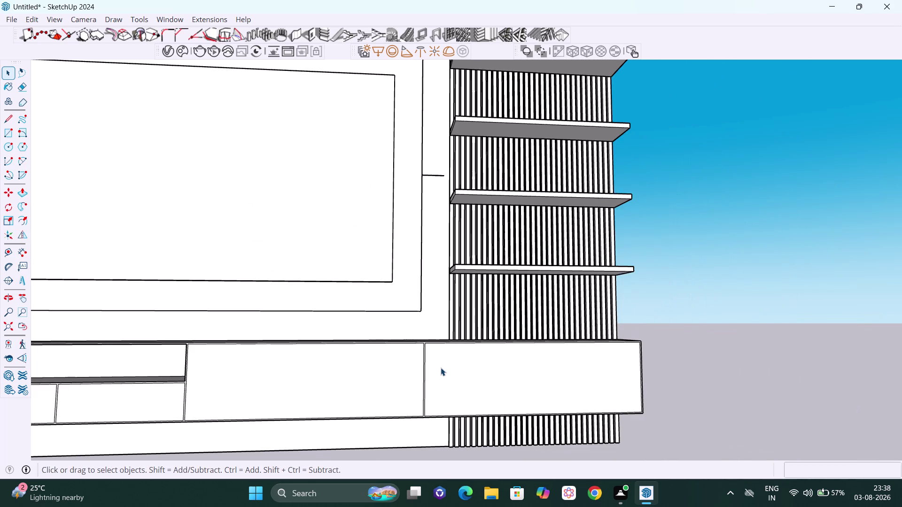
key(h)
drag(440, 368, 471, 294)
scroll(down, 3)
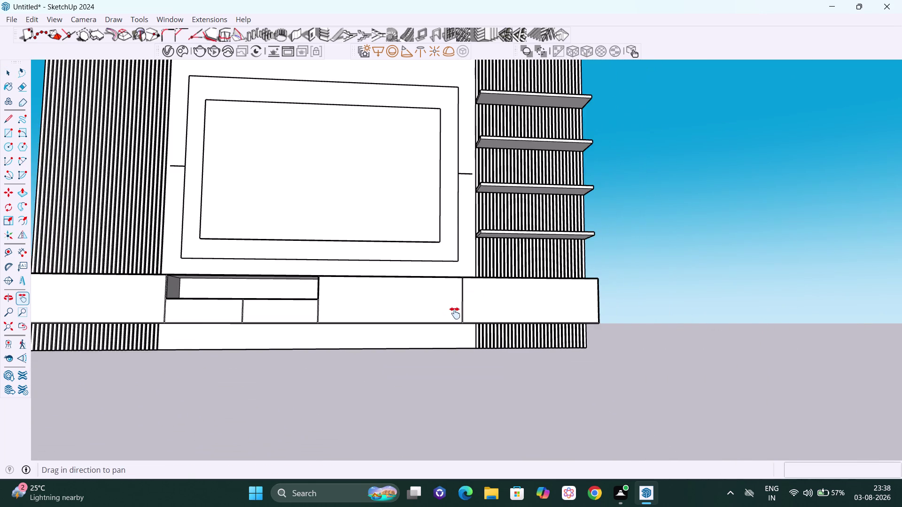
middle_drag(450, 314, 439, 310)
drag(435, 306, 585, 306)
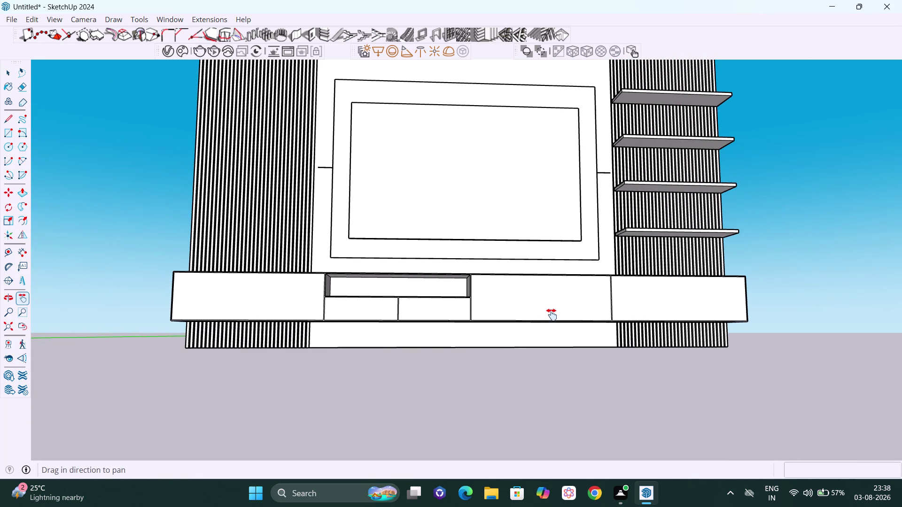
Start a Tape Measure reading from the left panel's bottom corner.
key(space)
key(t)
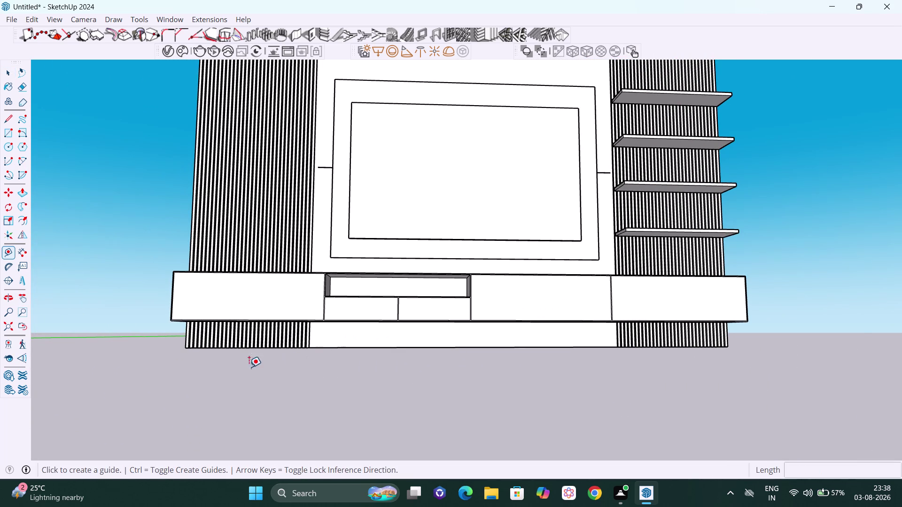
scroll(up, 3)
scroll(up, 3)
scroll(up, 3)
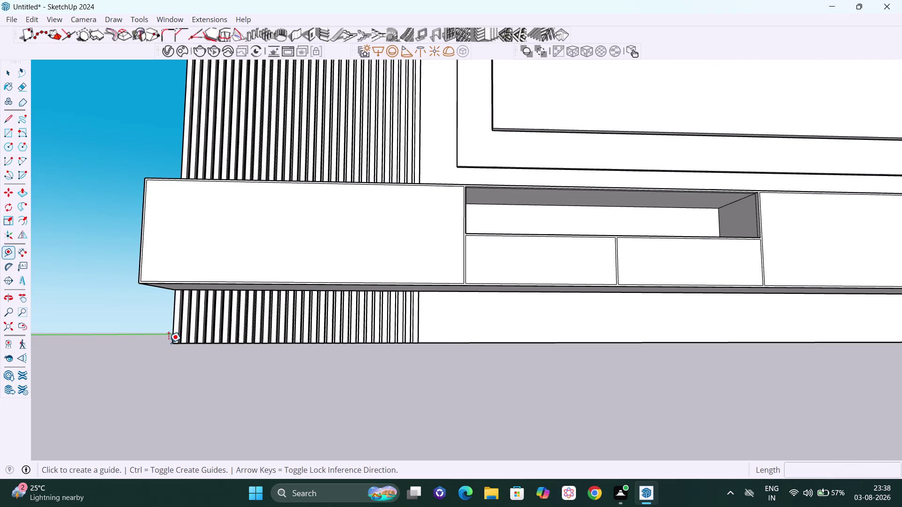
click(169, 341)
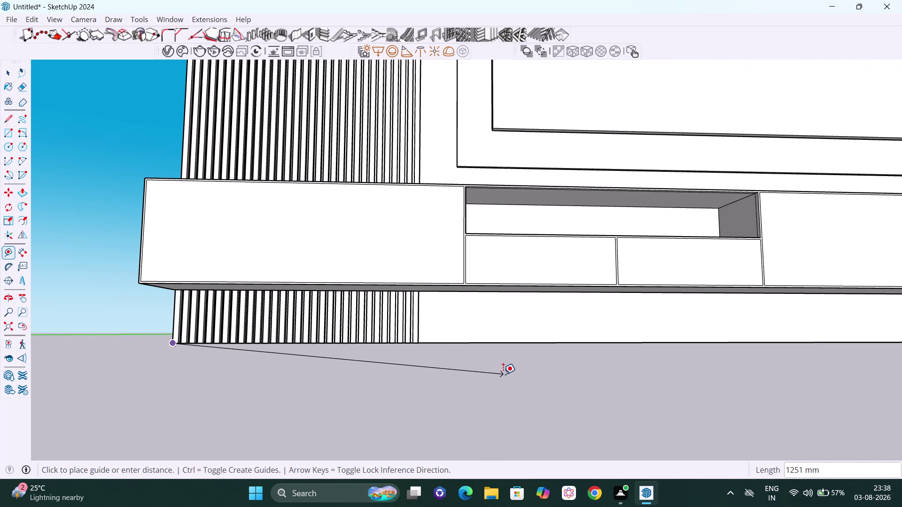
Pan and orbit to the unit's right bottom corner, then cancel the measurement.
key(h)
drag(495, 372, 208, 337)
scroll(down, 3)
drag(440, 327, 221, 332)
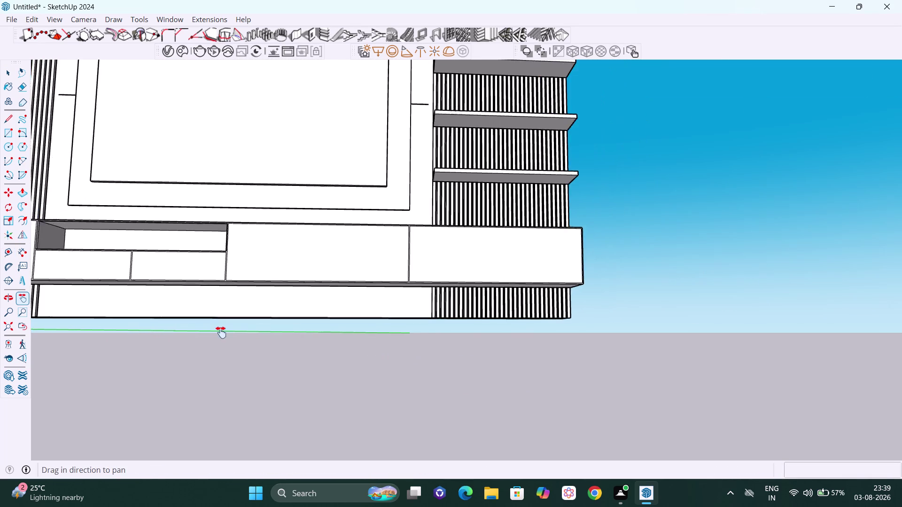
drag(221, 332, 221, 332)
scroll(up, 3)
middle_drag(498, 317, 385, 328)
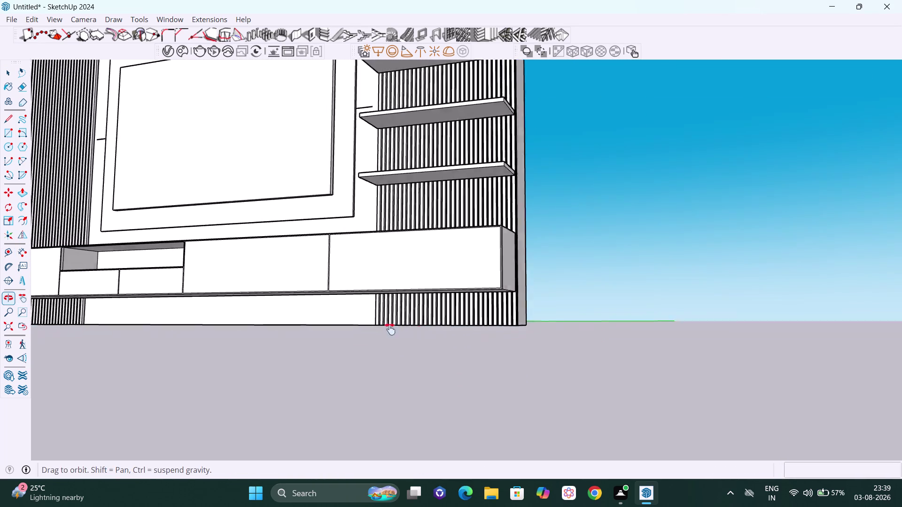
scroll(up, 3)
middle_drag(517, 319, 477, 316)
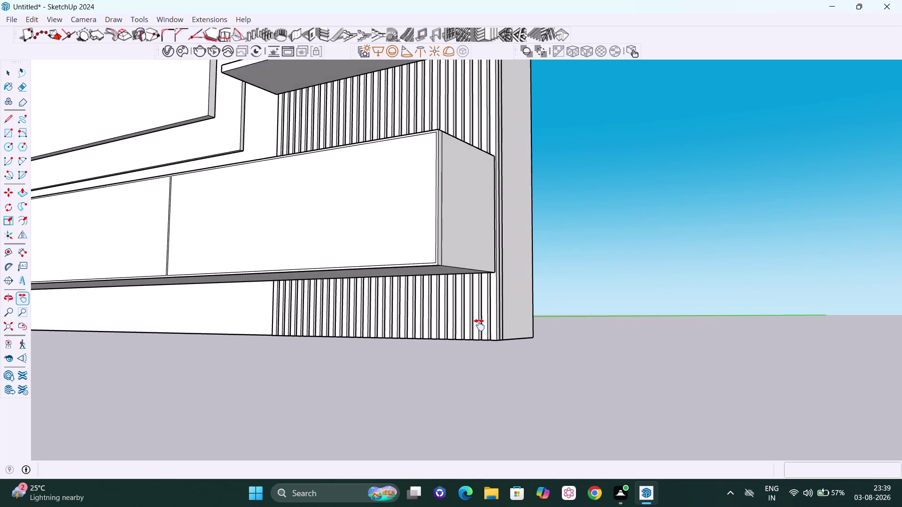
scroll(up, 3)
key(Escape)
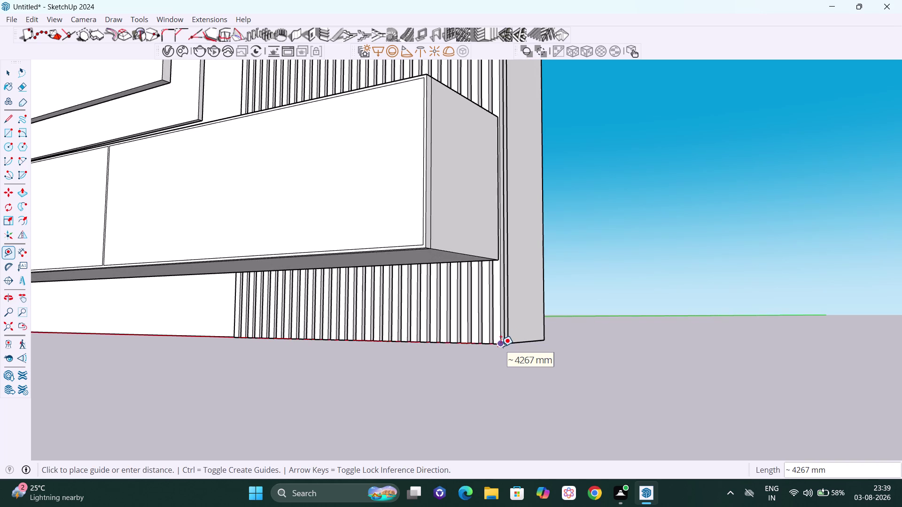
Open Model Info Units and show the list of length units.
key(space)
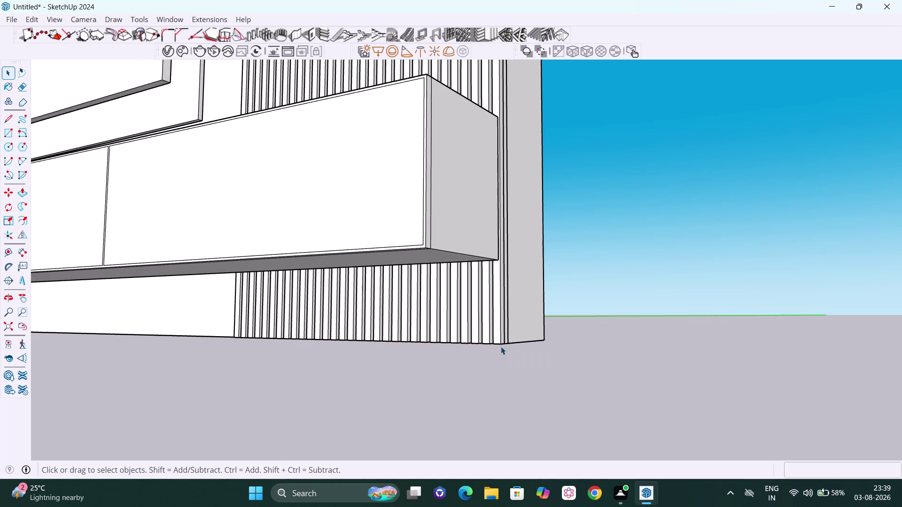
click(182, 18)
click(208, 80)
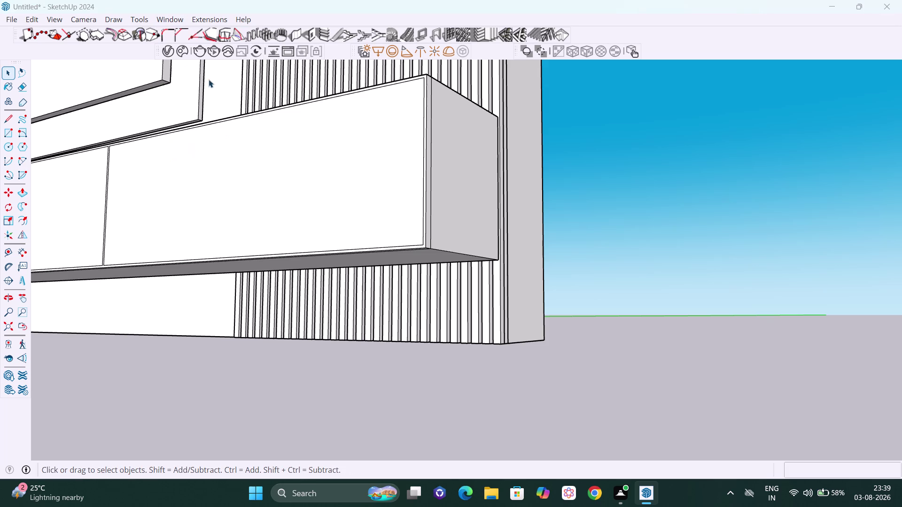
click(428, 203)
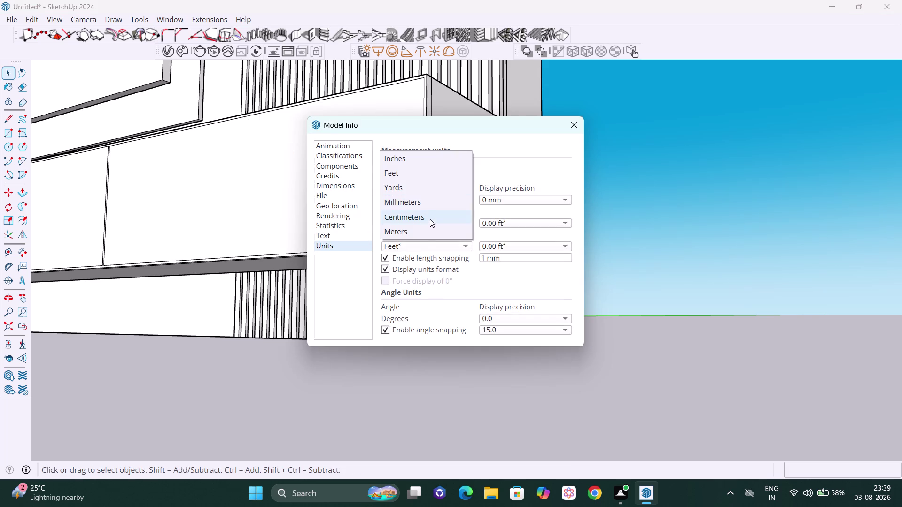
Switch lengths to feet and measure the right fluted panel's bottom edge (about 2').
click(422, 171)
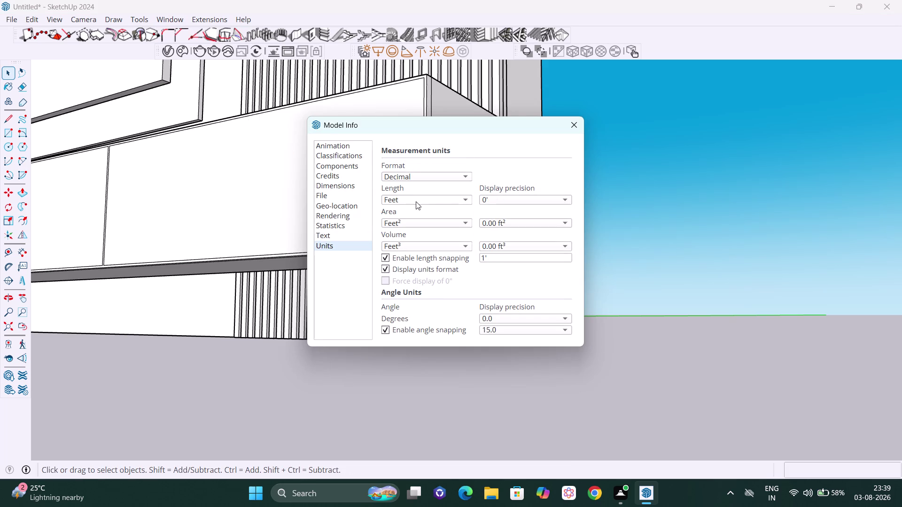
click(582, 122)
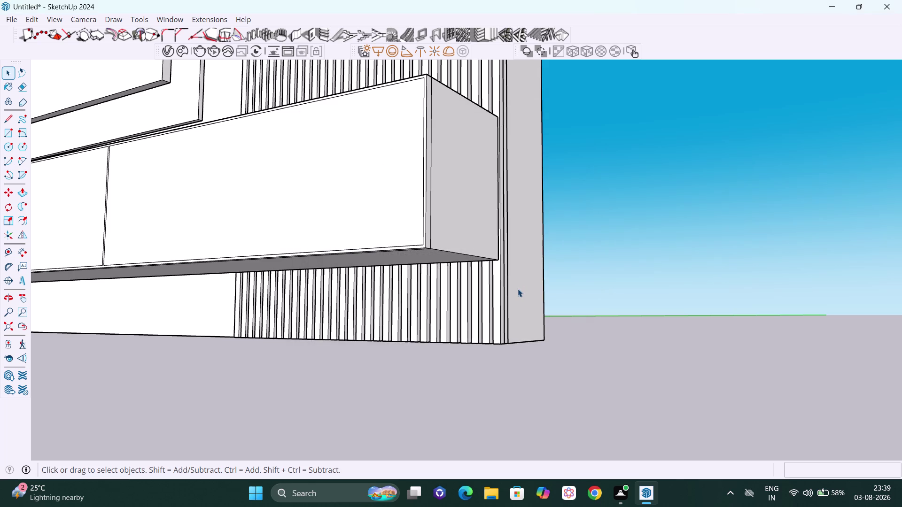
key(t)
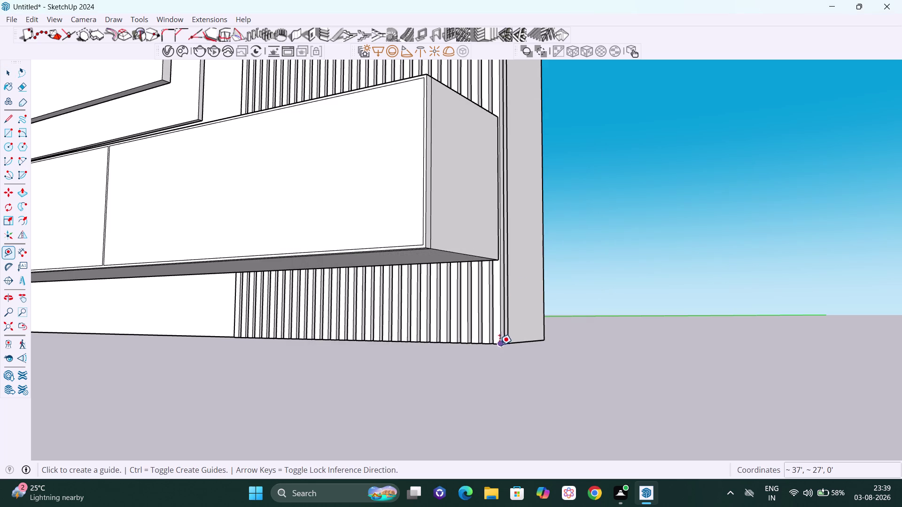
drag(500, 343, 496, 341)
scroll(down, 3)
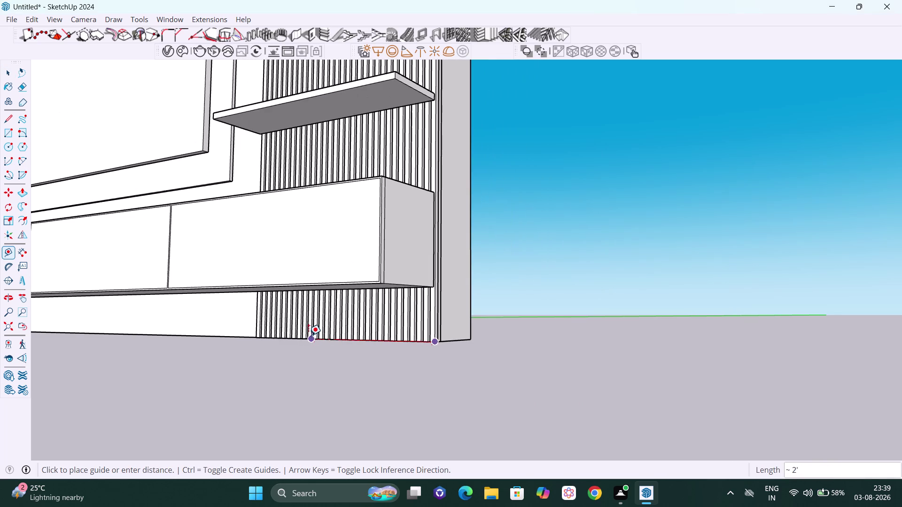
Pan and orbit to the unit's left end, measuring the base at 14'.
key(h)
drag(271, 330, 584, 345)
scroll(down, 3)
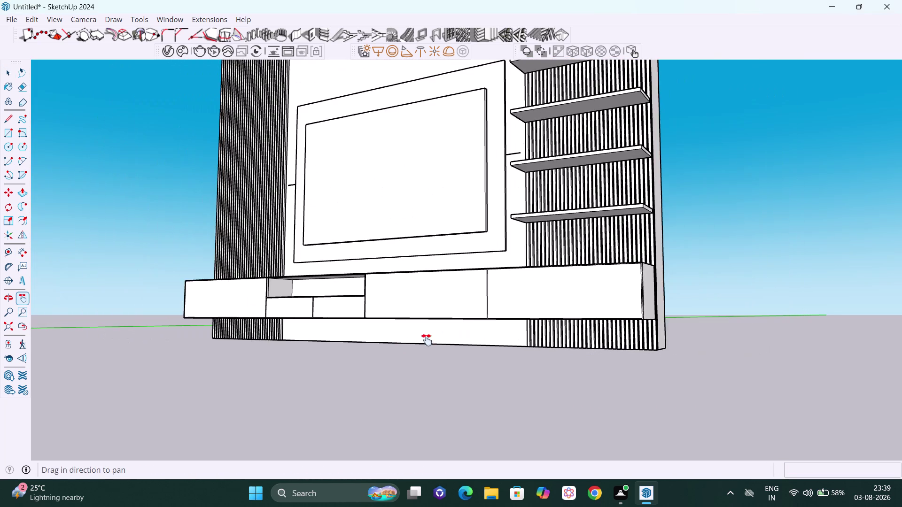
middle_drag(395, 345, 536, 334)
drag(347, 333, 644, 328)
scroll(up, 3)
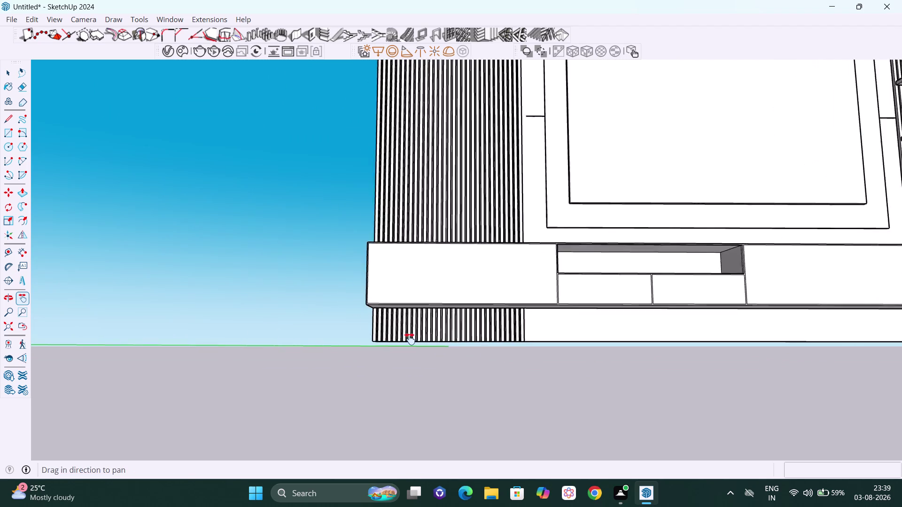
scroll(up, 3)
middle_drag(384, 338, 580, 350)
scroll(up, 3)
middle_drag(370, 357, 466, 388)
scroll(up, 3)
middle_drag(502, 358, 491, 357)
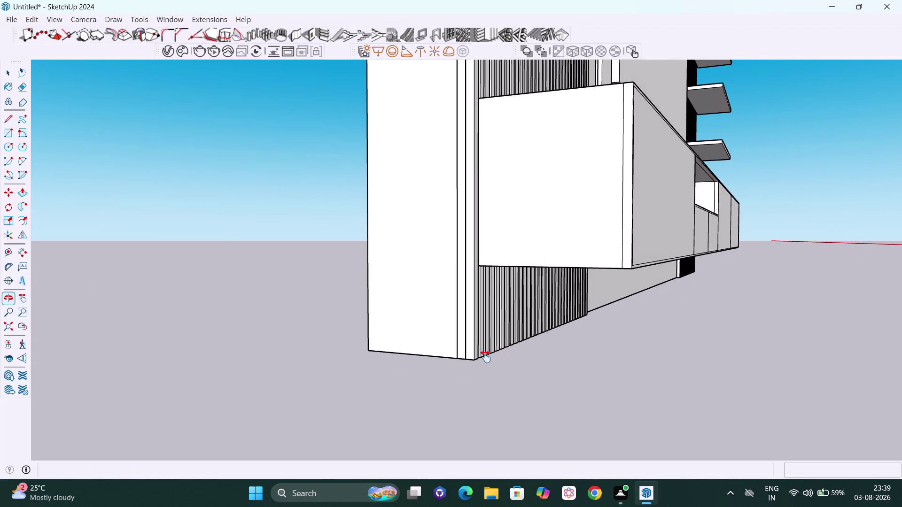
scroll(up, 3)
key(Escape)
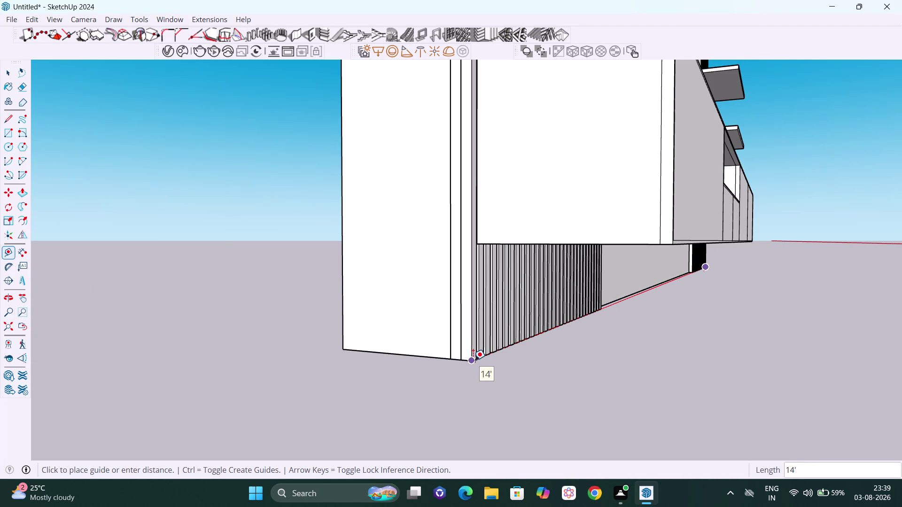
Return to Select and orbit around the whole wall unit.
key(space)
scroll(down, 3)
scroll(down, 3)
scroll(down, 3)
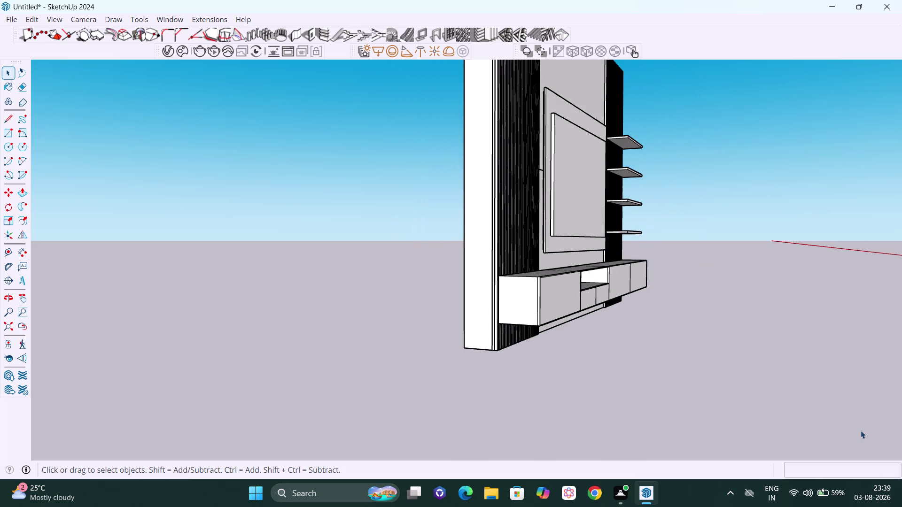
middle_drag(860, 432, 715, 402)
scroll(down, 3)
scroll(down, 3)
scroll(down, 3)
middle_drag(739, 355, 795, 362)
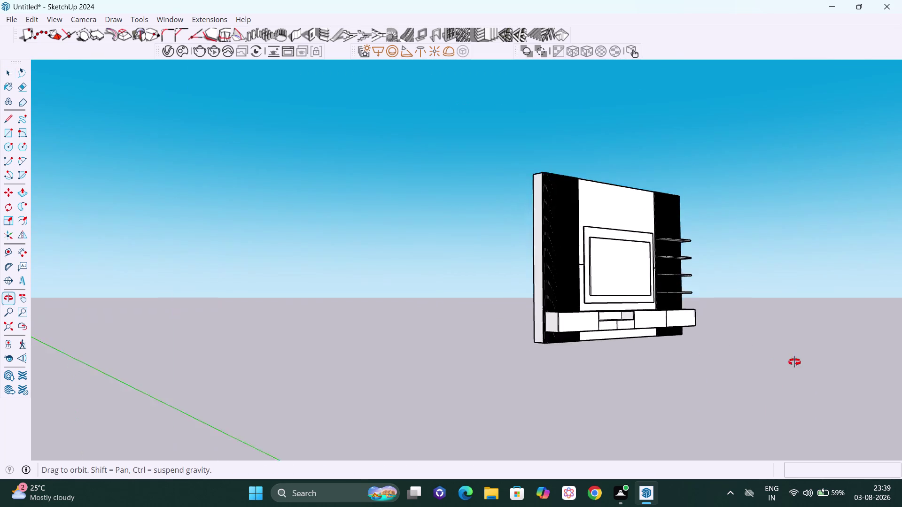
middle_drag(794, 362, 901, 373)
middle_drag(642, 322, 870, 428)
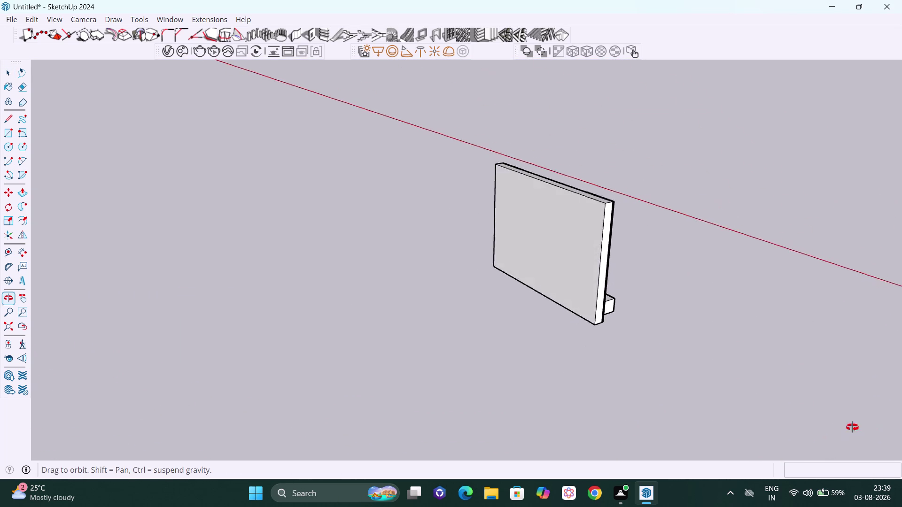
middle_drag(869, 428, 732, 437)
scroll(up, 3)
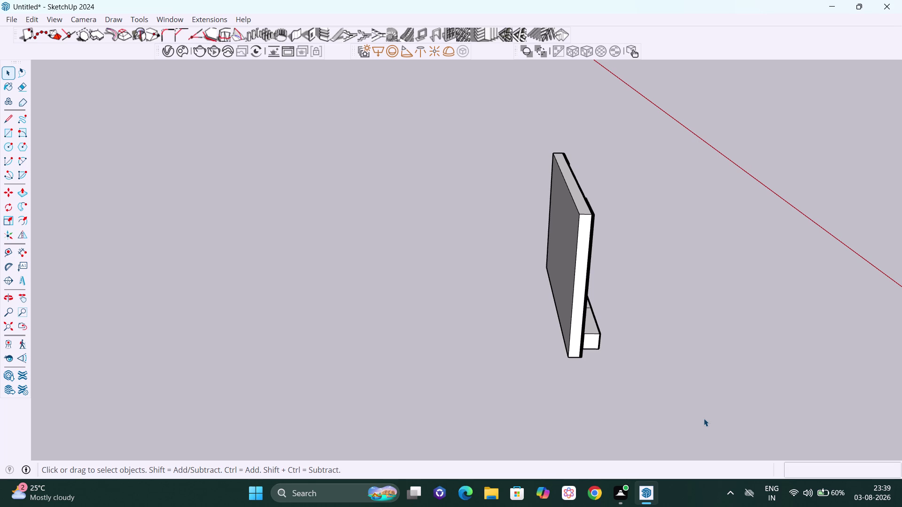
middle_drag(717, 369, 569, 316)
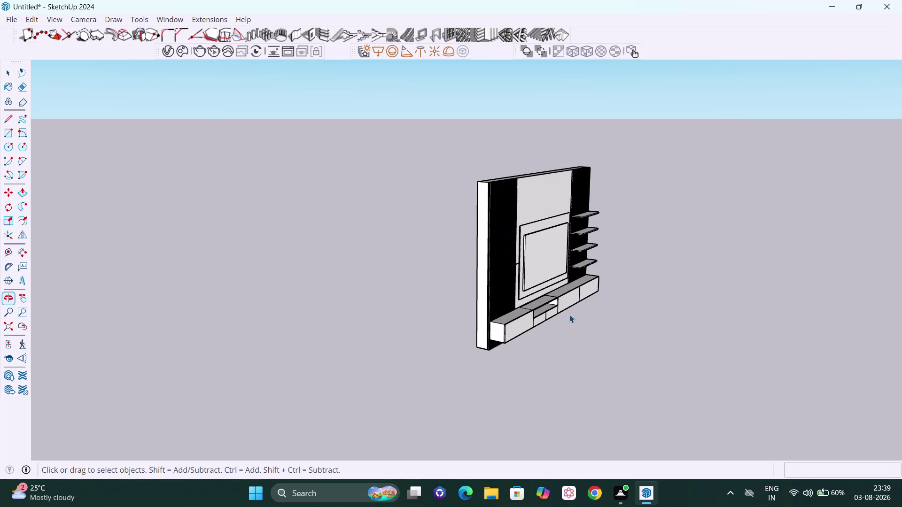
scroll(down, 3)
middle_drag(565, 318, 743, 314)
scroll(up, 3)
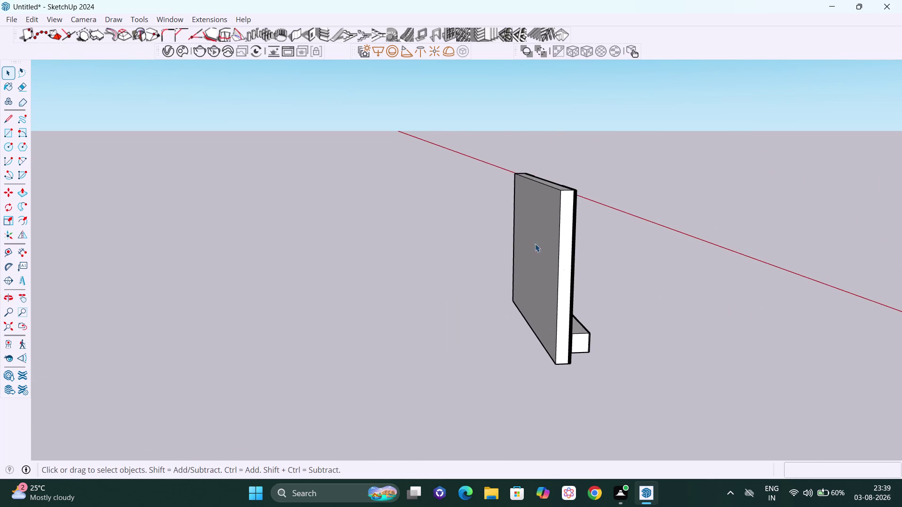
middle_drag(586, 294, 605, 334)
right_click(645, 262)
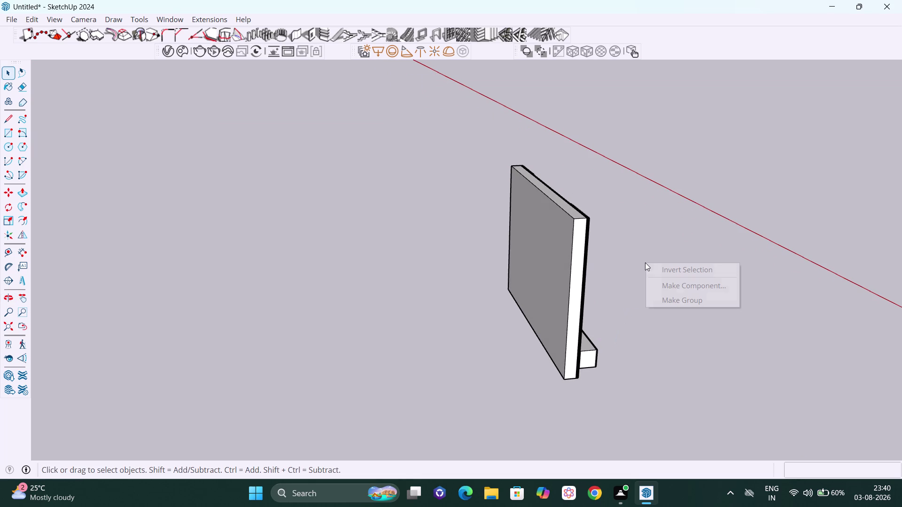
click(680, 300)
scroll(down, 3)
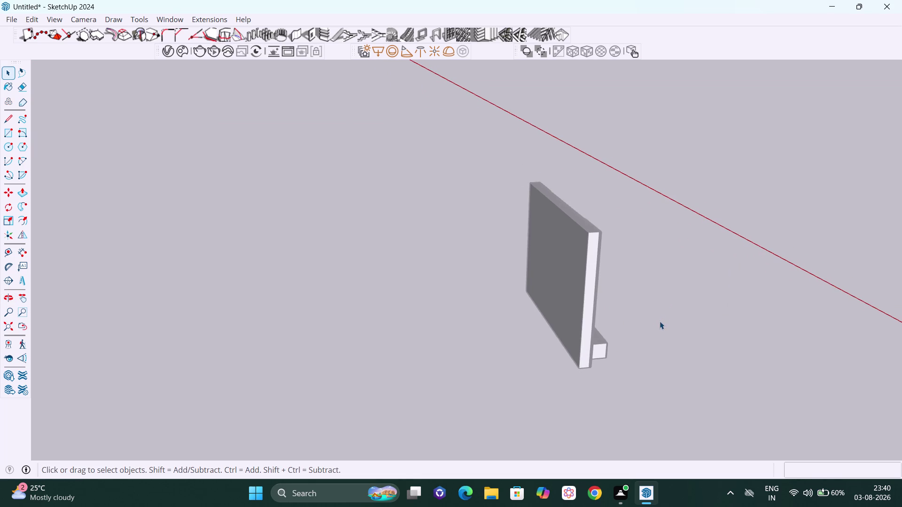
middle_drag(659, 321, 588, 292)
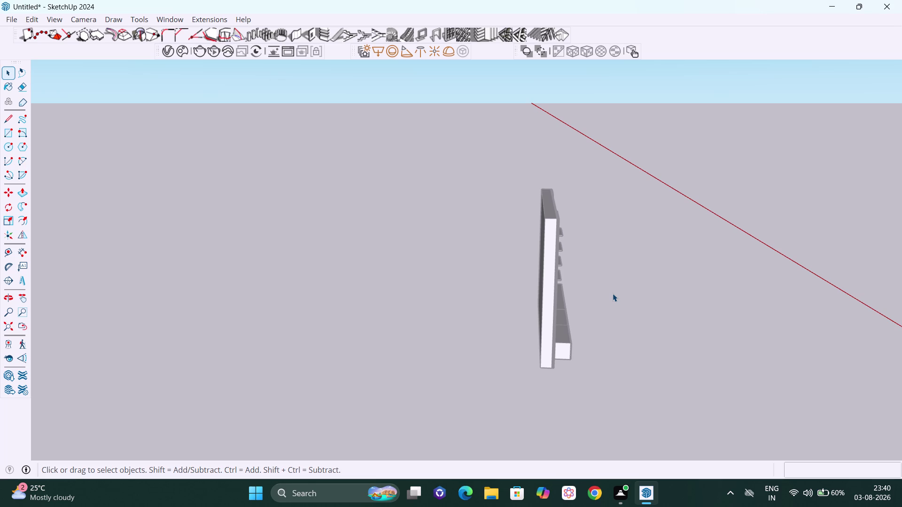
key(space)
click(618, 252)
scroll(down, 3)
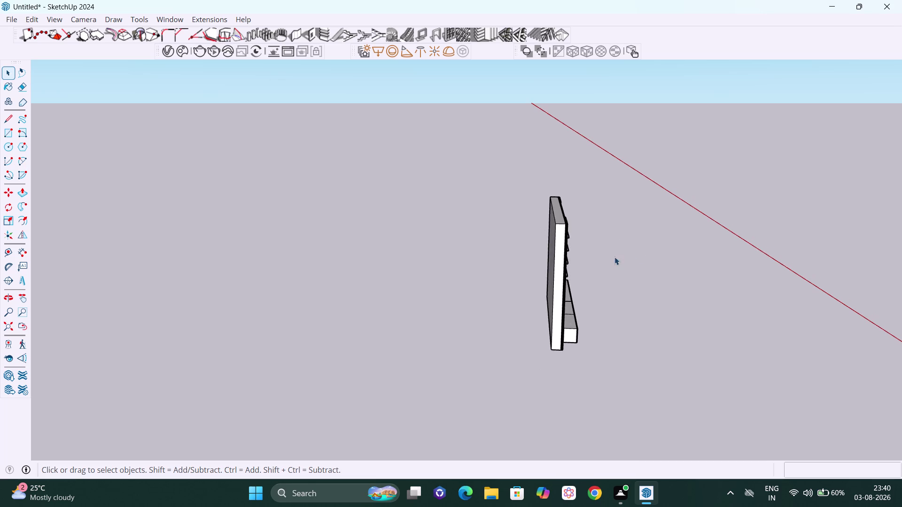
middle_drag(612, 258, 504, 239)
scroll(up, 3)
scroll(up, 3)
middle_drag(498, 250, 511, 264)
click(513, 257)
double_click(512, 257)
click(513, 254)
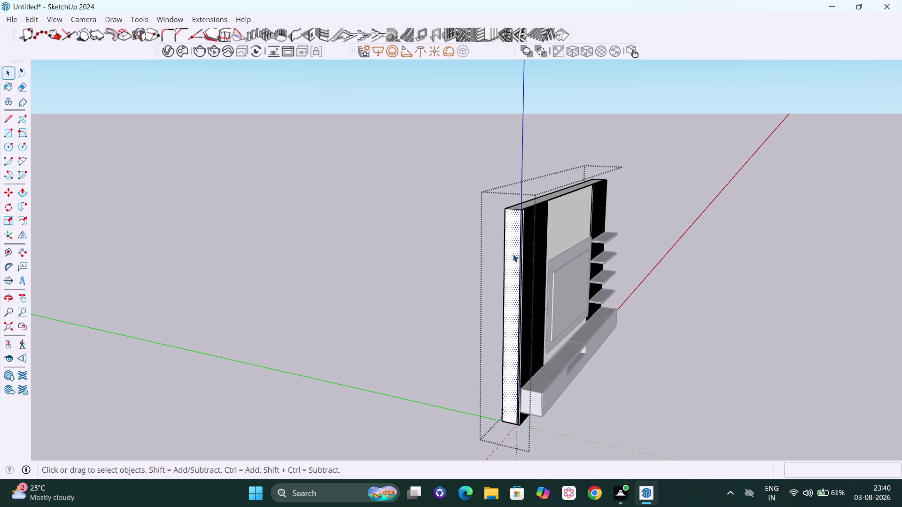
key(p)
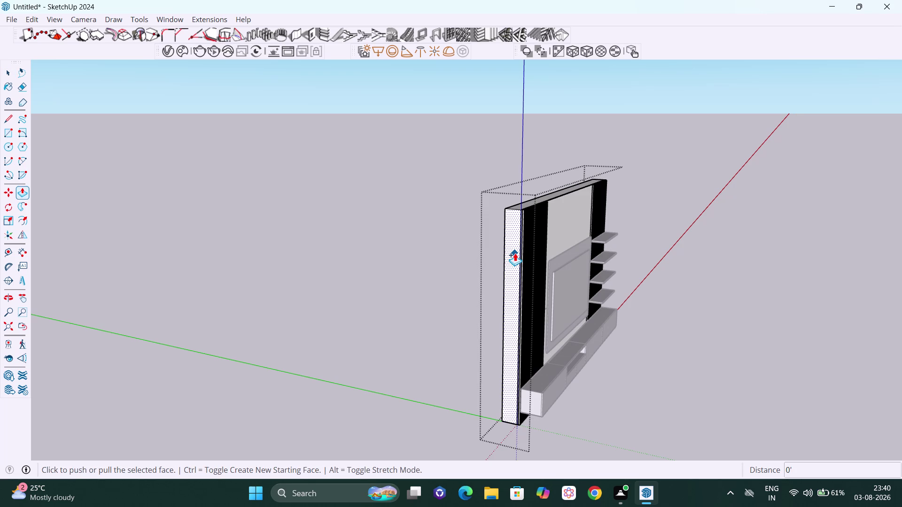
key(space)
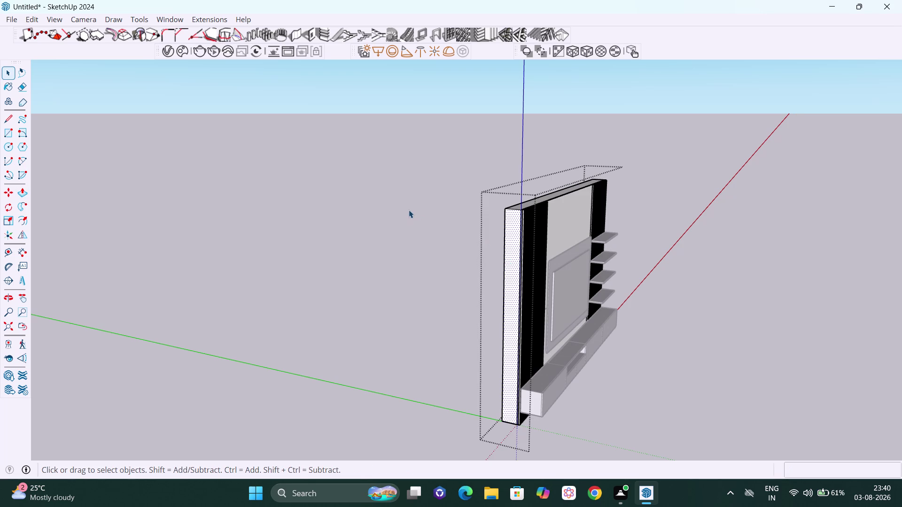
click(408, 210)
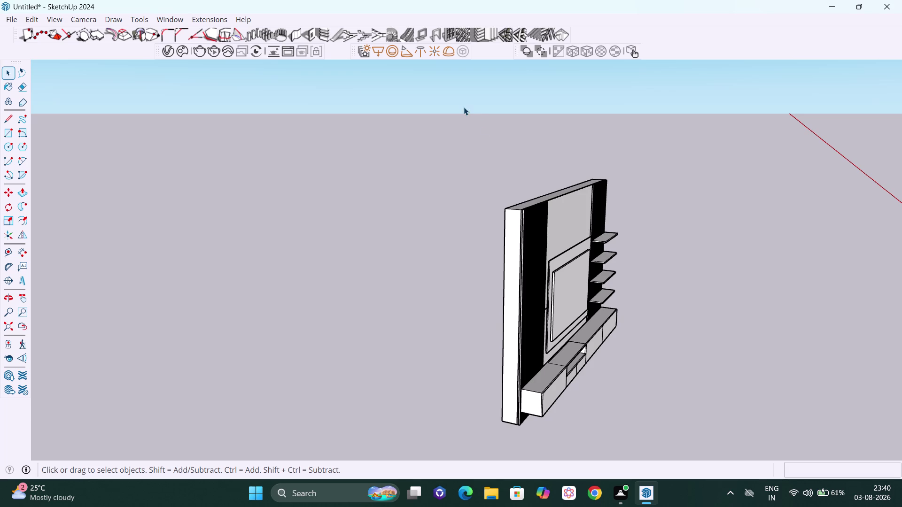
double_click(512, 243)
click(512, 243)
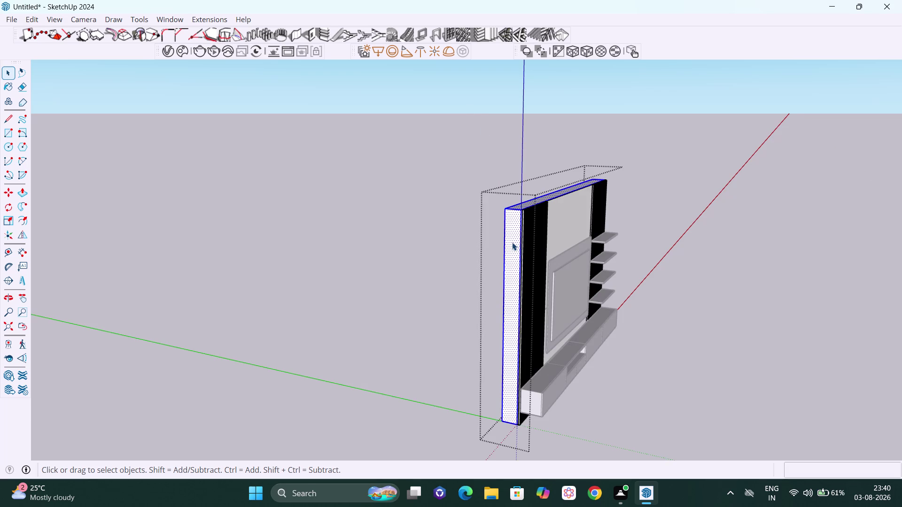
click(526, 237)
double_click(515, 234)
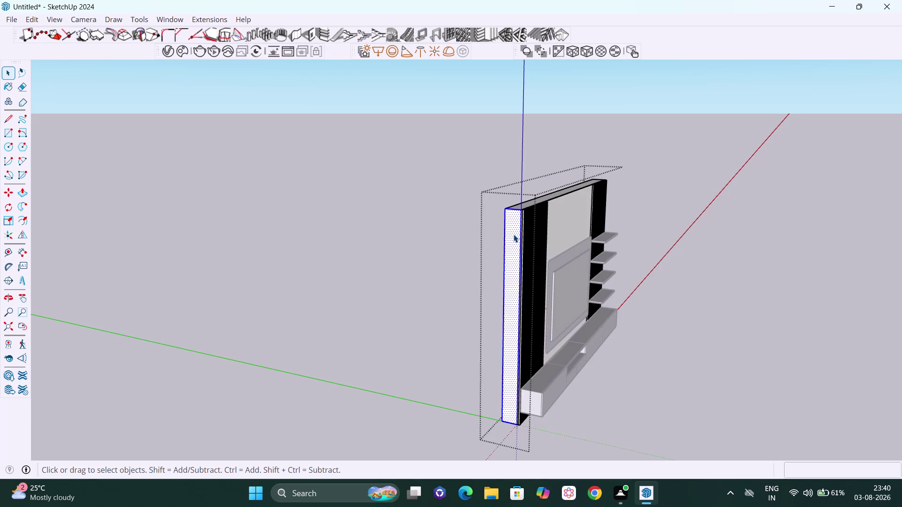
click(513, 234)
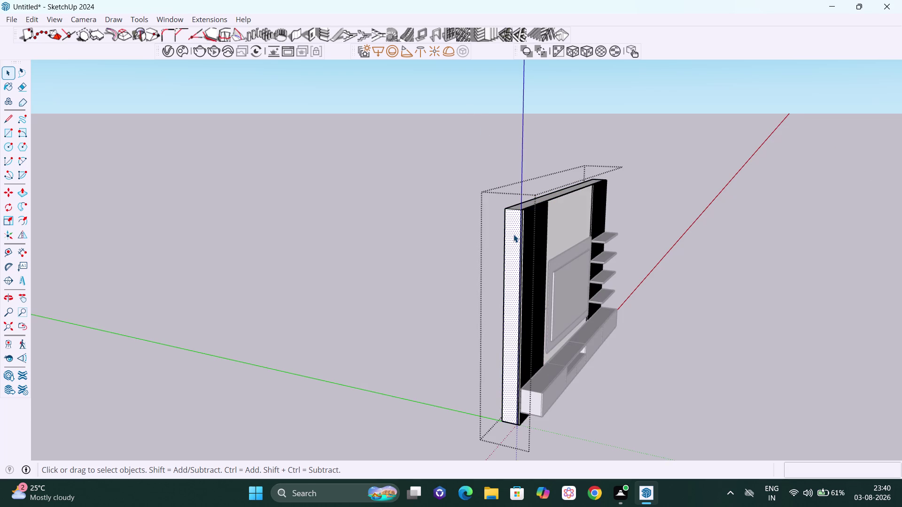
click(513, 234)
key(p)
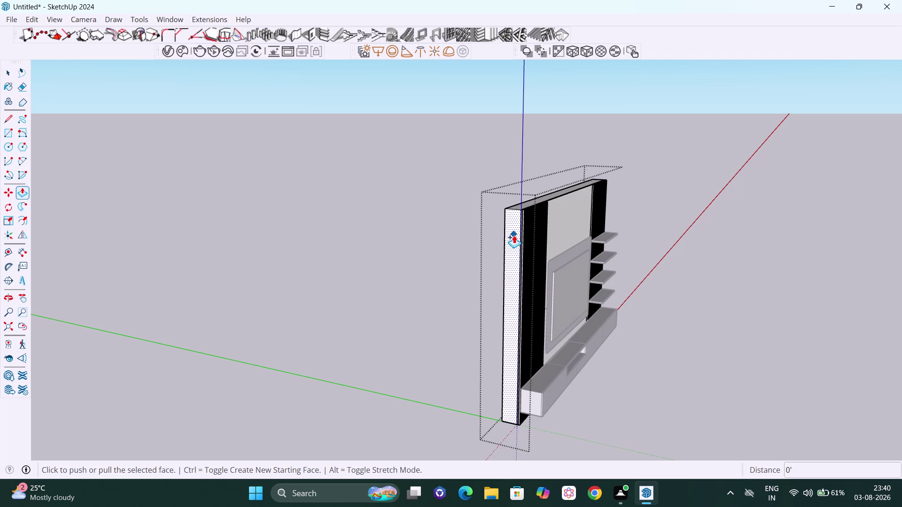
click(513, 235)
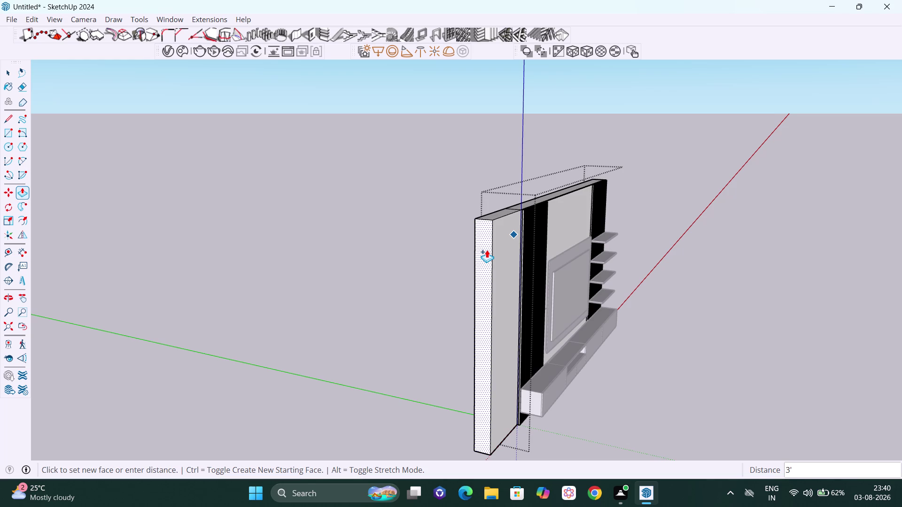
key(space)
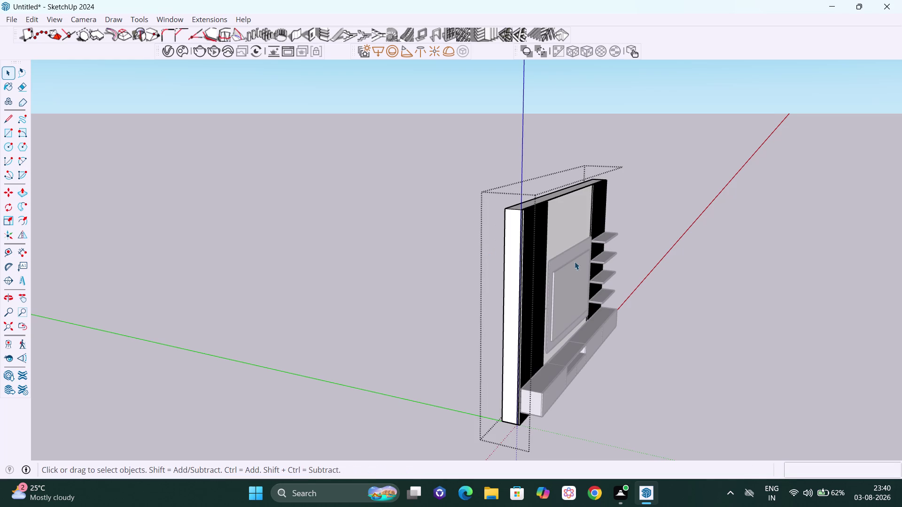
click(692, 212)
Orbit from the unit's front around to its left end.
scroll(down, 3)
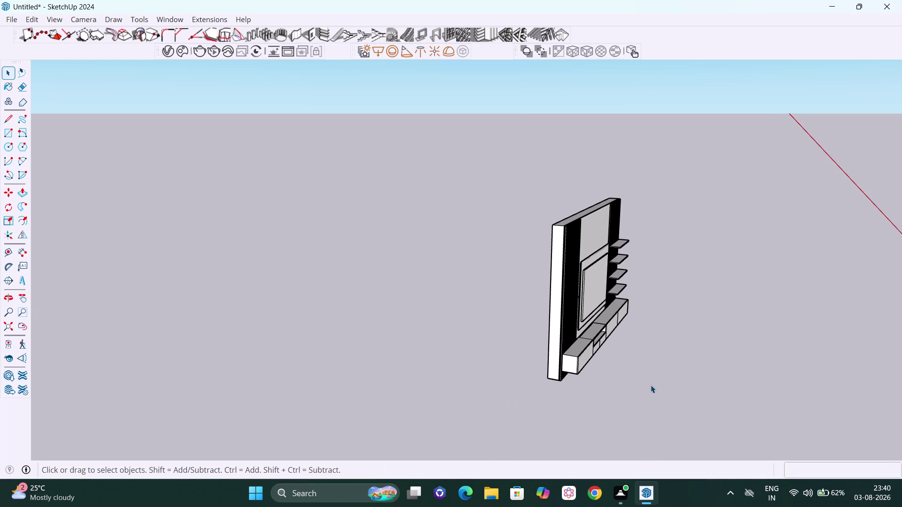
middle_drag(638, 387, 416, 386)
scroll(down, 3)
middle_drag(428, 368, 448, 370)
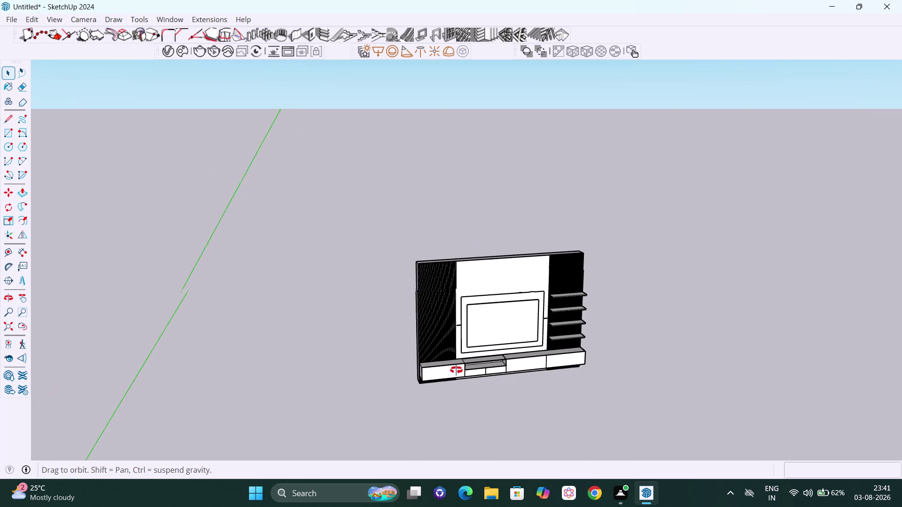
middle_drag(448, 370, 615, 361)
scroll(up, 3)
scroll(down, 3)
scroll(down, 3)
middle_drag(452, 266, 497, 299)
scroll(up, 3)
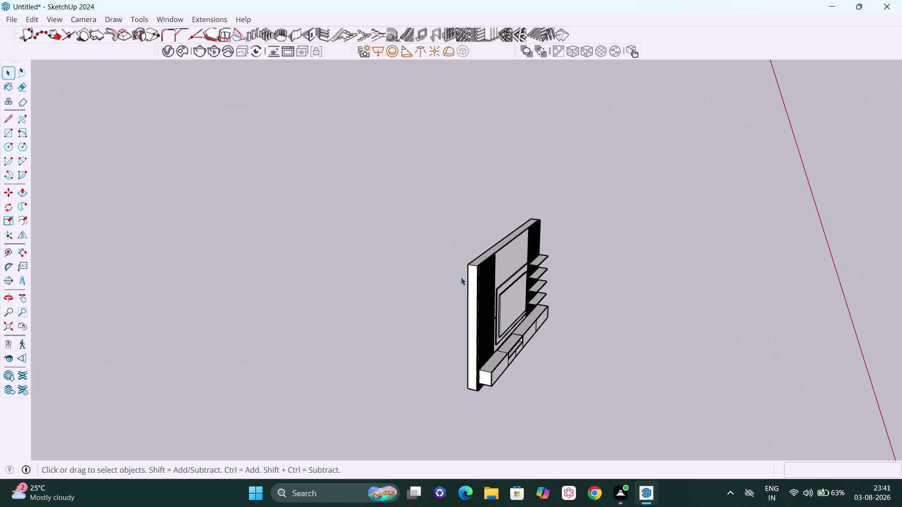
middle_drag(466, 312, 491, 347)
scroll(up, 3)
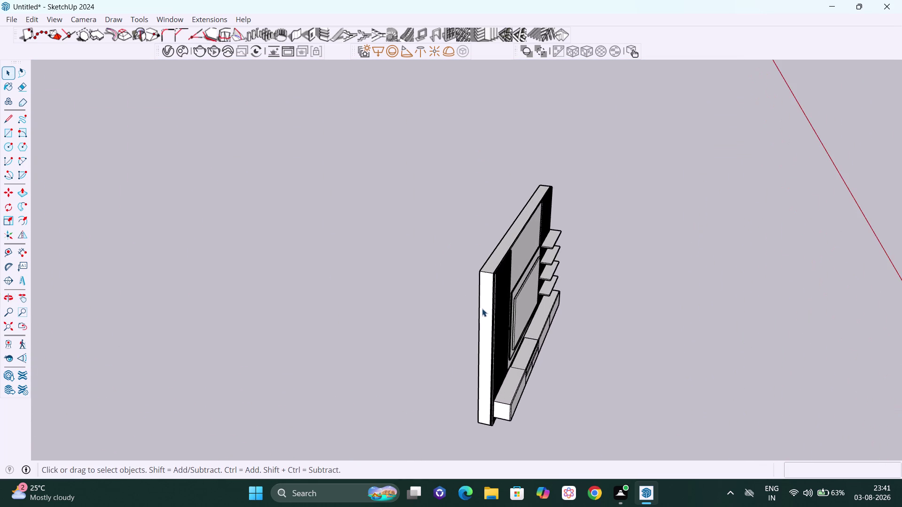
Enter the wall unit and select the left end panel's outer face.
key(p)
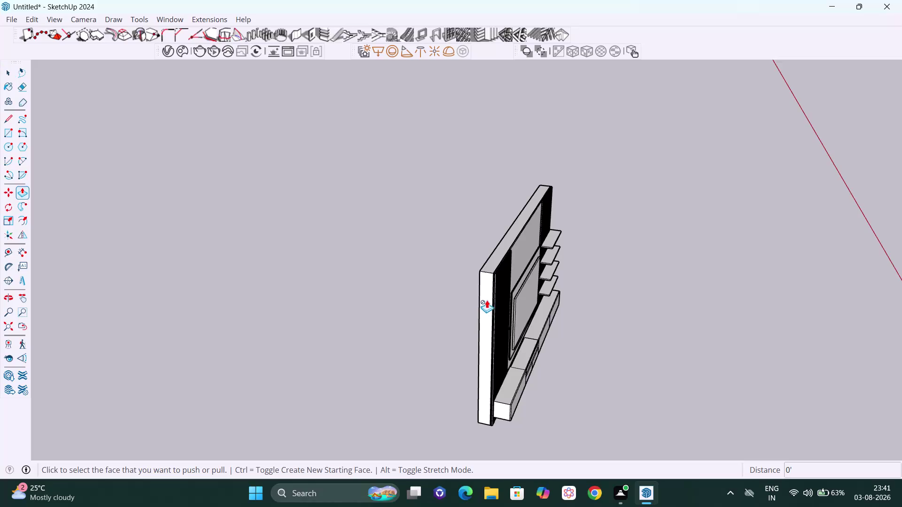
scroll(up, 3)
key(space)
double_click(487, 295)
click(486, 295)
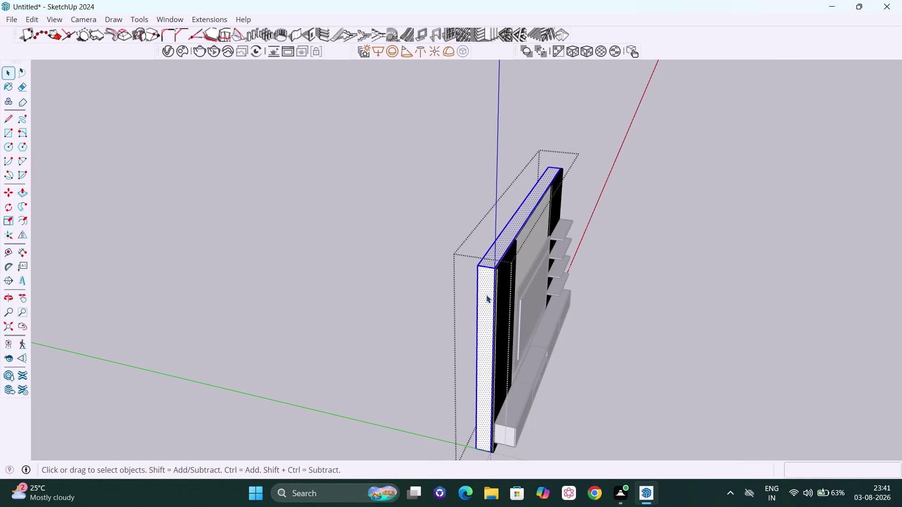
click(486, 295)
click(486, 295)
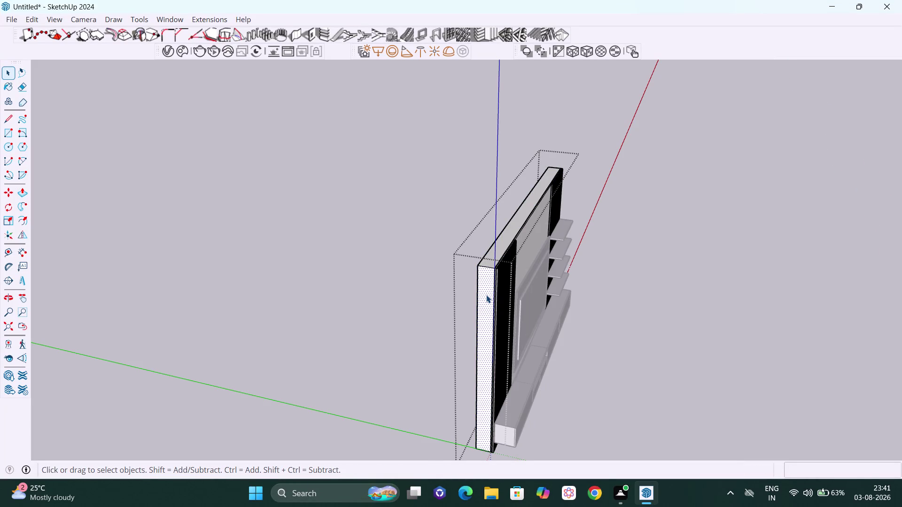
Push/pull the left side board's face, previewing roughly 2'.
key(p)
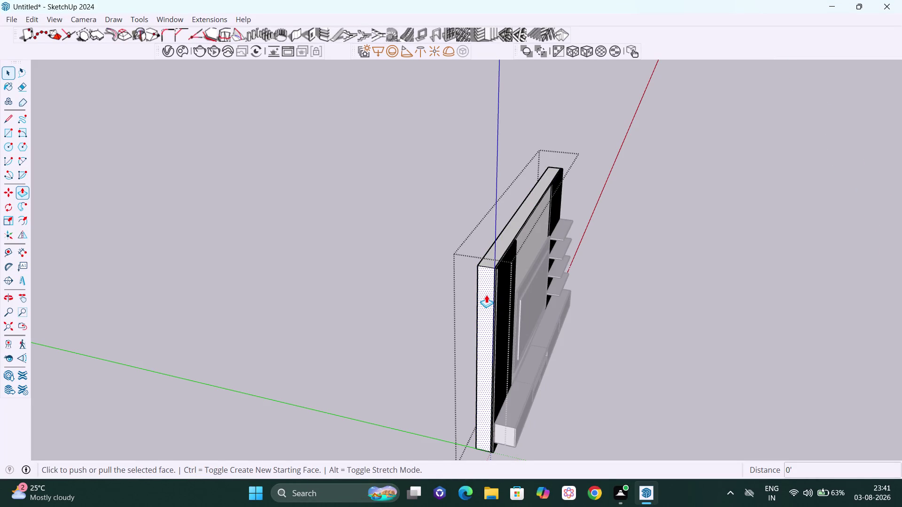
click(486, 290)
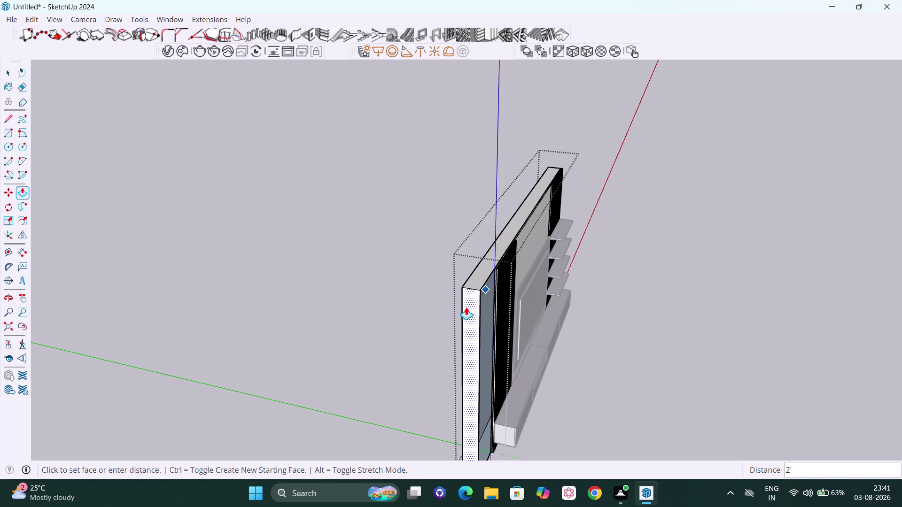
key(space)
scroll(down, 3)
middle_drag(487, 327, 444, 308)
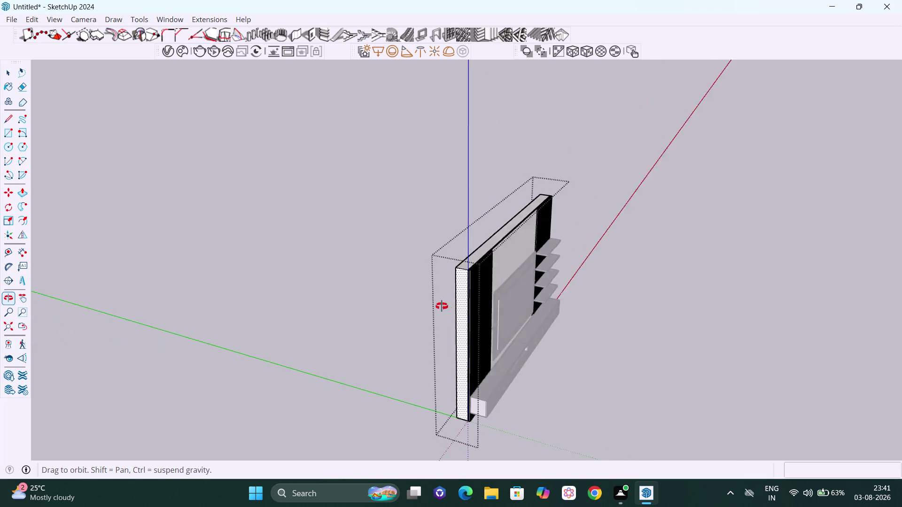
middle_drag(444, 308, 351, 265)
Return to Select and orbit around the wall unit's left end.
key(space)
click(611, 223)
scroll(up, 3)
scroll(up, 3)
middle_drag(404, 251, 415, 263)
scroll(up, 3)
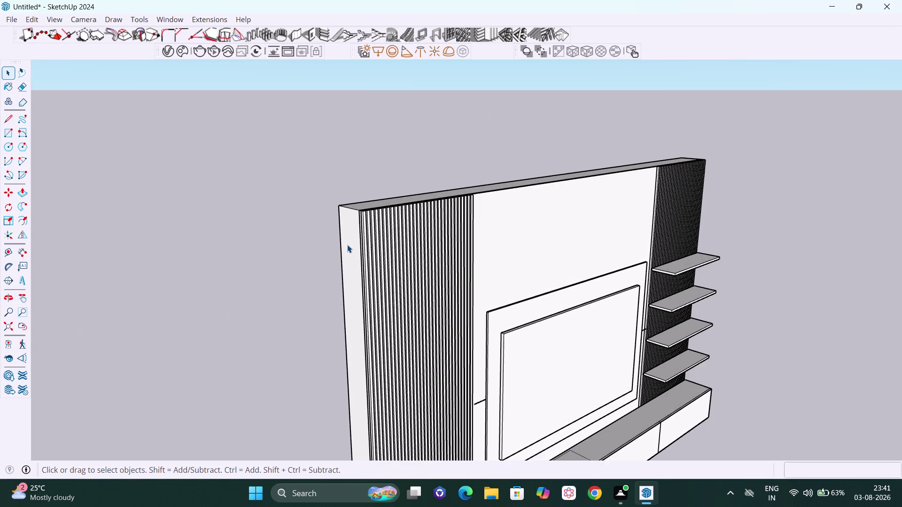
Enter the back panel group and start pulling its left plain strip.
double_click(347, 245)
click(347, 245)
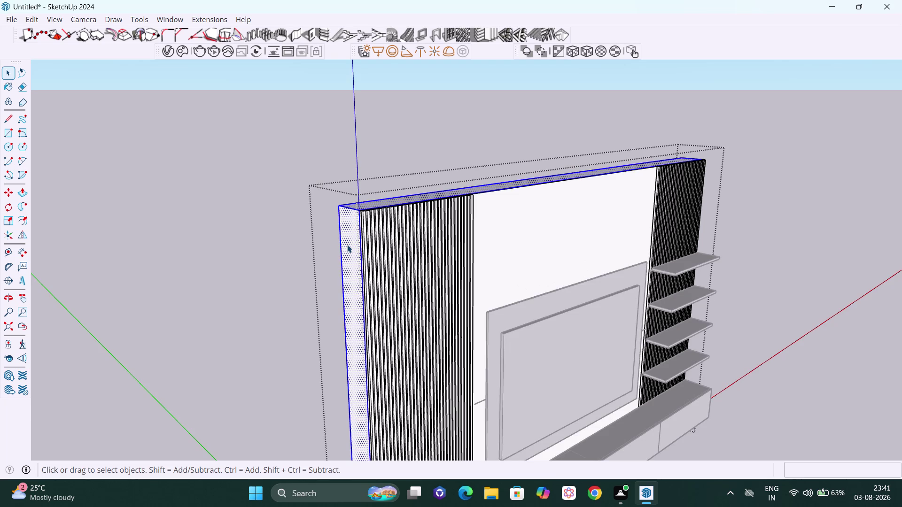
key(p)
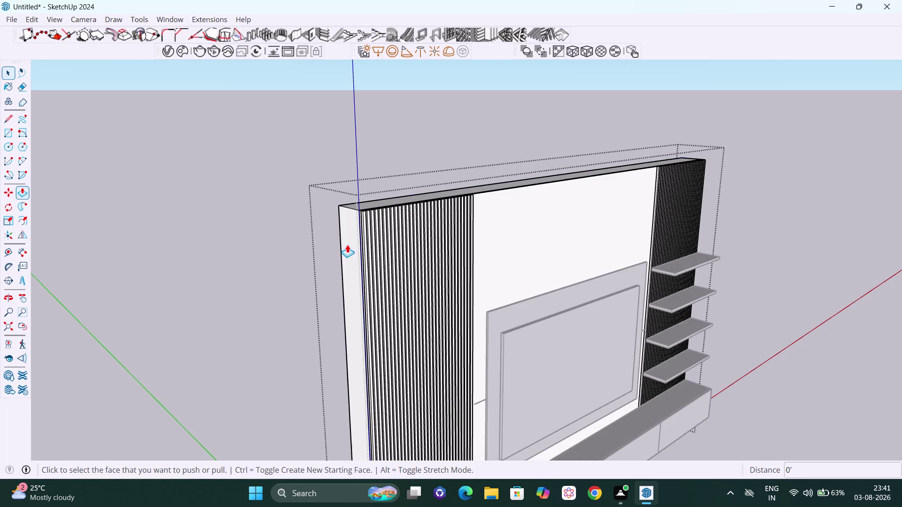
click(350, 255)
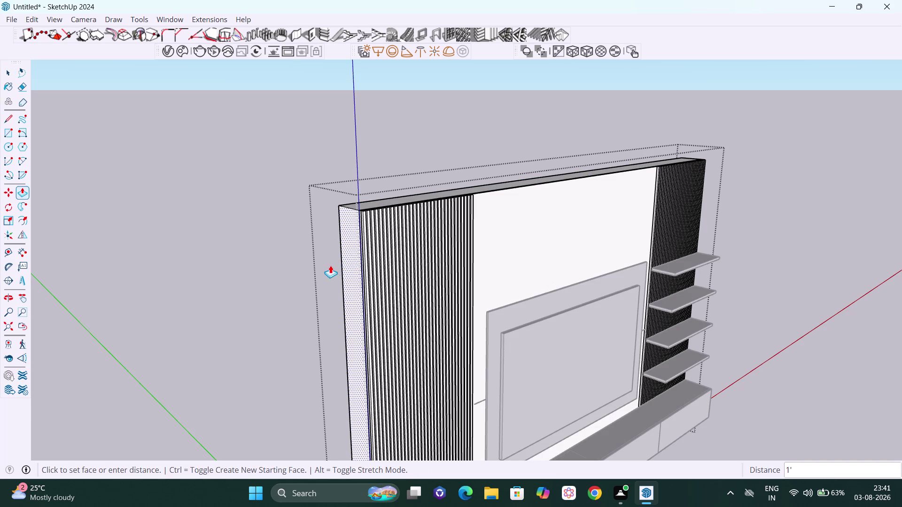
Orbit around the unit to check the projecting strip from side and front.
scroll(down, 3)
middle_drag(322, 267, 327, 263)
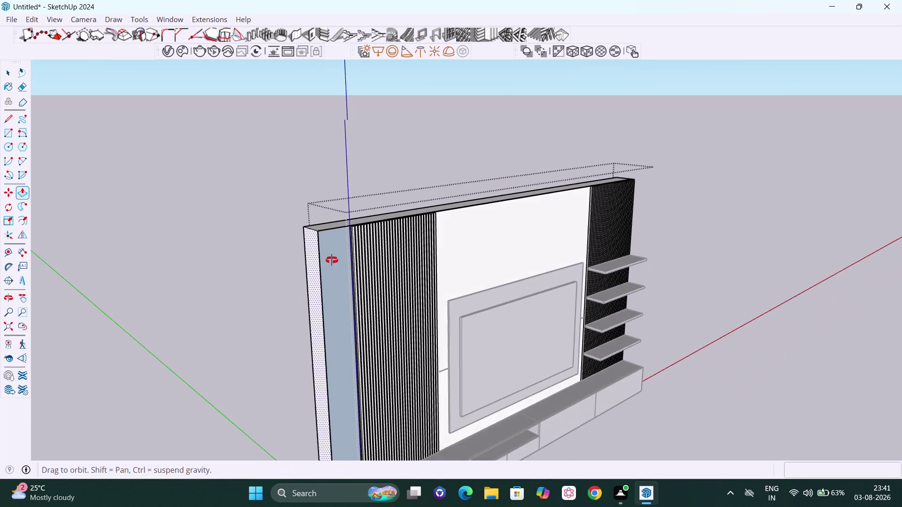
middle_drag(327, 262, 394, 257)
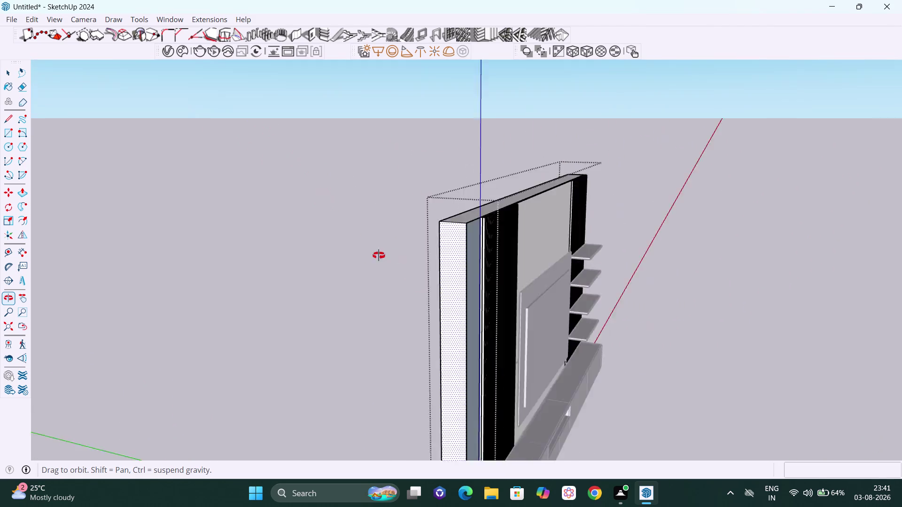
middle_drag(394, 257, 185, 239)
scroll(down, 3)
middle_drag(257, 256, 273, 252)
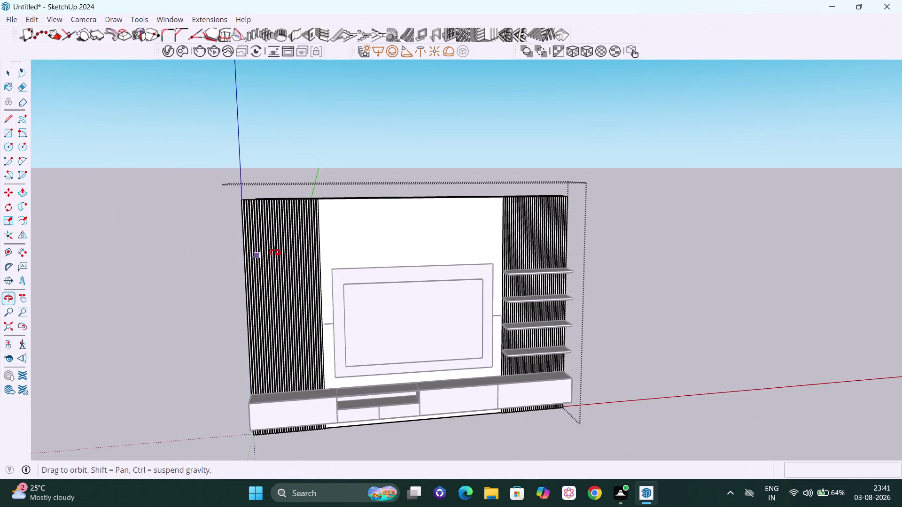
middle_drag(273, 253, 287, 248)
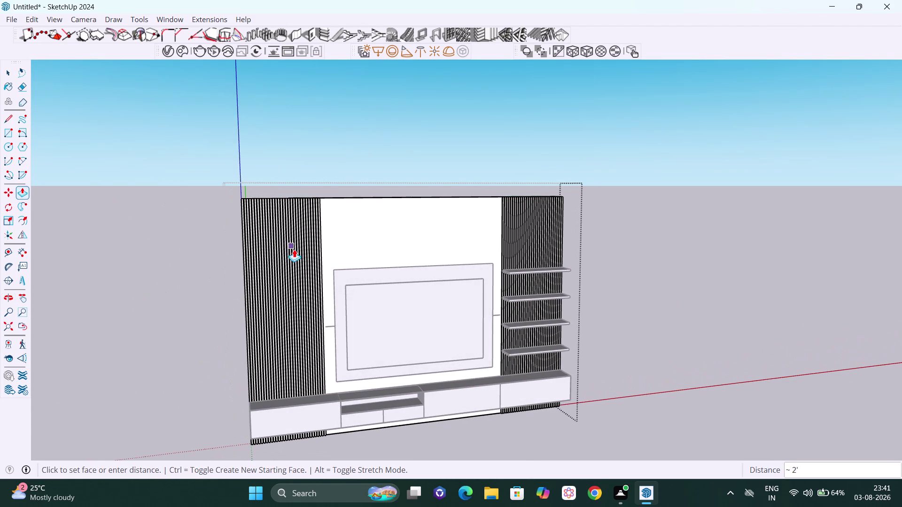
scroll(down, 3)
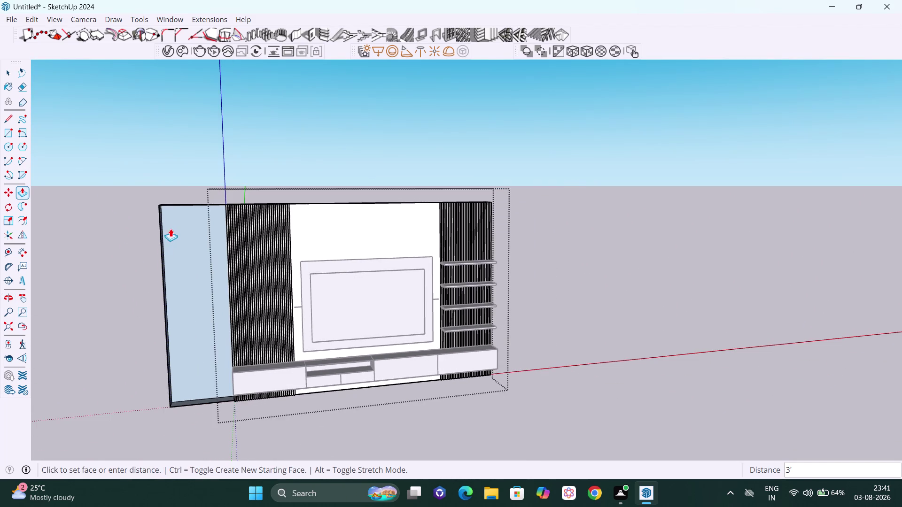
middle_drag(171, 228, 500, 164)
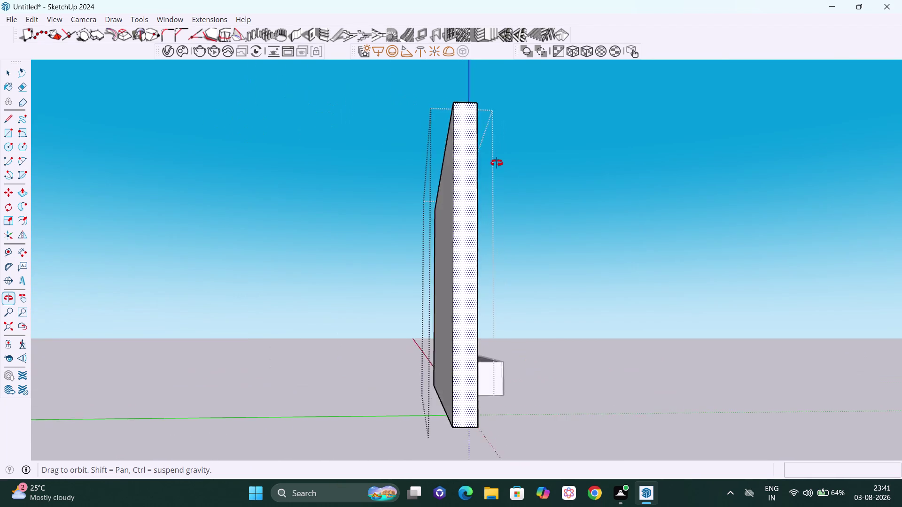
middle_drag(500, 164, 369, 143)
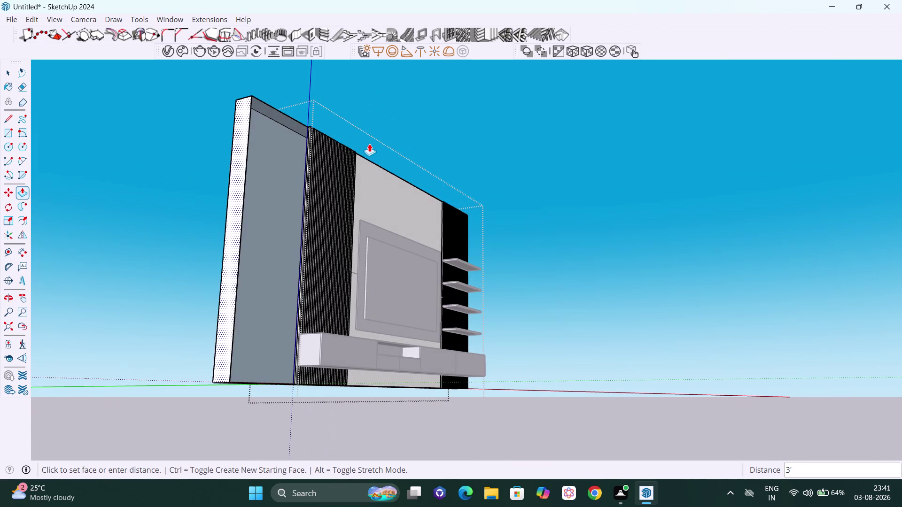
scroll(down, 3)
middle_drag(369, 145, 289, 279)
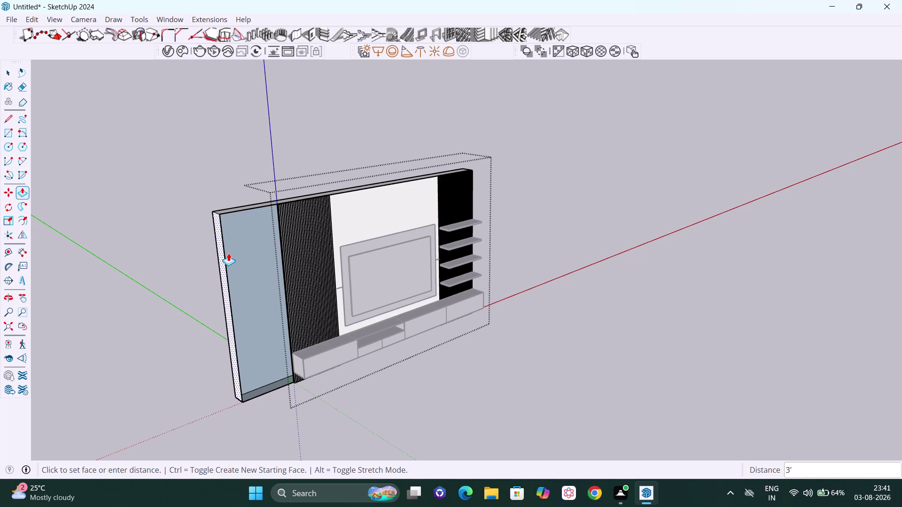
Pull the left strip out 1', correcting the mistyped distance, and return to Select.
text(0.)
text(5)
key(apostrophe)
key(BackSpace)
key(BackSpace)
key(BackSpace)
key(BackSpace)
text(1')
key(Return)
key(space)
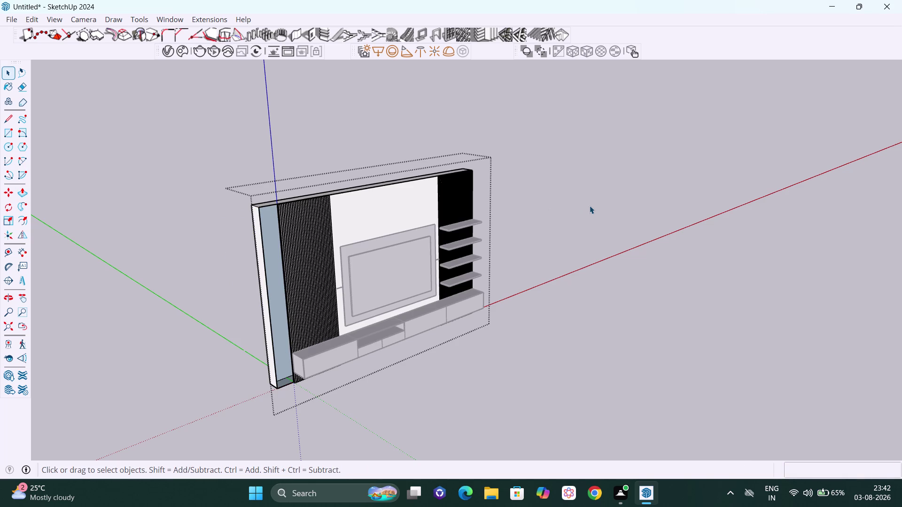
Orbit to the unit's left end and select the pillar's side face inside the group.
click(589, 195)
middle_click(442, 219)
scroll(down, 3)
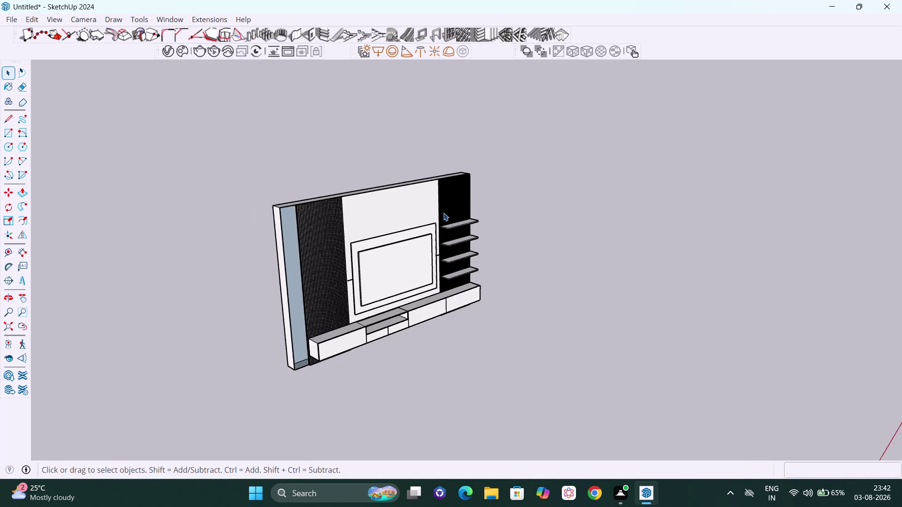
scroll(down, 3)
scroll(down, 3)
middle_drag(365, 273, 373, 314)
scroll(up, 3)
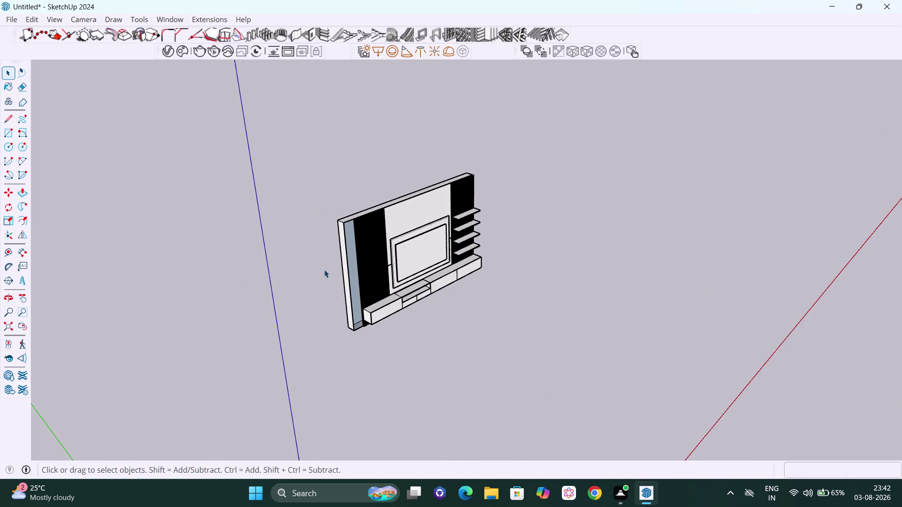
middle_drag(341, 290, 404, 316)
scroll(up, 3)
middle_drag(362, 317, 381, 317)
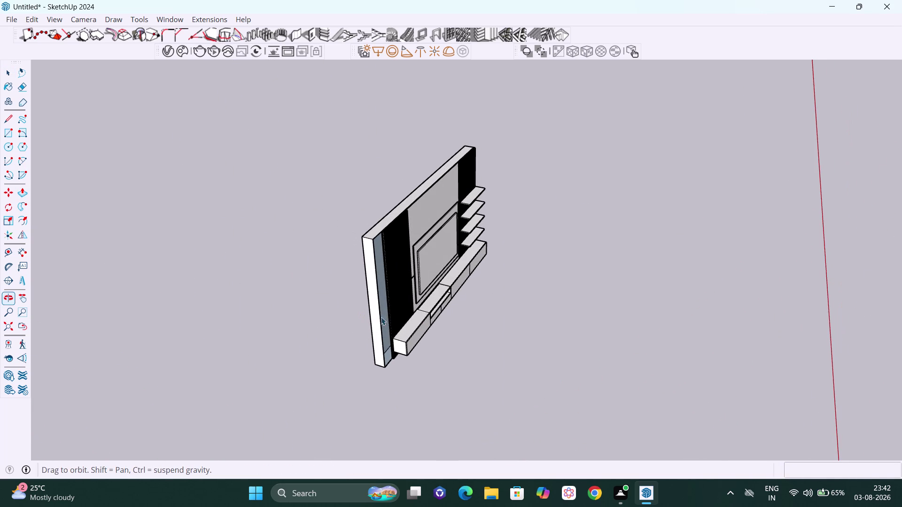
click(372, 295)
double_click(372, 295)
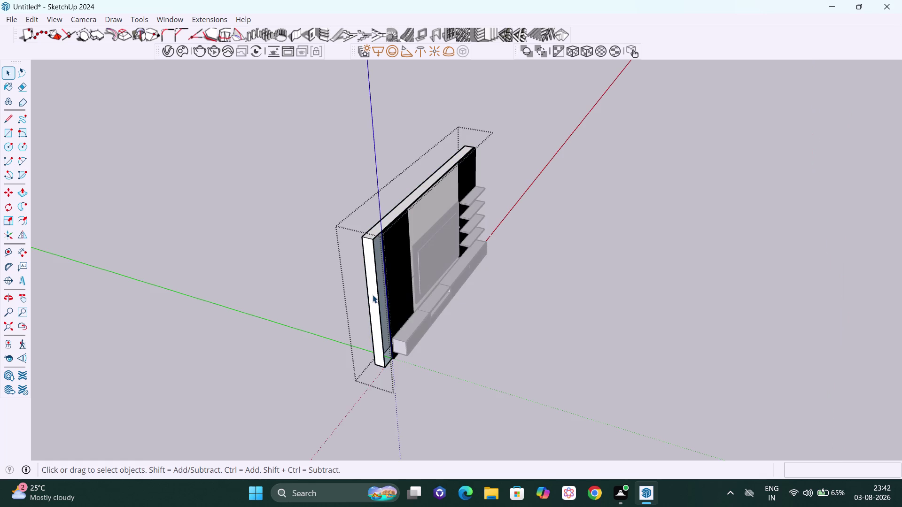
click(372, 295)
double_click(373, 295)
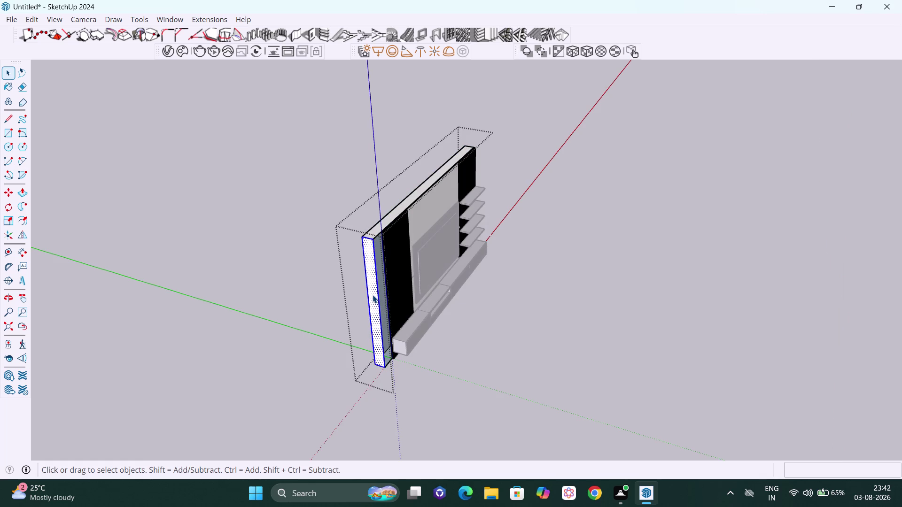
click(372, 295)
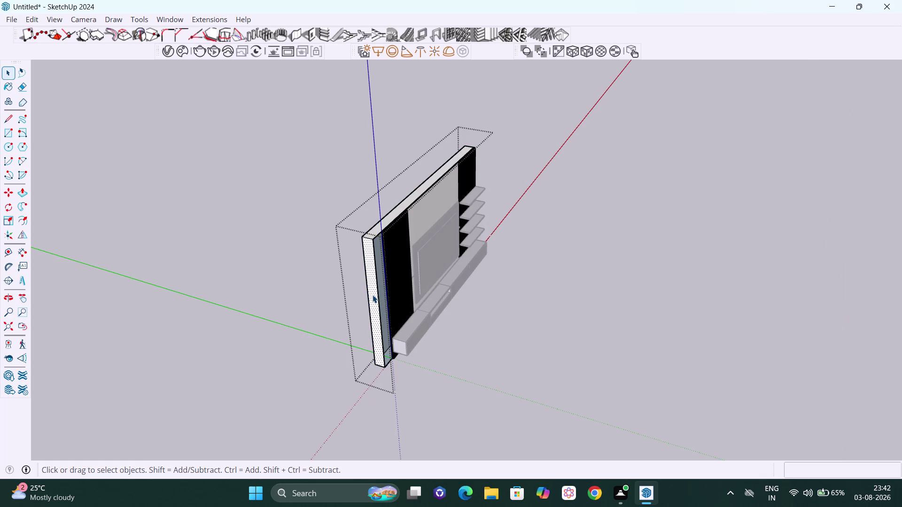
Push/Pull the pillar's side face outward by 9".
key(p)
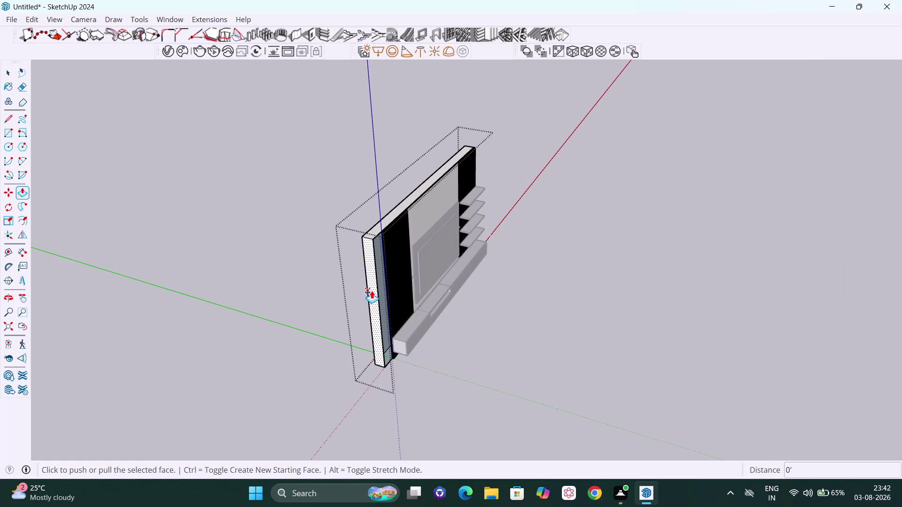
scroll(up, 3)
click(370, 275)
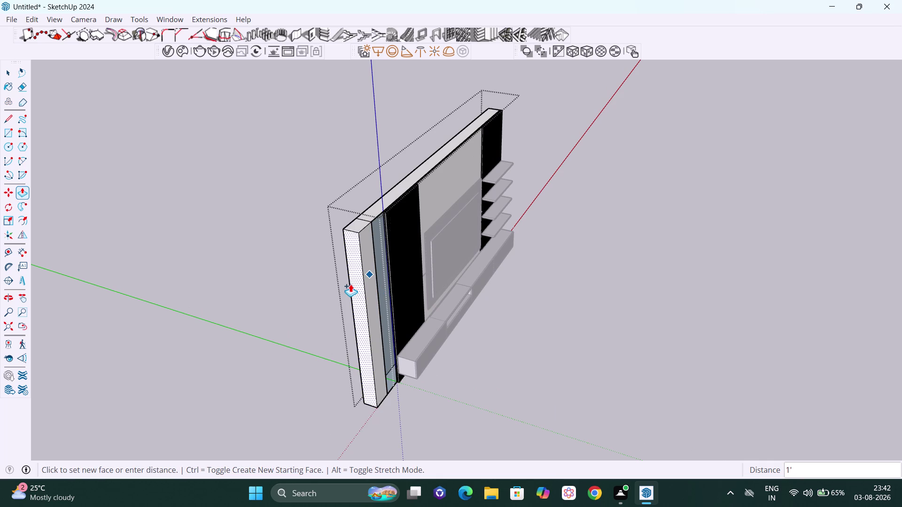
key(9)
key(shift+quotedbl)
key(Return)
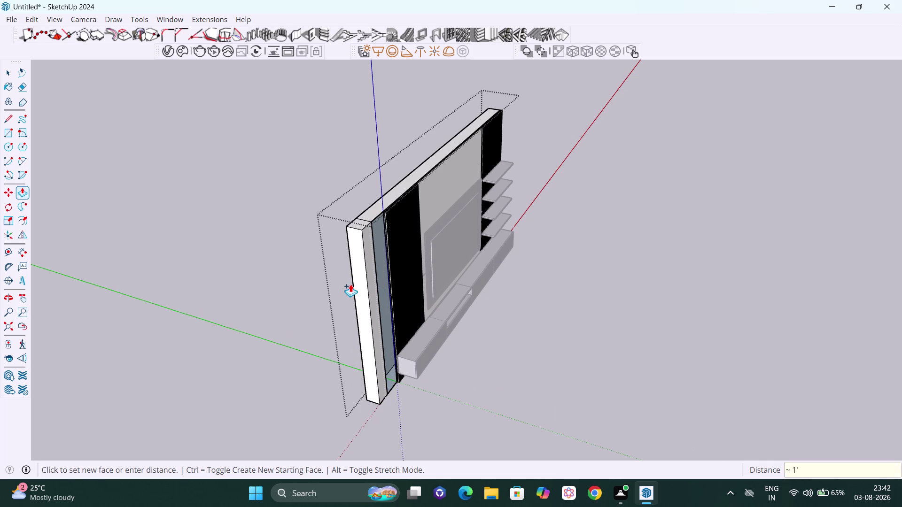
Orbit back to an angled front view to inspect the widened left pillar.
scroll(down, 3)
scroll(down, 3)
middle_drag(382, 317, 293, 252)
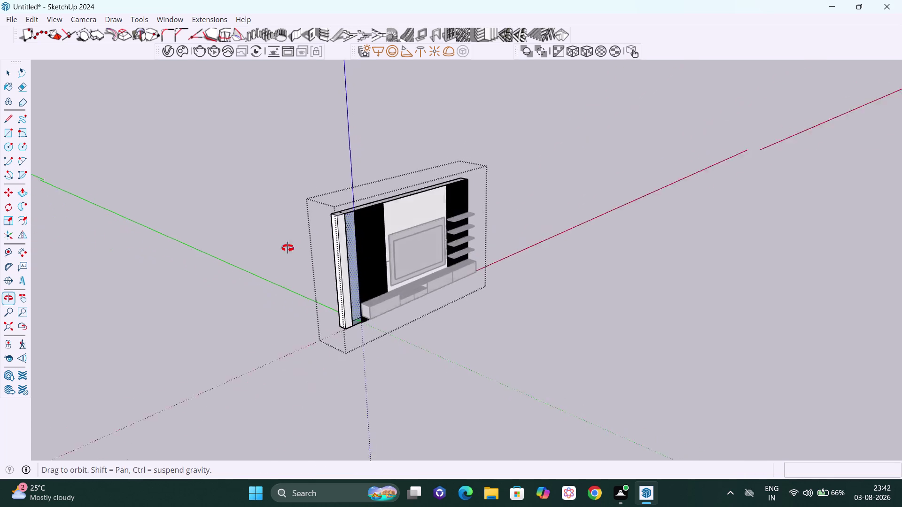
middle_drag(293, 252, 567, 322)
key(space)
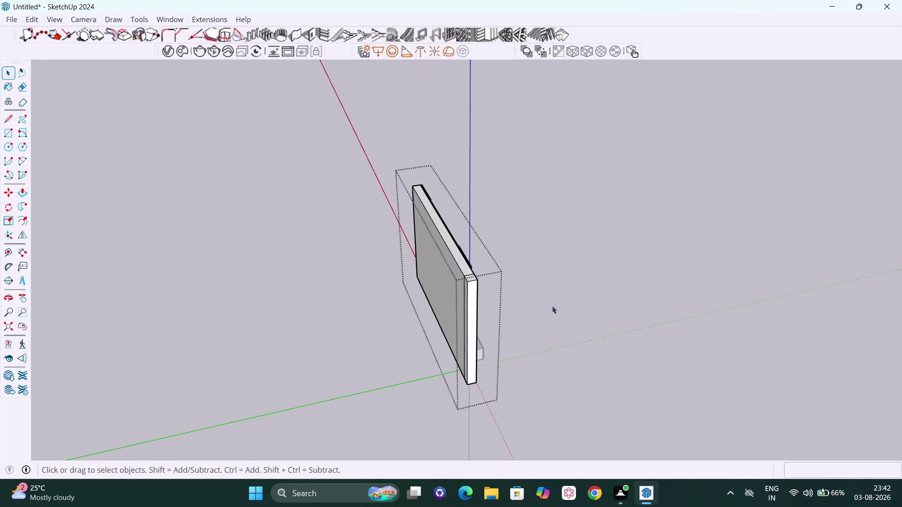
scroll(up, 3)
middle_drag(495, 309, 333, 275)
scroll(up, 3)
middle_drag(400, 302, 353, 285)
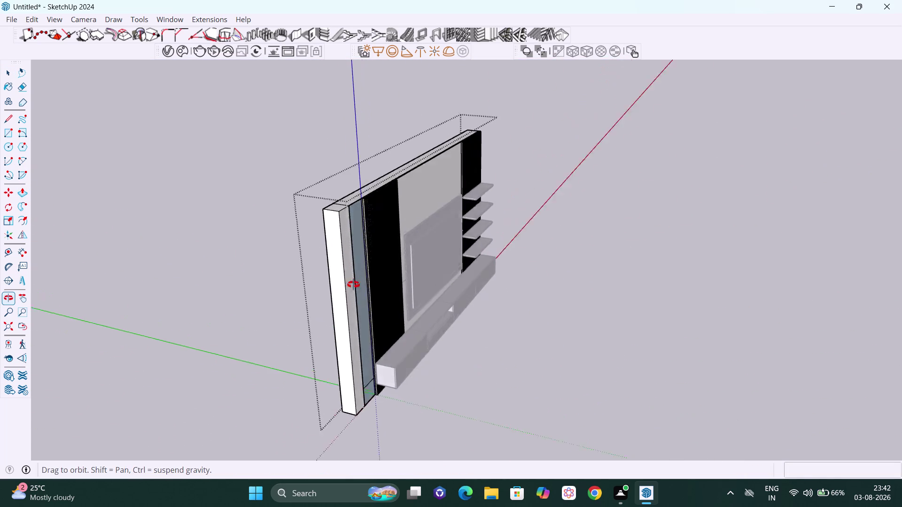
middle_drag(354, 286, 379, 246)
scroll(up, 3)
middle_drag(351, 222, 259, 285)
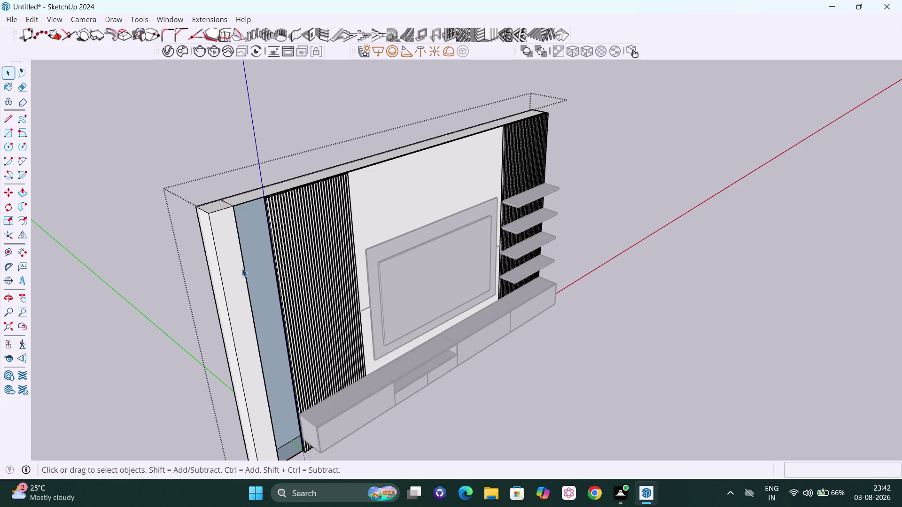
Start a rectangle at the left pillar's top corner and pan down toward its base.
key(r)
scroll(up, 3)
click(232, 205)
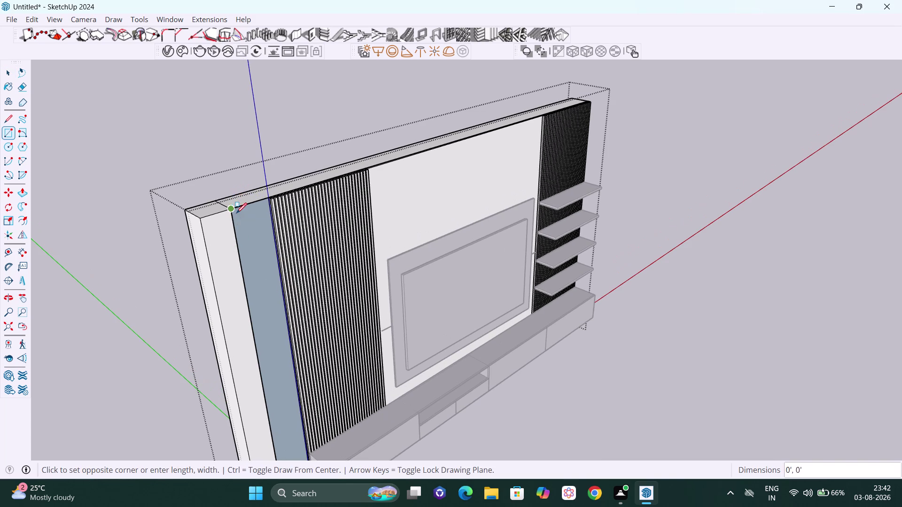
scroll(down, 3)
middle_drag(274, 433, 333, 420)
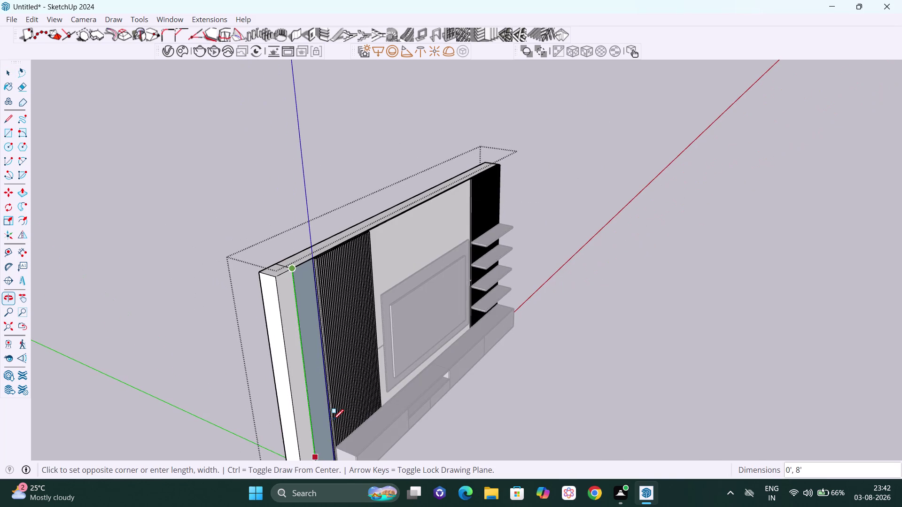
key(h)
drag(345, 399, 385, 256)
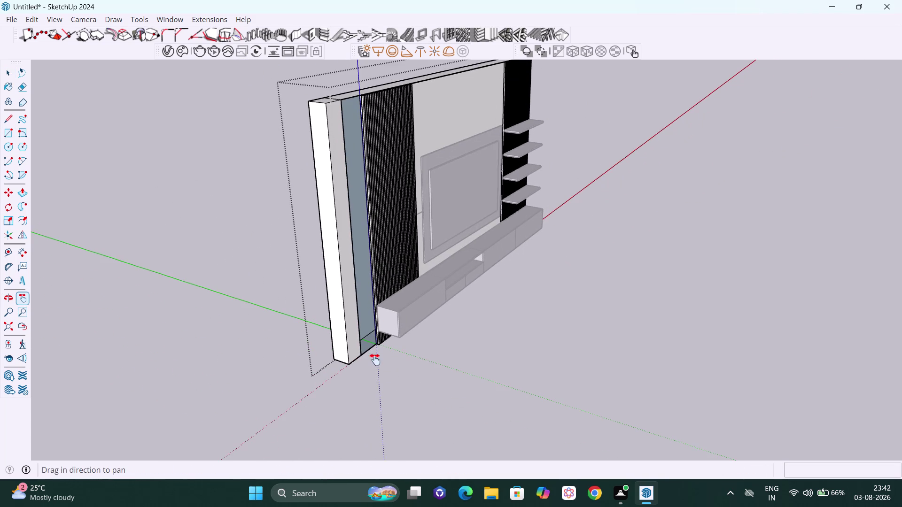
middle_drag(375, 360, 395, 333)
scroll(up, 3)
scroll(up, 3)
middle_drag(384, 347, 399, 340)
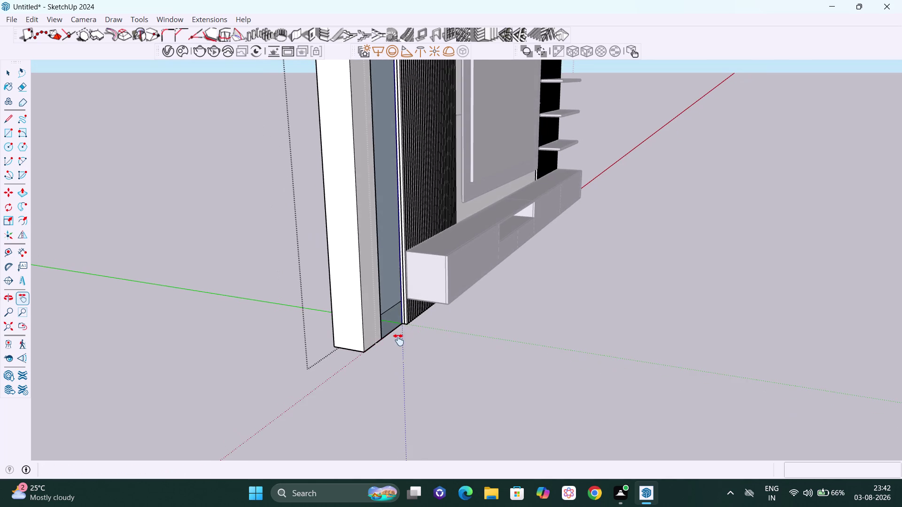
scroll(up, 3)
key(Escape)
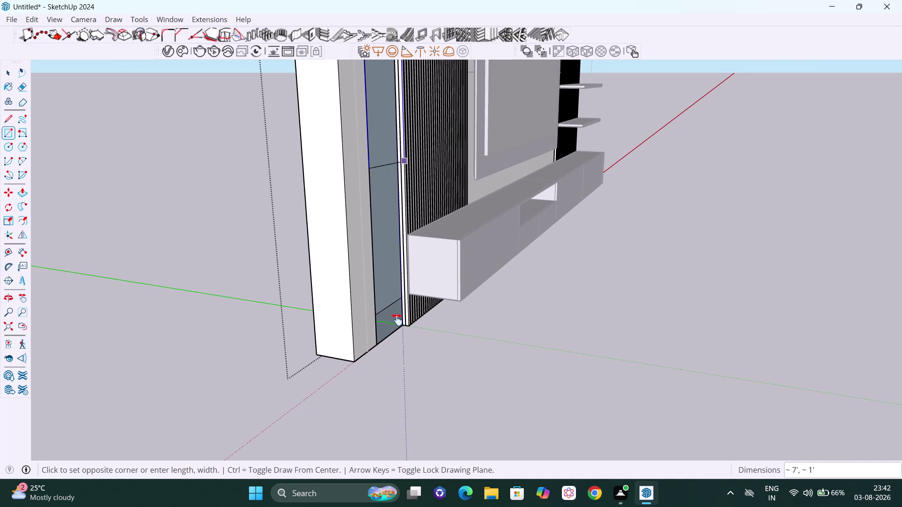
click(401, 329)
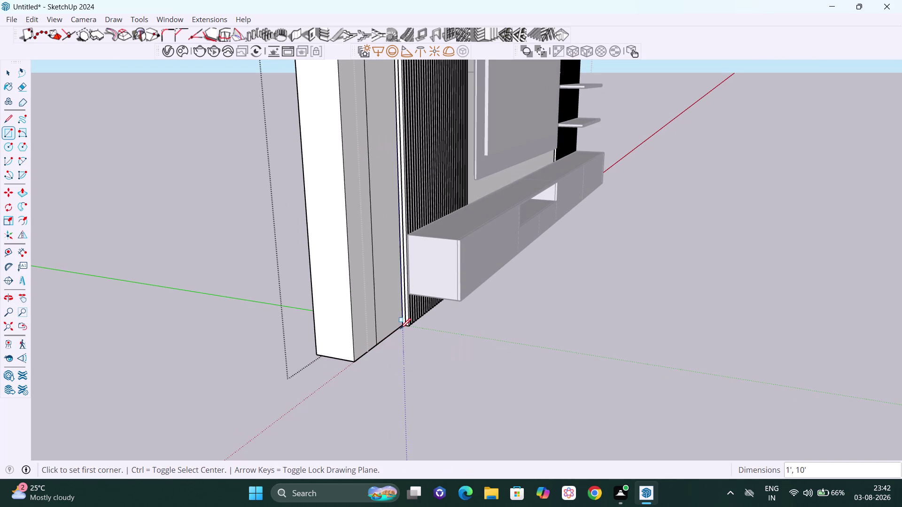
scroll(down, 3)
middle_drag(410, 318, 311, 223)
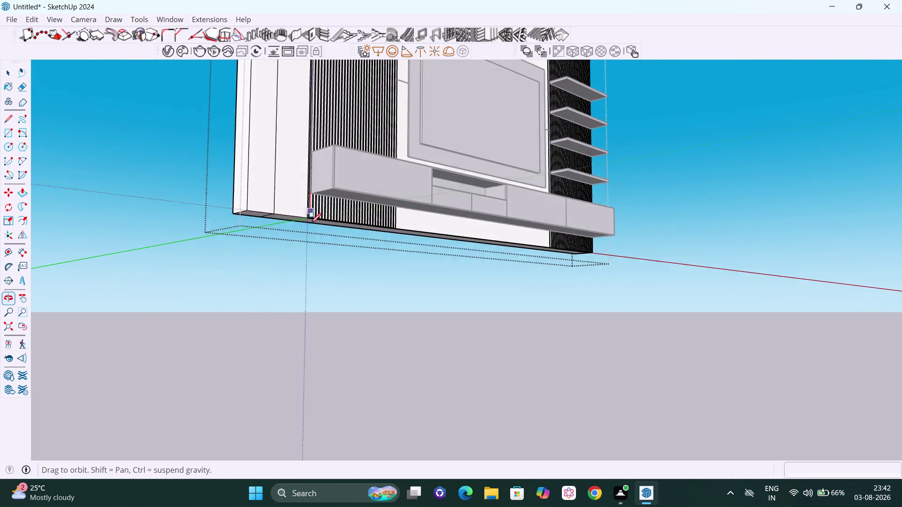
scroll(down, 3)
middle_drag(323, 220, 382, 132)
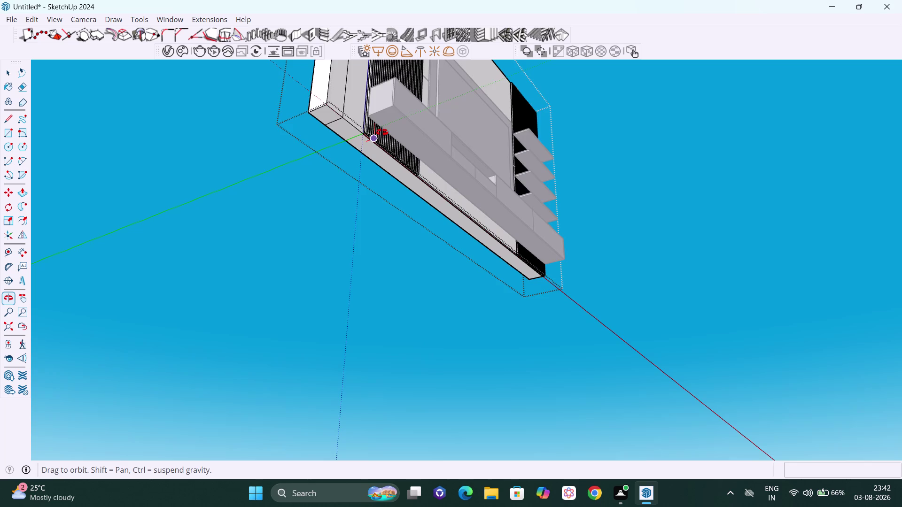
middle_drag(382, 132, 278, 312)
key(space)
click(445, 345)
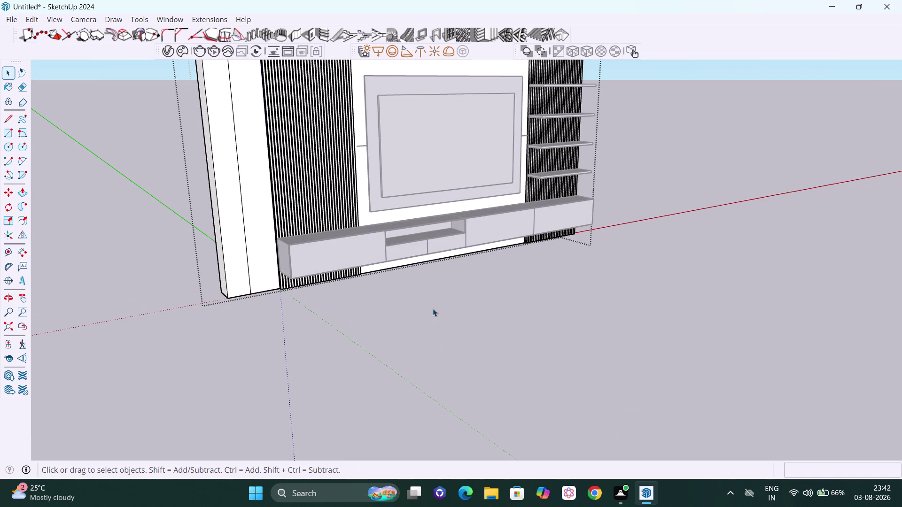
scroll(down, 3)
key(h)
drag(384, 182, 442, 320)
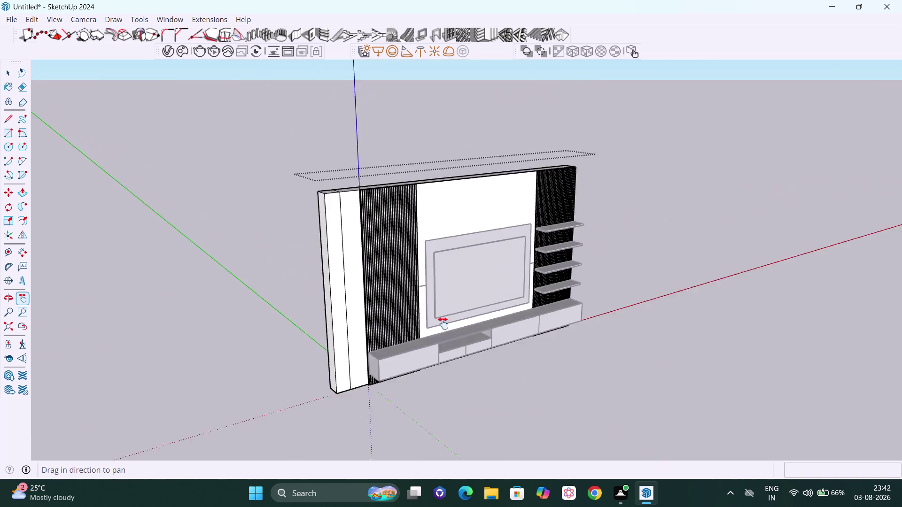
drag(442, 320, 443, 324)
drag(372, 235, 371, 276)
scroll(up, 3)
scroll(up, 3)
middle_drag(361, 259, 398, 303)
scroll(up, 3)
scroll(down, 3)
scroll(down, 3)
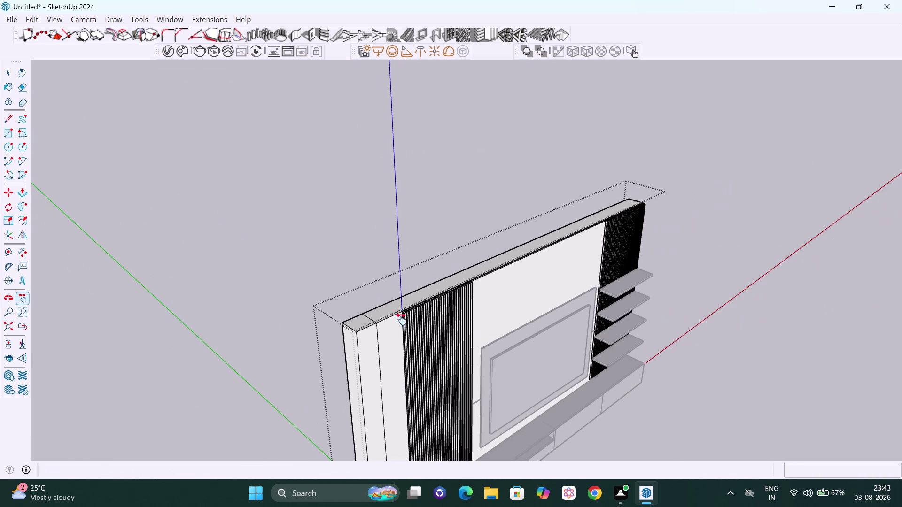
middle_drag(407, 324, 446, 340)
scroll(up, 3)
scroll(up, 3)
scroll(up, 3)
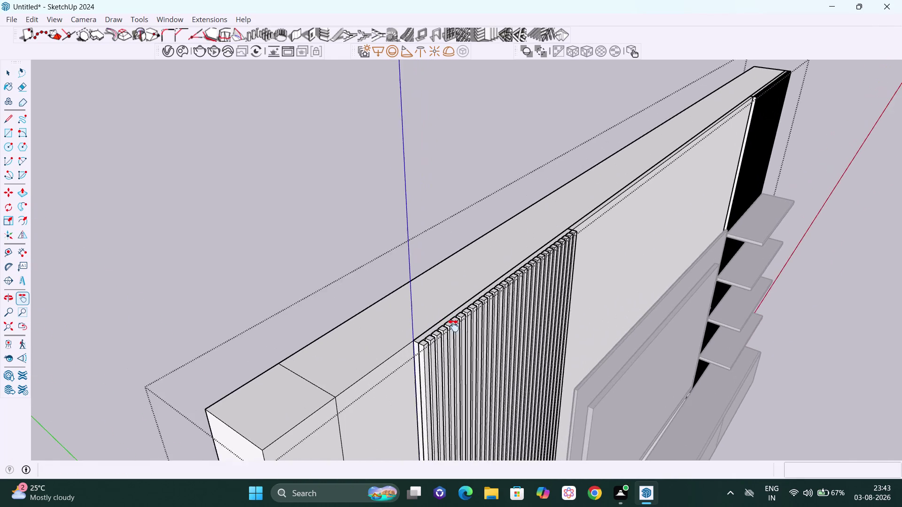
scroll(up, 3)
scroll(down, 3)
middle_drag(451, 341, 603, 306)
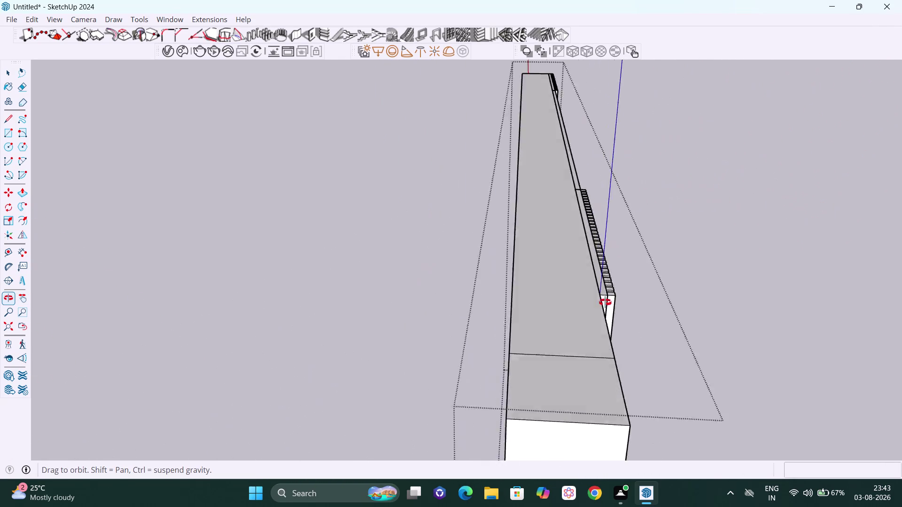
middle_drag(602, 305, 507, 267)
scroll(down, 3)
scroll(down, 3)
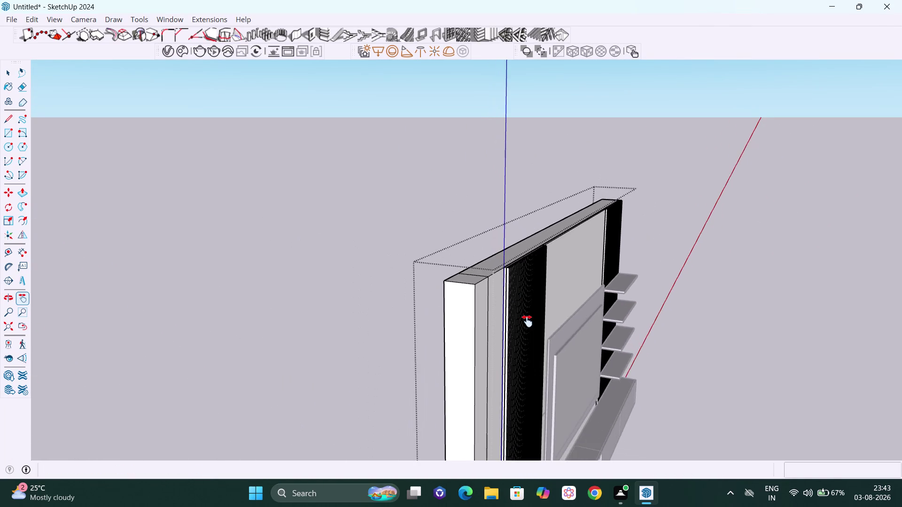
drag(527, 321, 516, 244)
scroll(down, 3)
middle_drag(528, 338, 494, 323)
scroll(up, 3)
key(space)
scroll(down, 3)
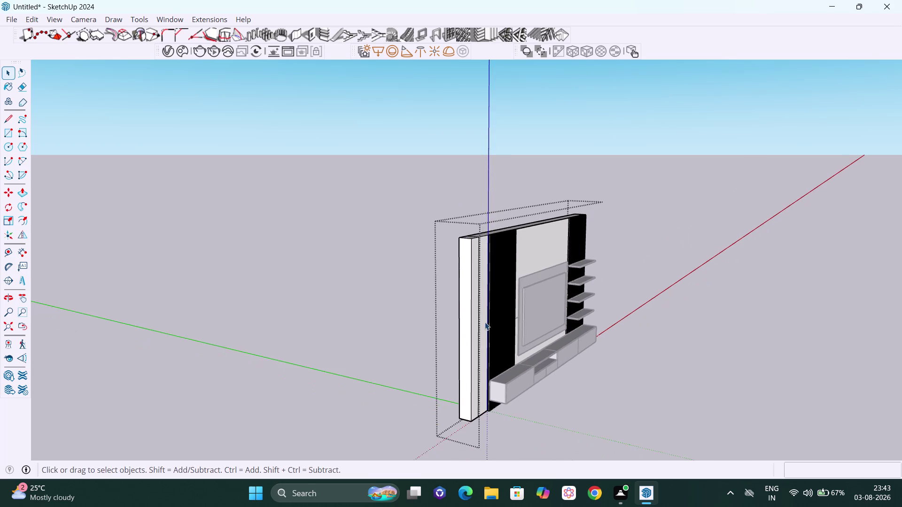
scroll(down, 3)
middle_drag(484, 345, 617, 375)
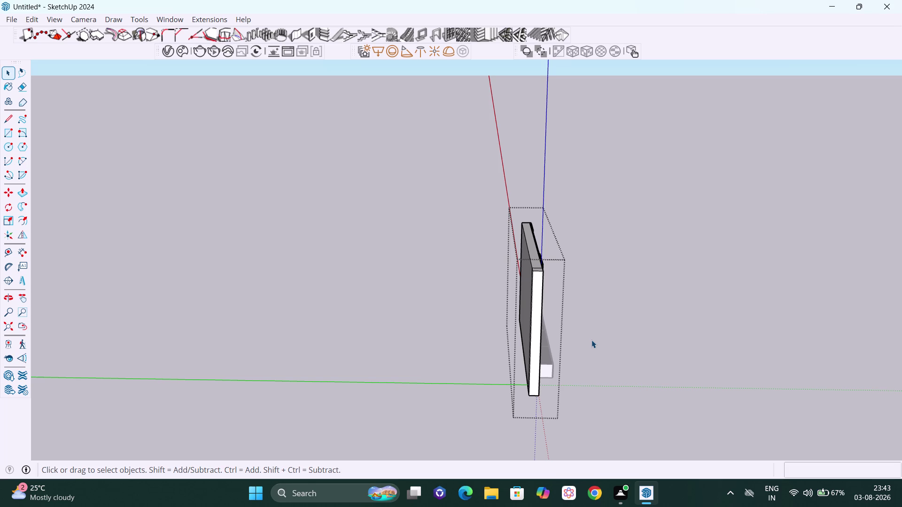
Draw a vertical 12' by 10' rectangle from the wall's top corner.
key(r)
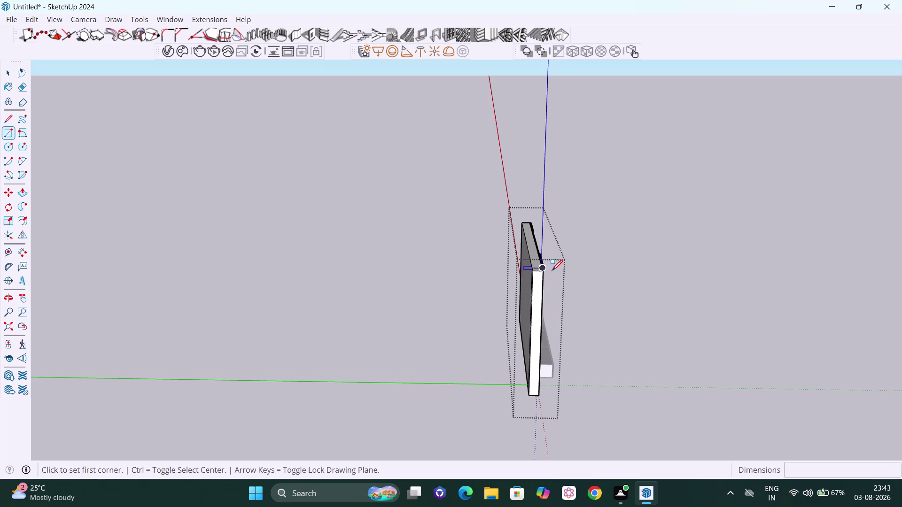
click(545, 270)
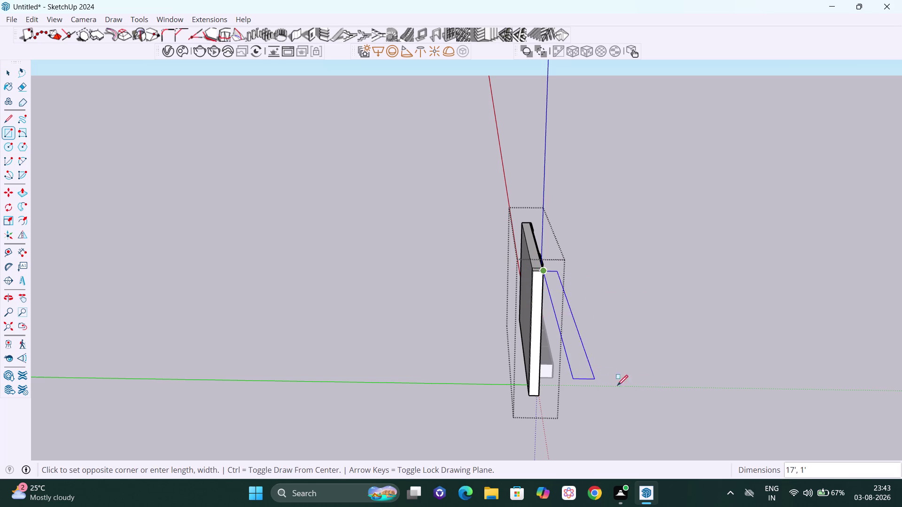
key(Left)
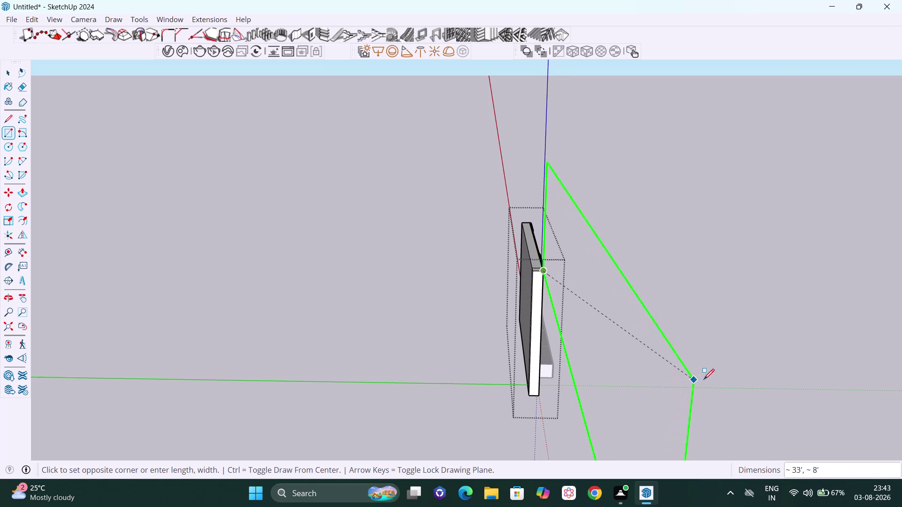
key(Right)
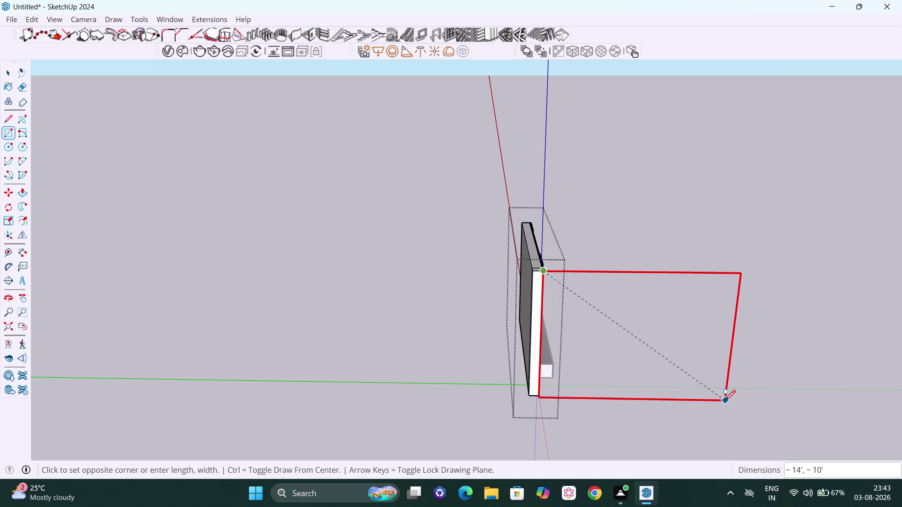
text(12)
text(',10)
key(apostrophe)
key(Return)
key(space)
scroll(down, 3)
middle_drag(866, 347, 412, 326)
scroll(down, 3)
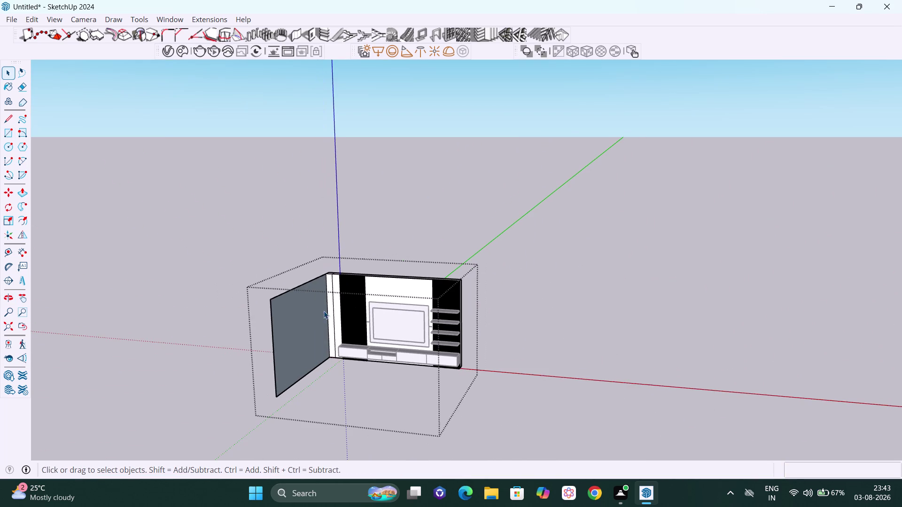
Make the new side-wall face and its edges into a group.
middle_drag(337, 319, 380, 331)
middle_drag(296, 330, 330, 343)
double_click(305, 344)
right_click(305, 343)
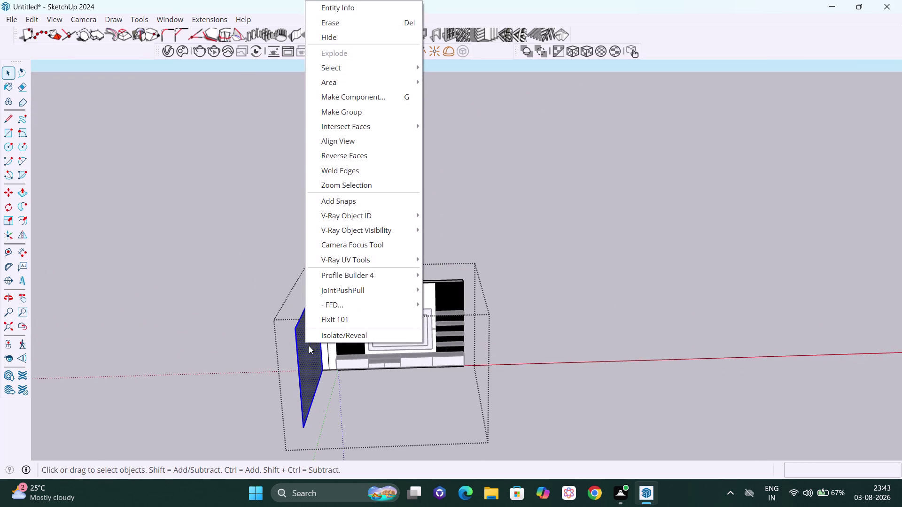
click(382, 116)
click(545, 256)
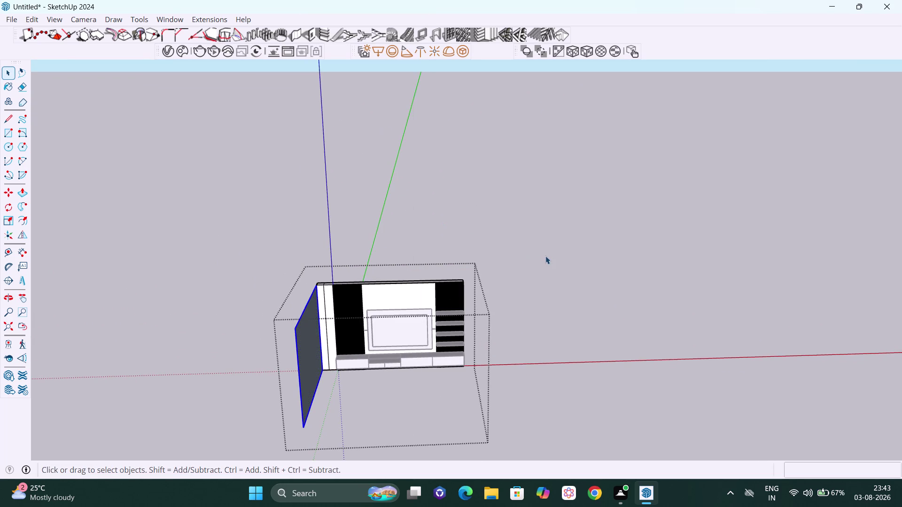
Enter the model group, then the side panel group, for editing.
middle_drag(256, 357, 276, 356)
scroll(up, 3)
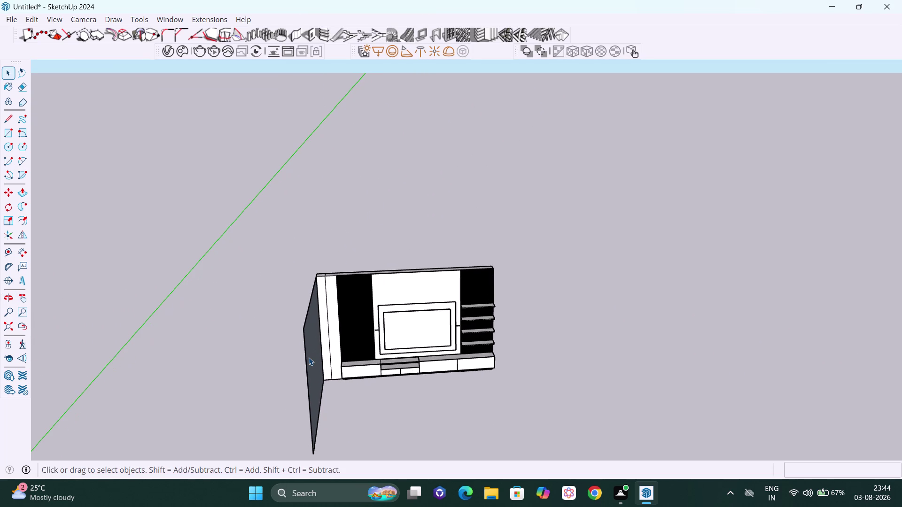
click(308, 359)
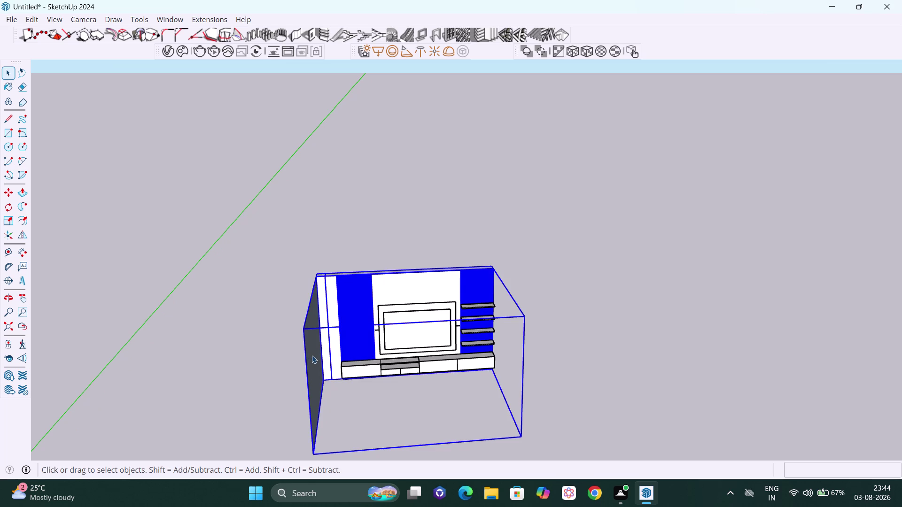
middle_drag(312, 355, 277, 349)
click(229, 329)
click(286, 338)
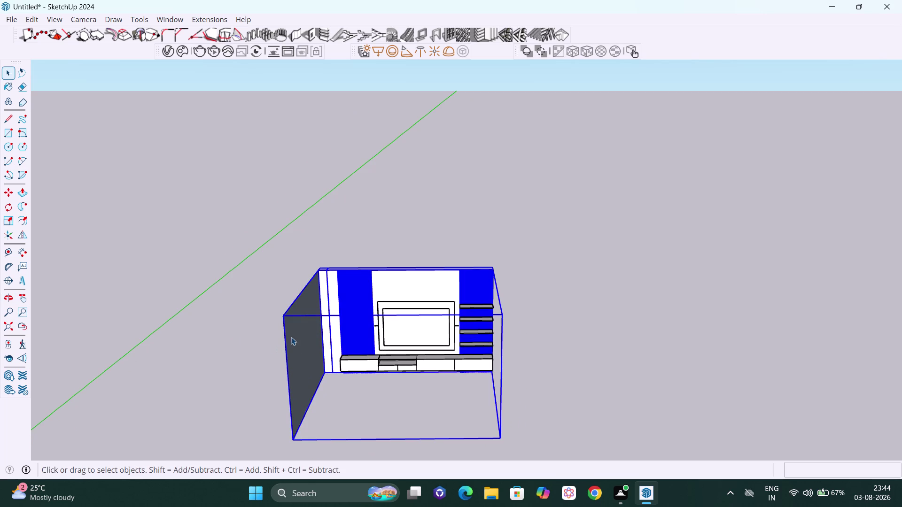
double_click(294, 336)
click(293, 337)
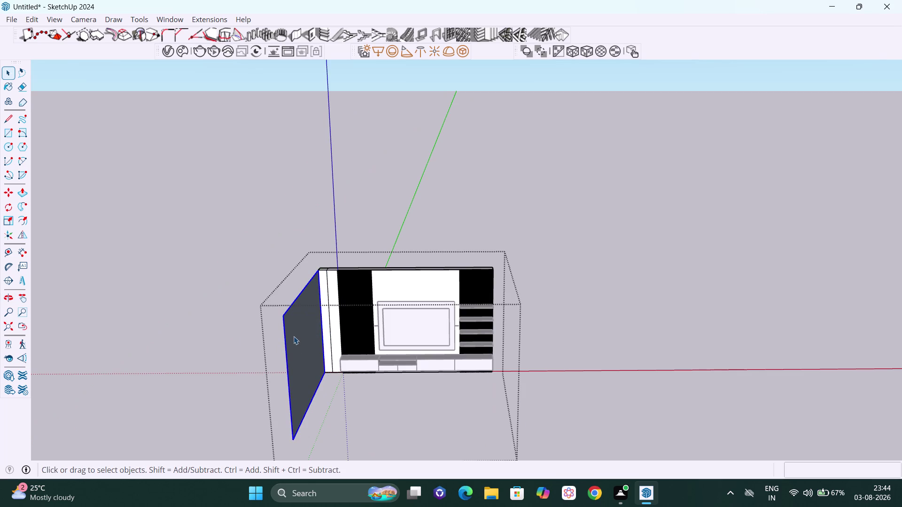
double_click(294, 336)
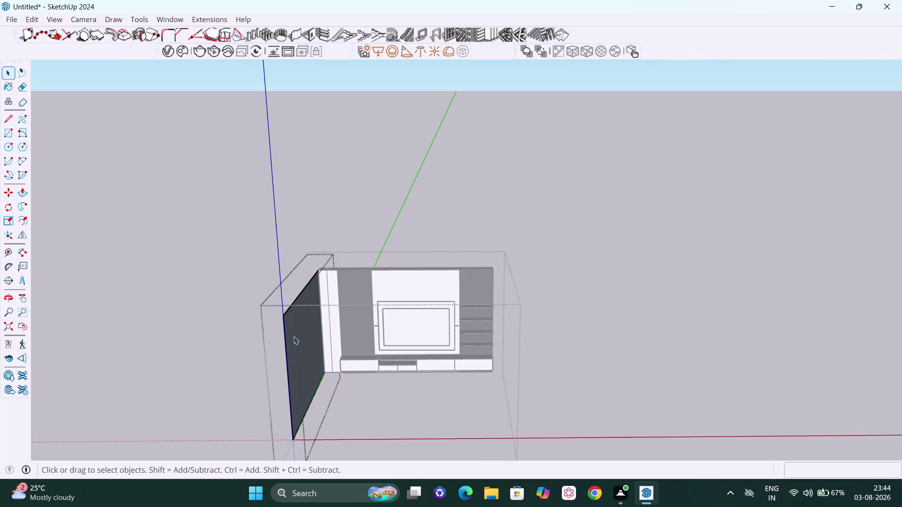
Push/Pull the side panel face out 9" to give it thickness.
key(p)
scroll(up, 3)
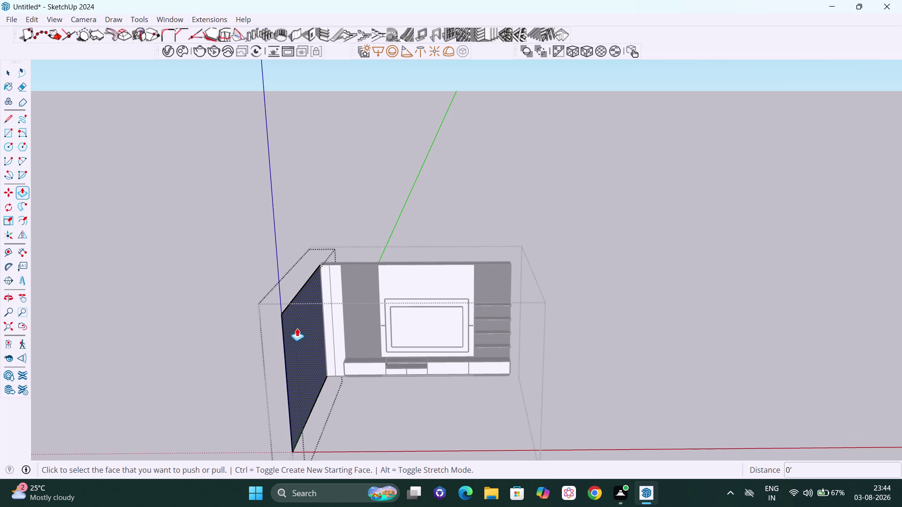
click(297, 329)
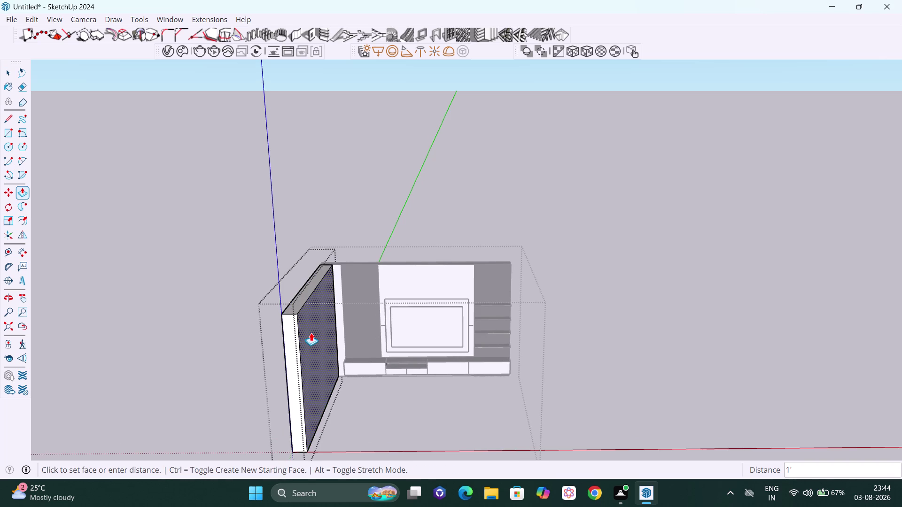
text(9)
text(")
key(Return)
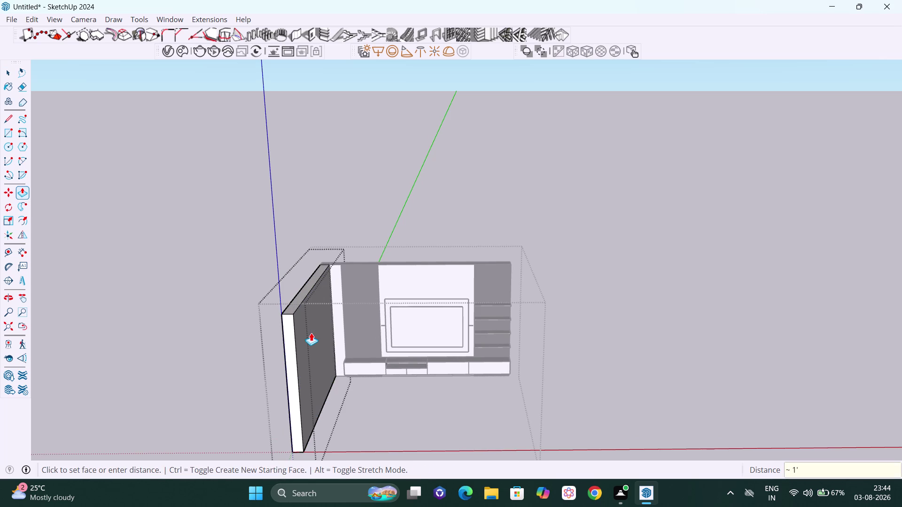
Exit the side panel group and the outer model group.
key(space)
click(617, 280)
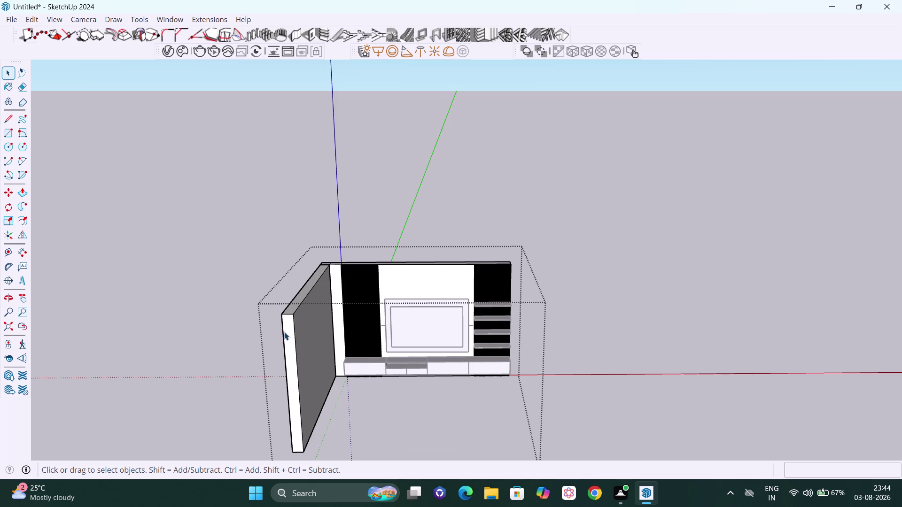
click(286, 336)
click(550, 303)
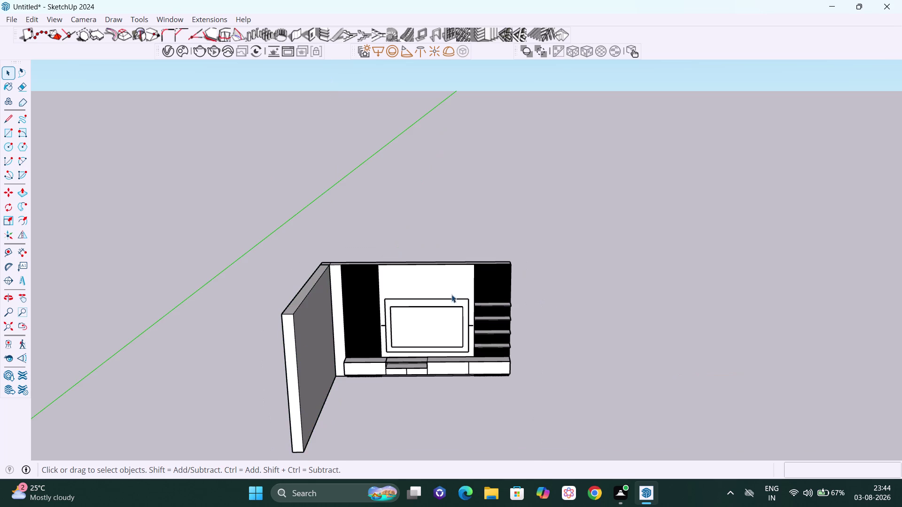
scroll(down, 3)
middle_drag(362, 269, 632, 318)
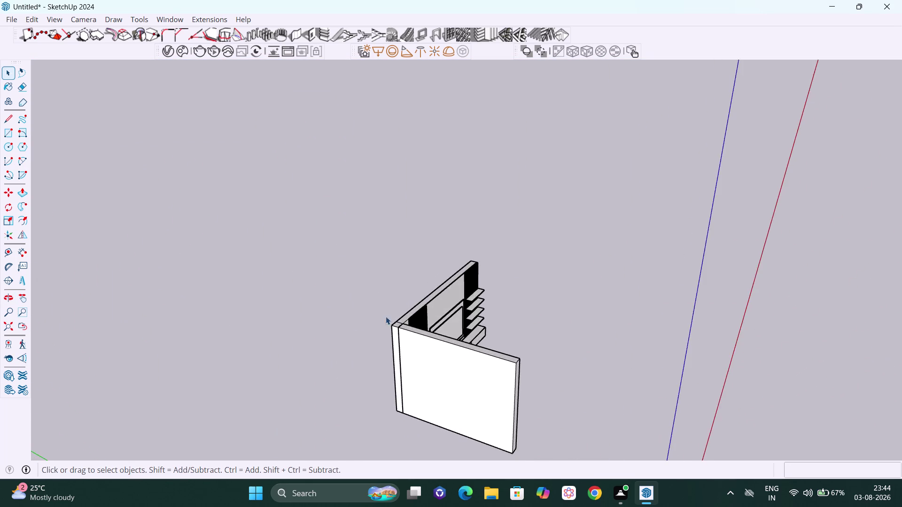
scroll(up, 3)
scroll(up, 3)
middle_drag(453, 343, 228, 384)
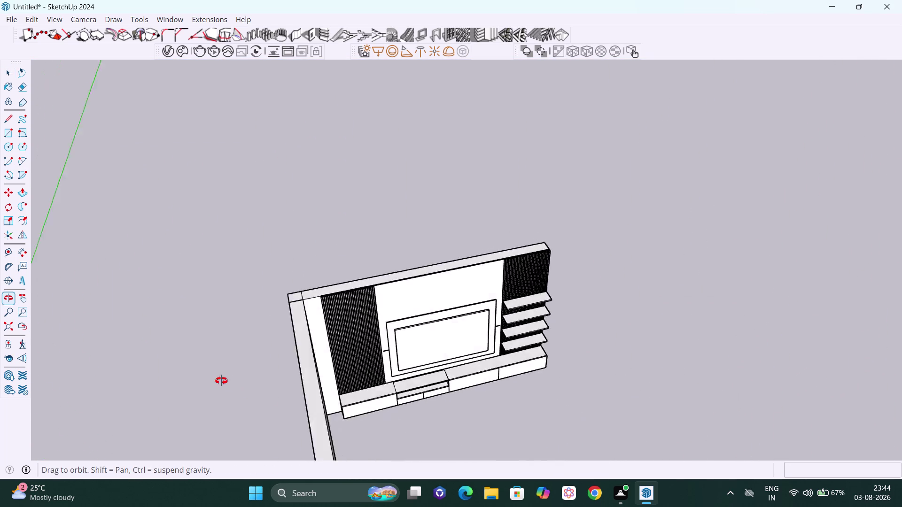
middle_drag(228, 384, 421, 384)
scroll(up, 3)
scroll(up, 3)
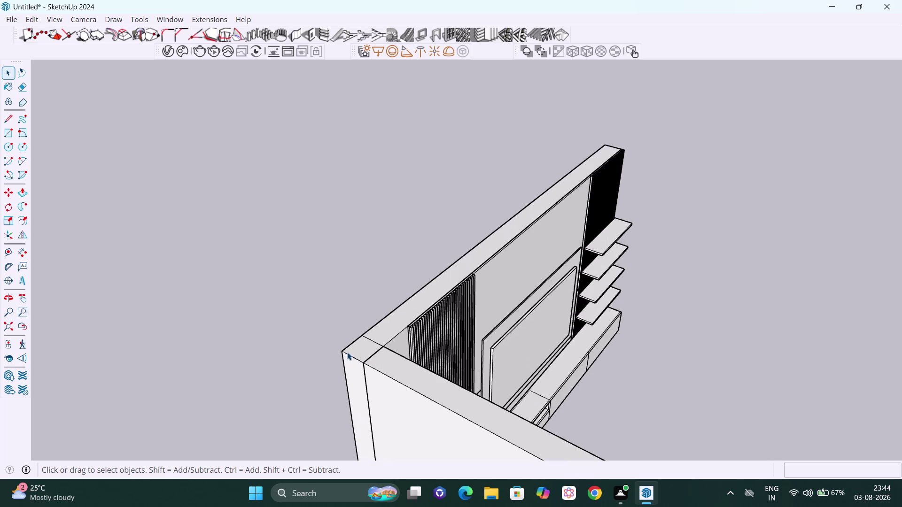
middle_drag(349, 355, 410, 376)
scroll(up, 3)
scroll(up, 3)
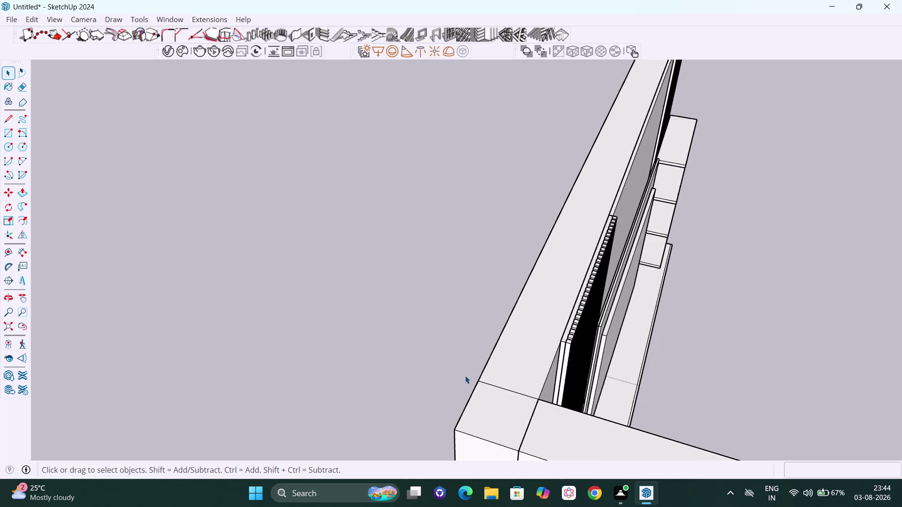
scroll(up, 3)
key(e)
drag(523, 394, 519, 403)
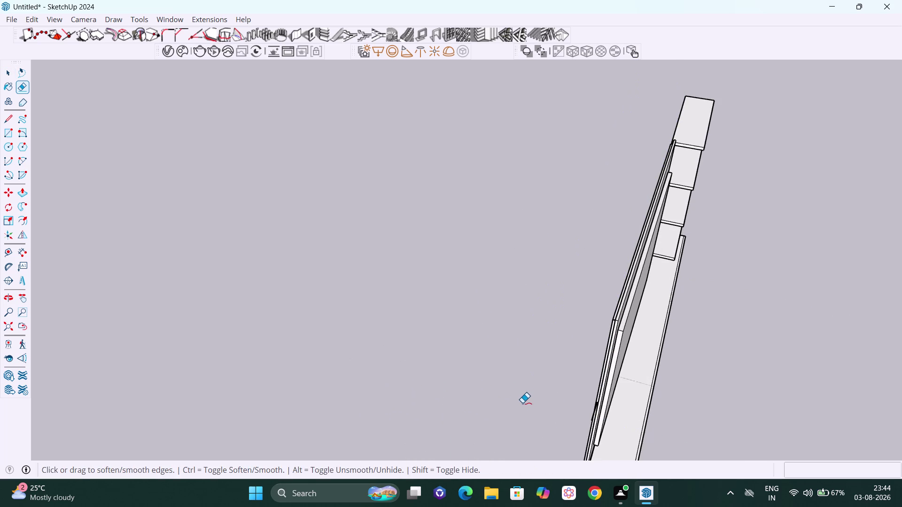
key(ctrl+z)
key(space)
triple_click(524, 406)
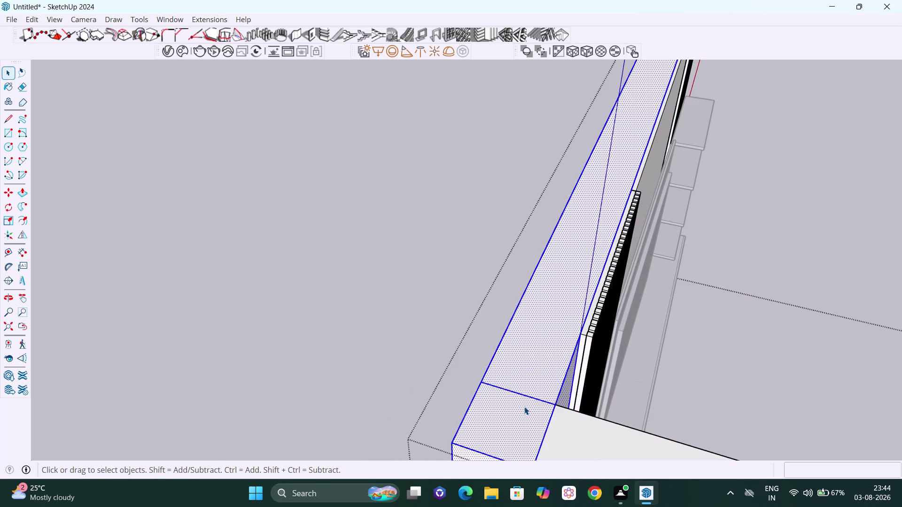
double_click(524, 407)
click(524, 407)
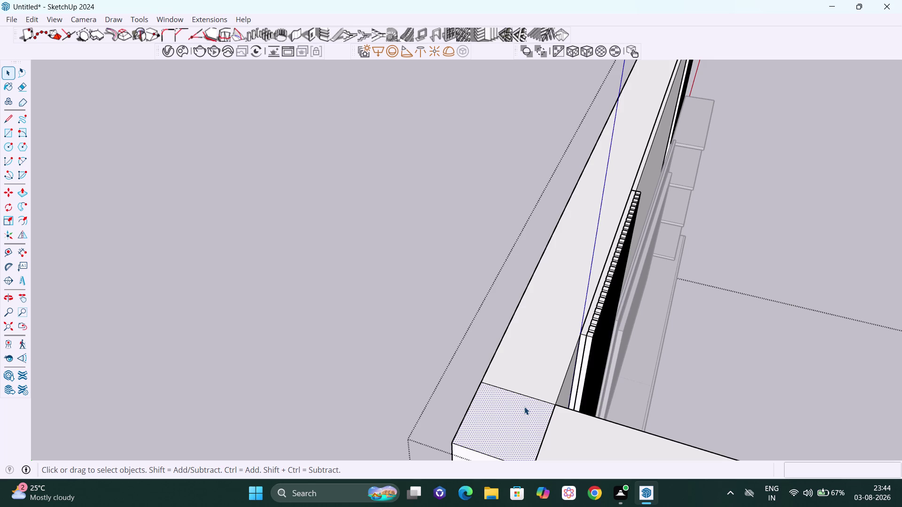
click(527, 396)
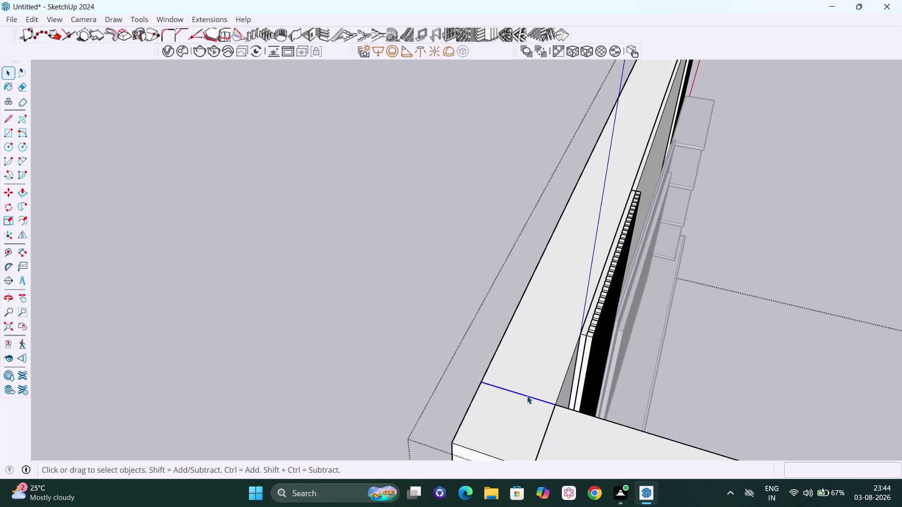
key(Delete)
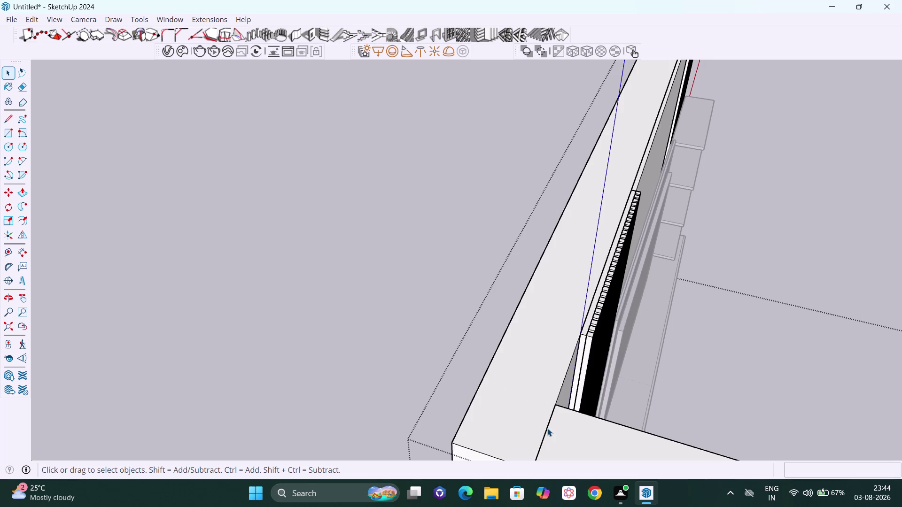
click(546, 428)
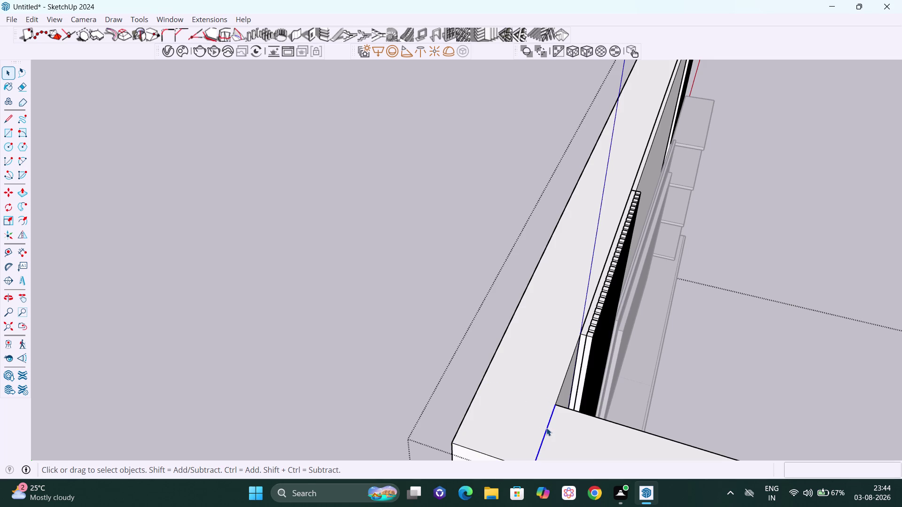
key(Delete)
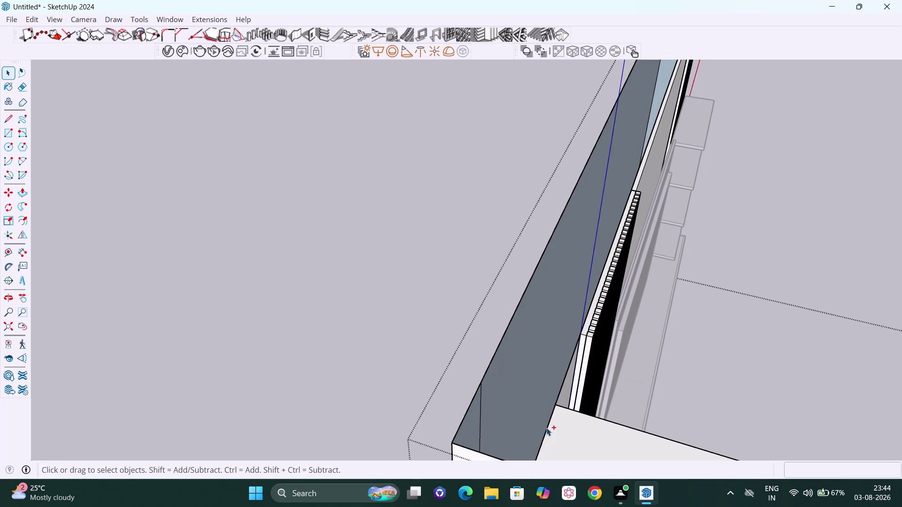
key(ctrl+z)
key(space)
key(space)
scroll(down, 3)
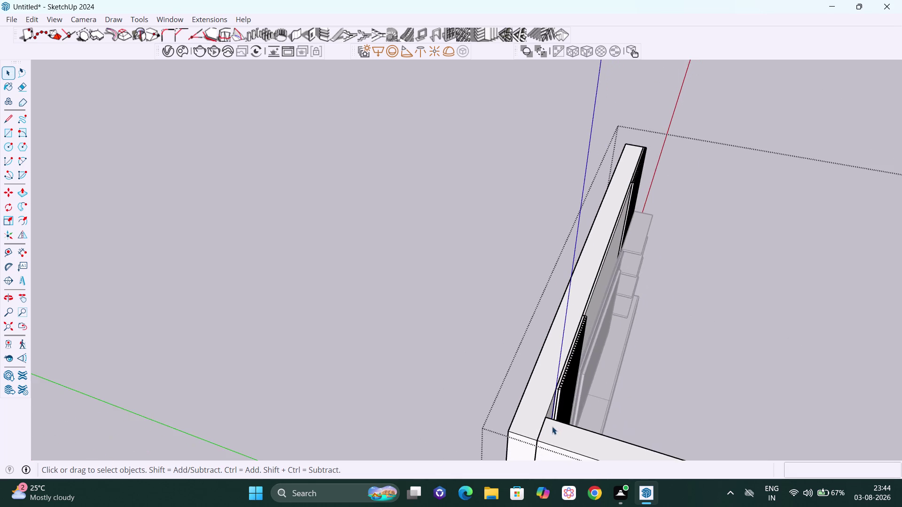
middle_drag(549, 438, 607, 372)
scroll(down, 3)
scroll(down, 3)
middle_drag(641, 373, 660, 369)
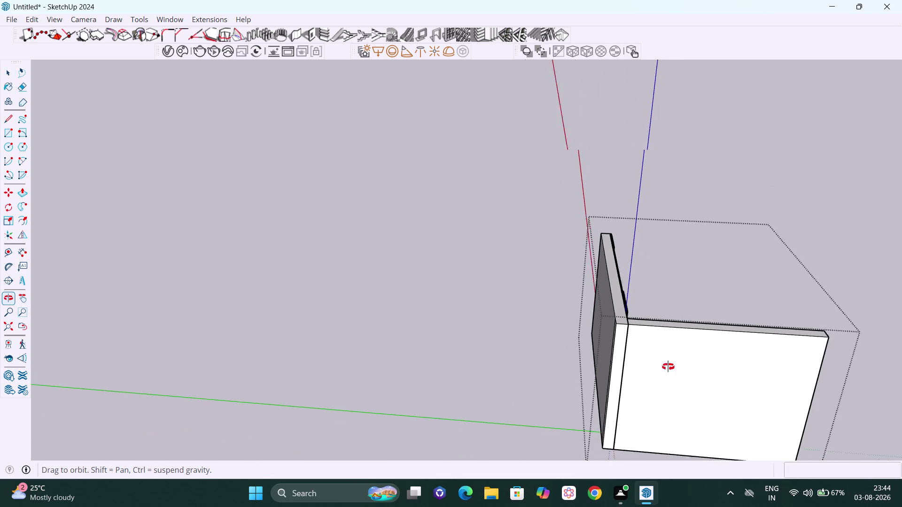
middle_drag(660, 368, 848, 346)
scroll(up, 3)
scroll(up, 3)
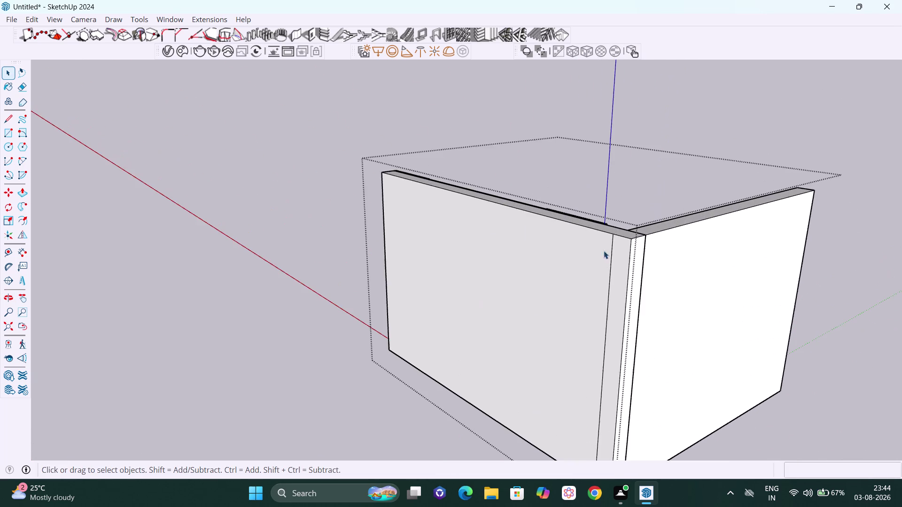
scroll(up, 3)
scroll(up, 3)
middle_drag(625, 256, 652, 262)
scroll(up, 3)
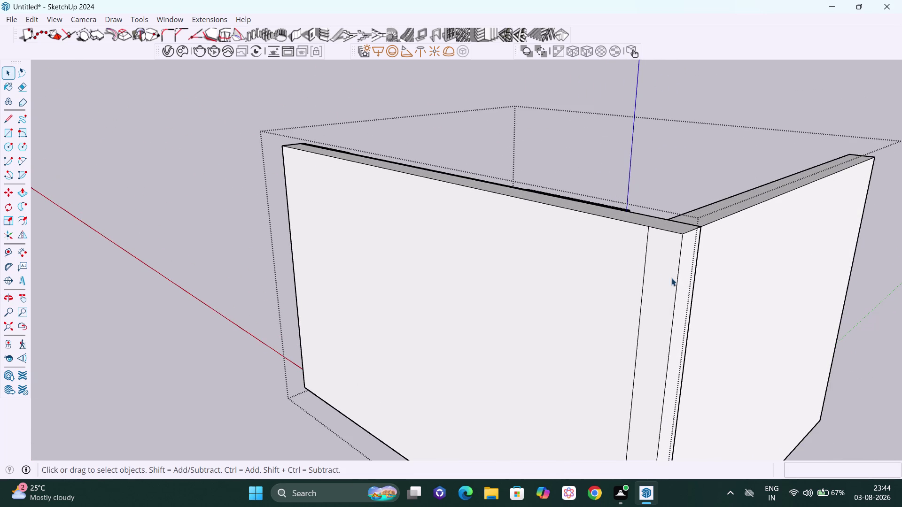
click(645, 257)
key(Delete)
scroll(down, 3)
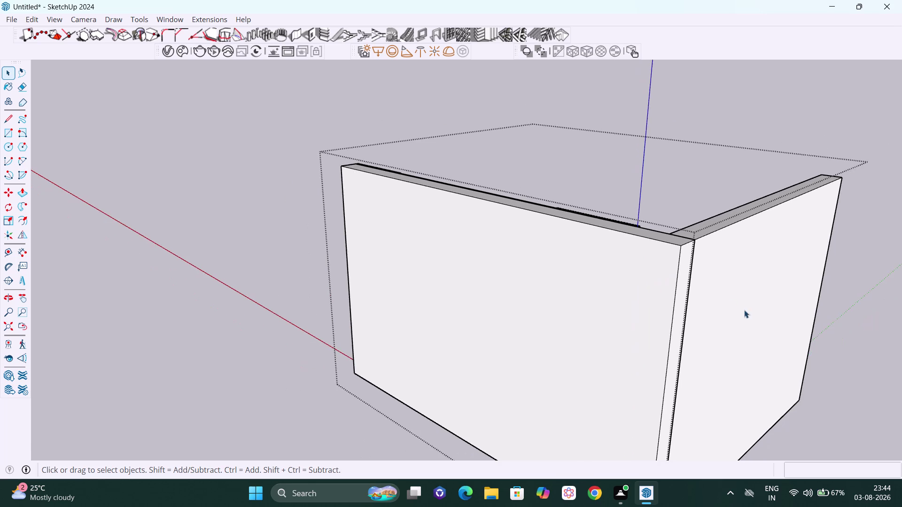
middle_drag(743, 310, 594, 293)
scroll(down, 3)
middle_drag(632, 311, 580, 309)
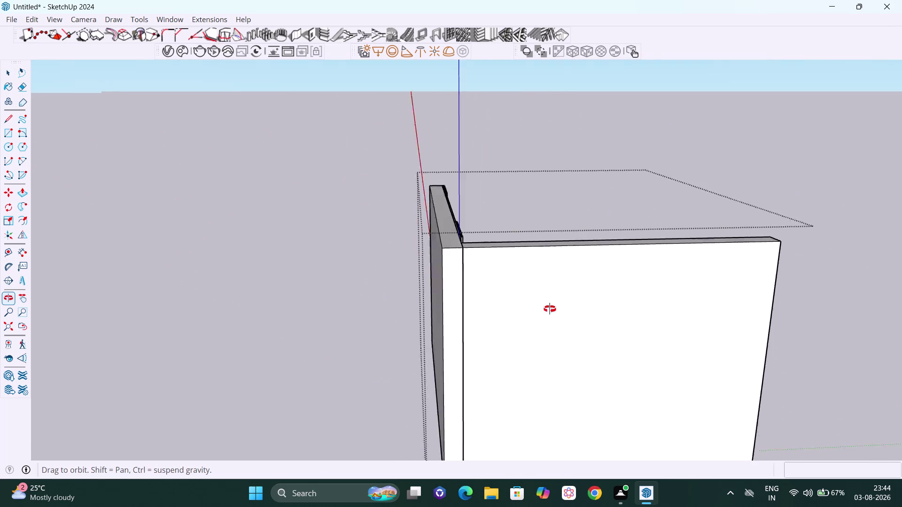
middle_drag(580, 309, 401, 307)
scroll(down, 3)
middle_drag(474, 315, 277, 303)
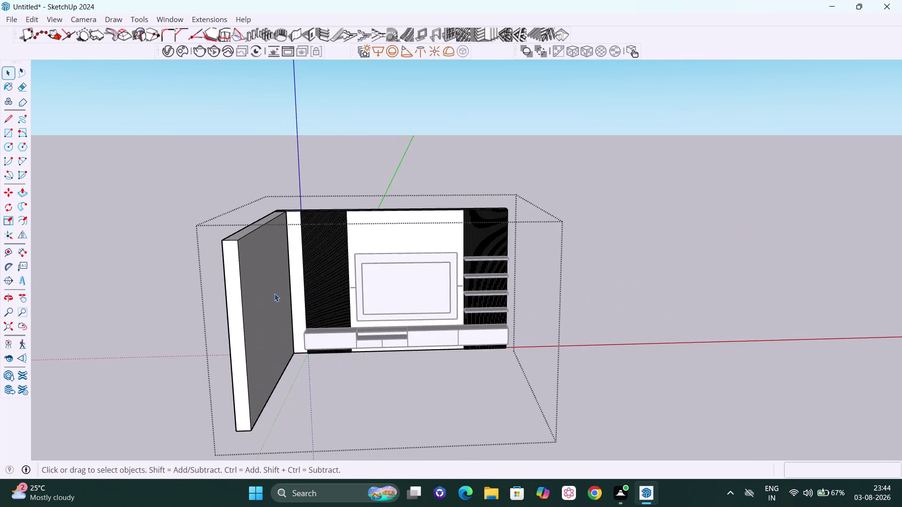
scroll(down, 3)
middle_drag(340, 327, 282, 323)
drag(586, 293, 580, 289)
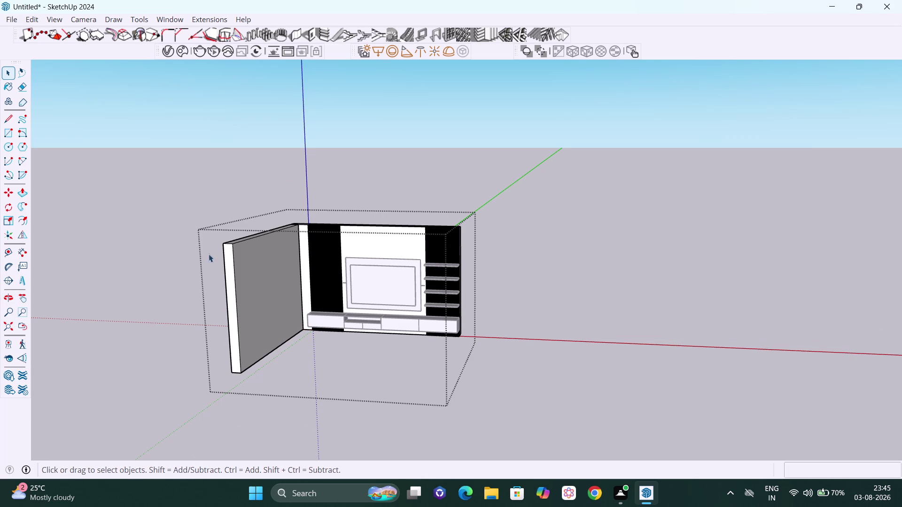
click(227, 260)
middle_drag(254, 224, 222, 250)
click(409, 151)
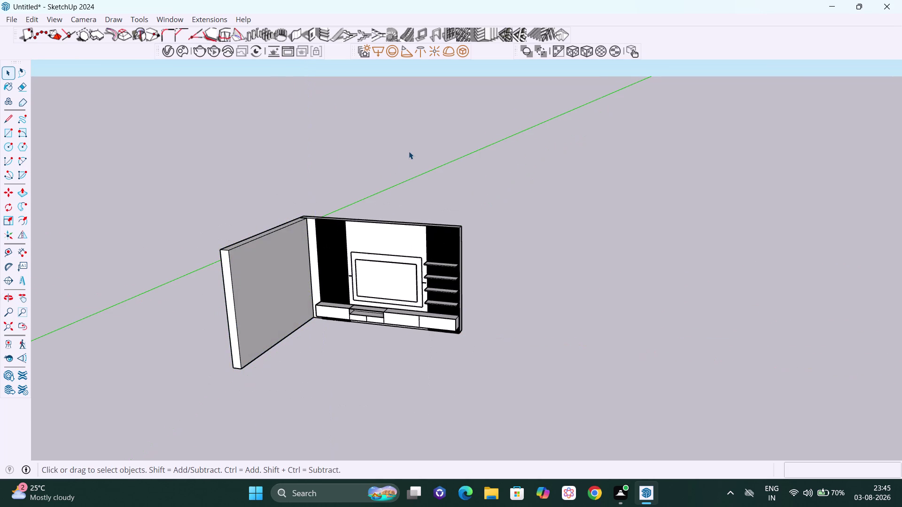
click(409, 151)
click(269, 235)
scroll(up, 3)
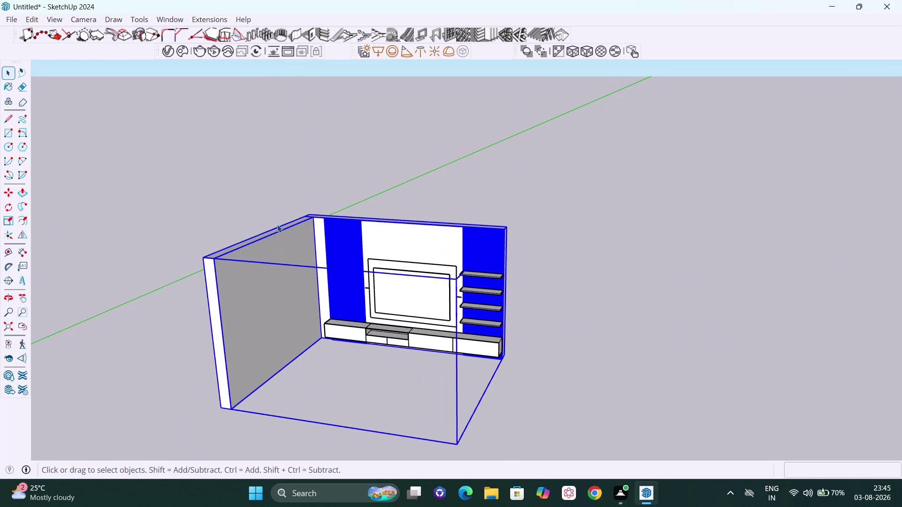
middle_drag(275, 232, 274, 268)
double_click(271, 273)
click(266, 265)
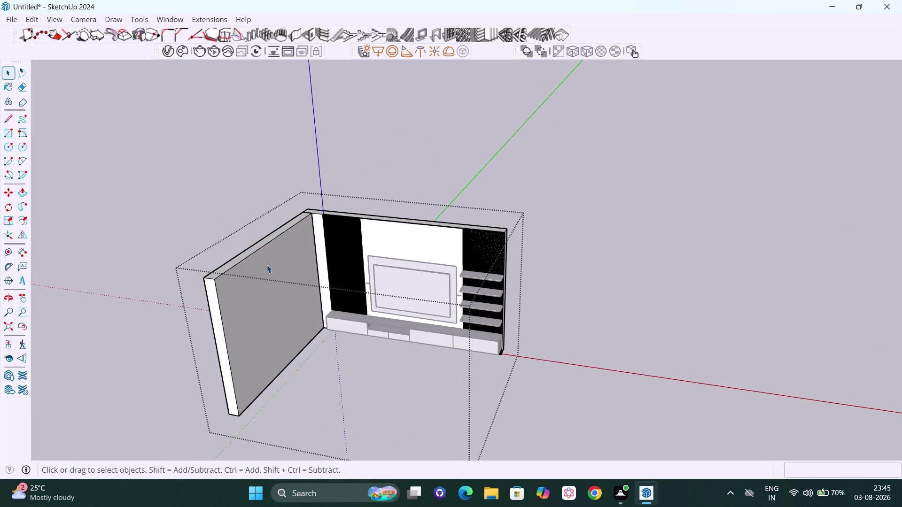
click(417, 174)
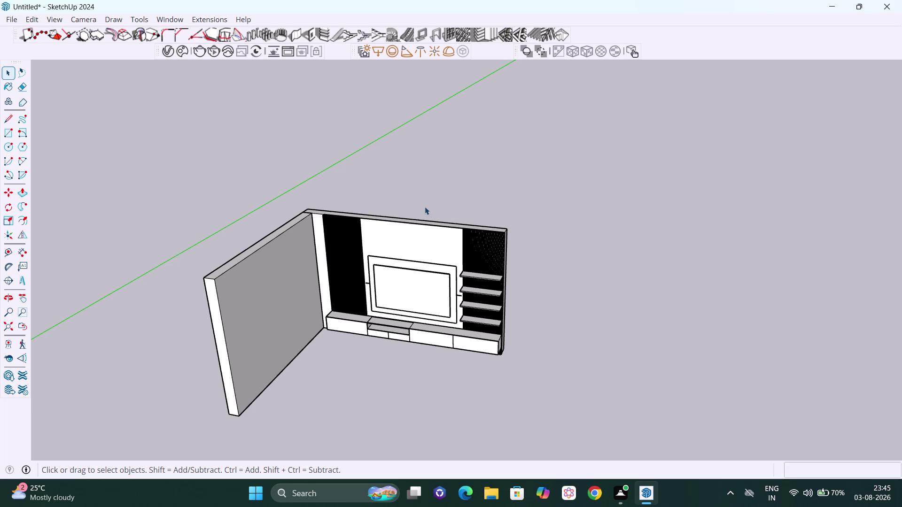
scroll(down, 3)
scroll(down, 3)
middle_drag(506, 364, 534, 371)
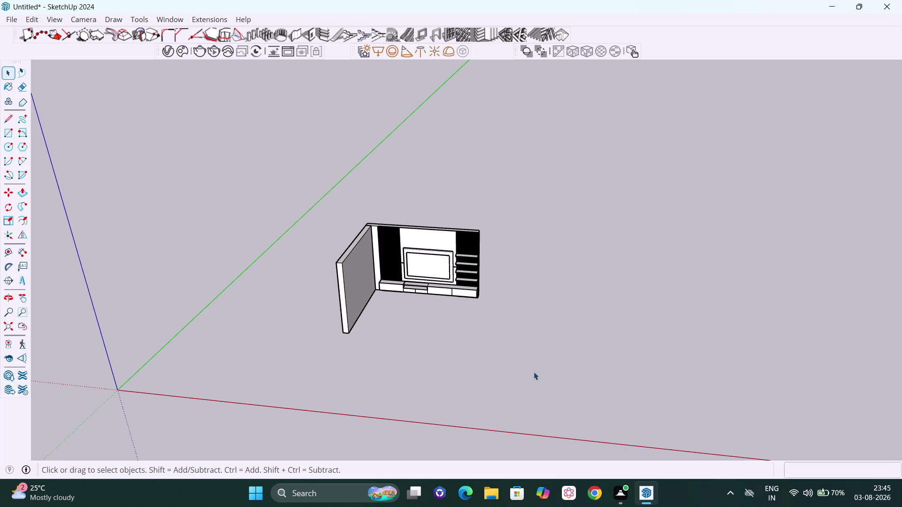
scroll(down, 3)
middle_drag(582, 270, 566, 273)
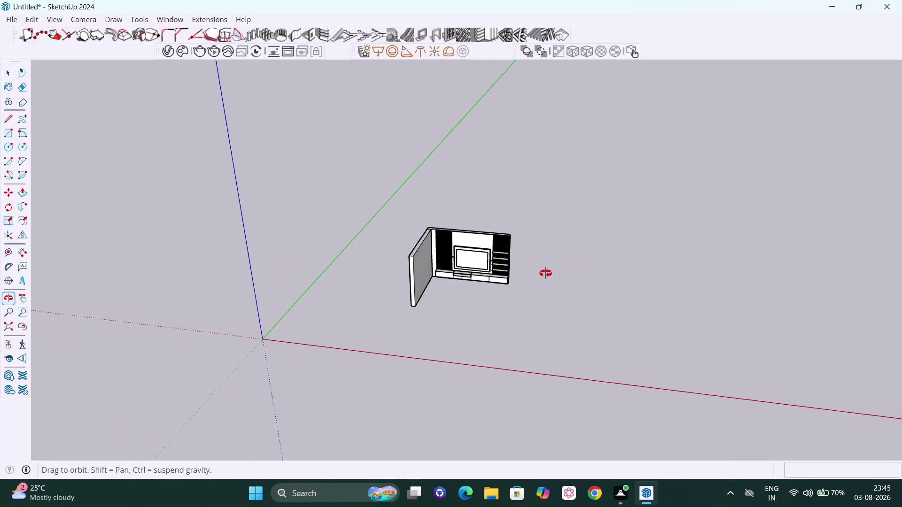
middle_drag(566, 274, 352, 266)
scroll(up, 3)
middle_drag(477, 272, 448, 328)
scroll(up, 3)
scroll(up, 3)
middle_drag(412, 227, 436, 262)
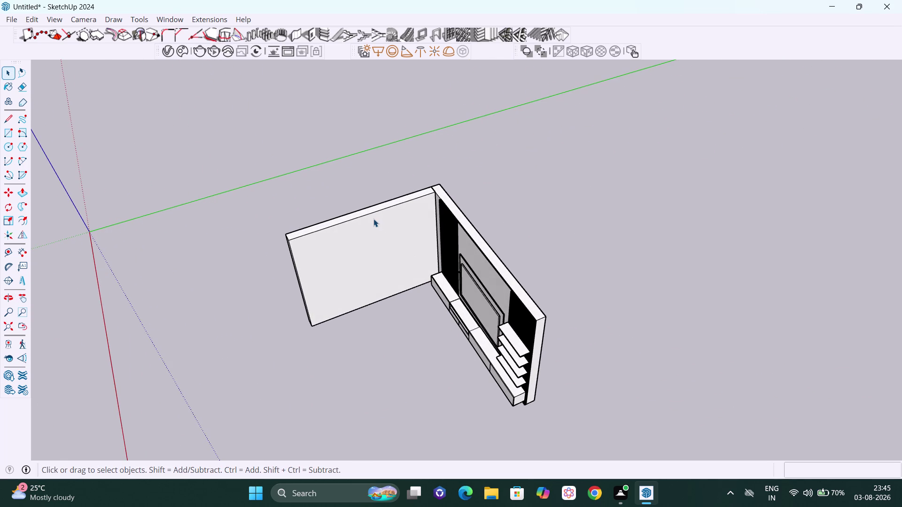
Enter the unit group and select the side wall.
click(373, 219)
click(373, 219)
double_click(374, 219)
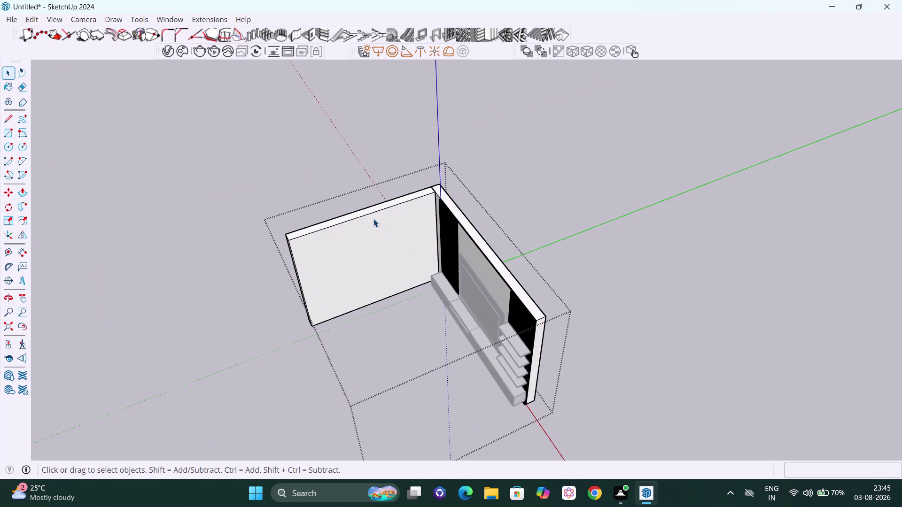
click(373, 219)
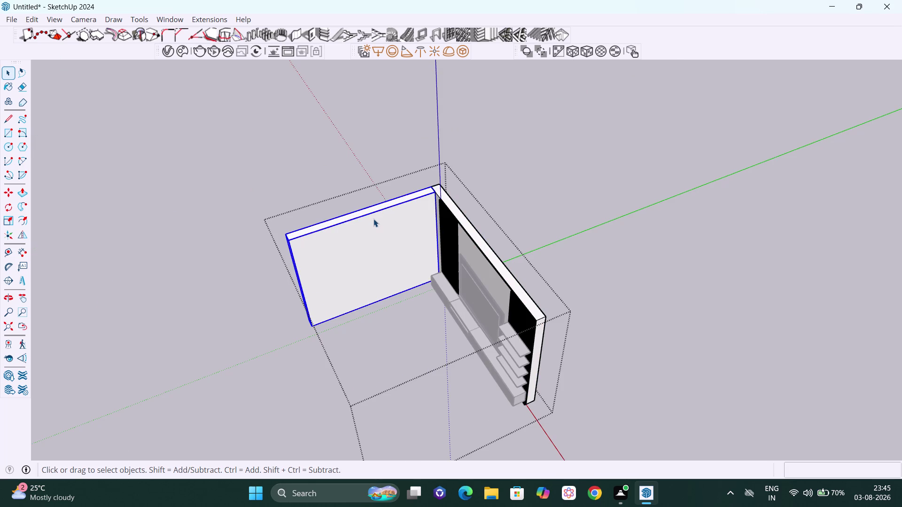
middle_drag(373, 219, 382, 226)
scroll(up, 3)
middle_drag(388, 216, 400, 233)
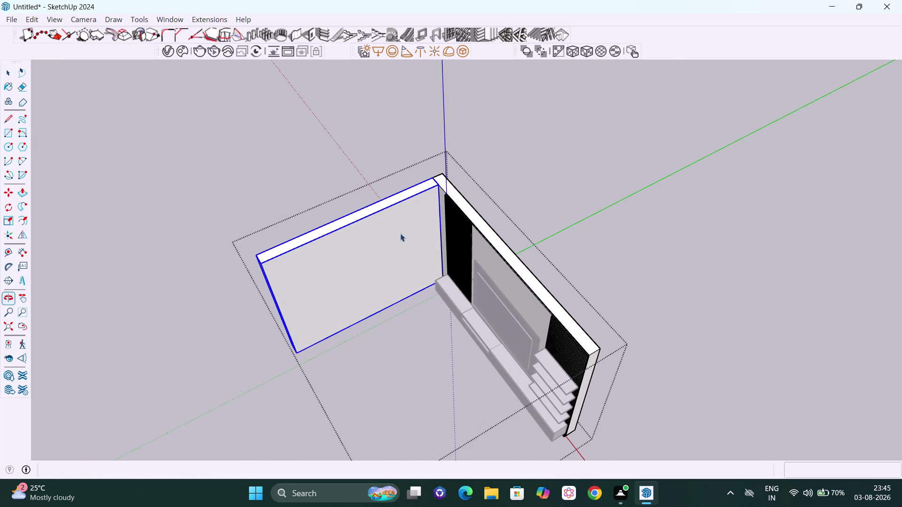
Start moving the side wall from its top corner, locked to one axis.
key(m)
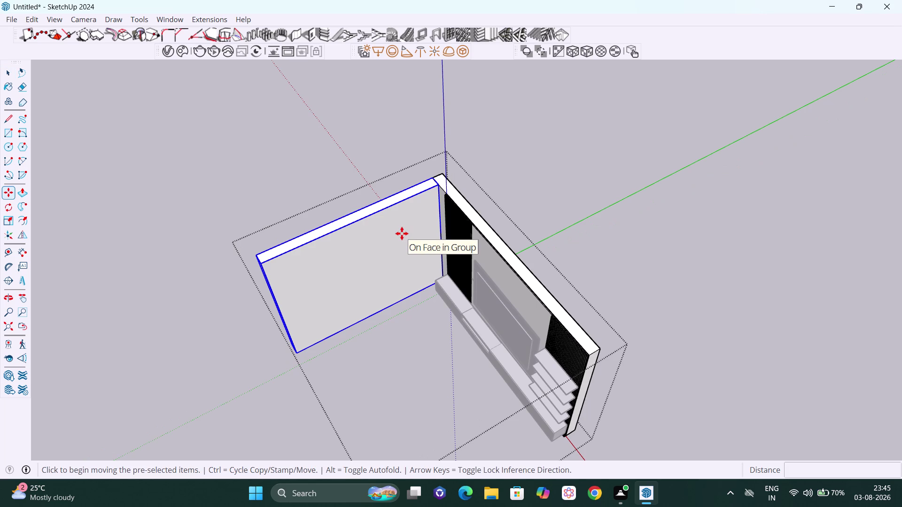
scroll(up, 3)
scroll(up, 3)
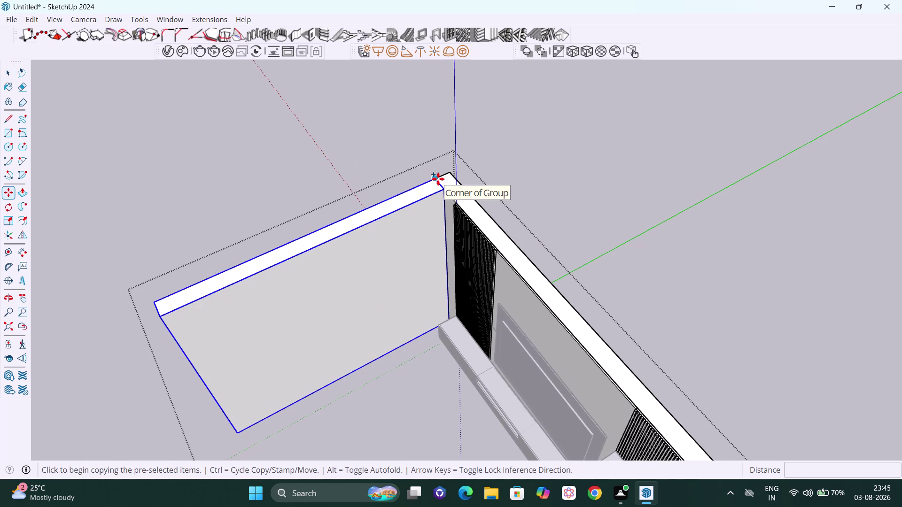
click(438, 178)
key(Left)
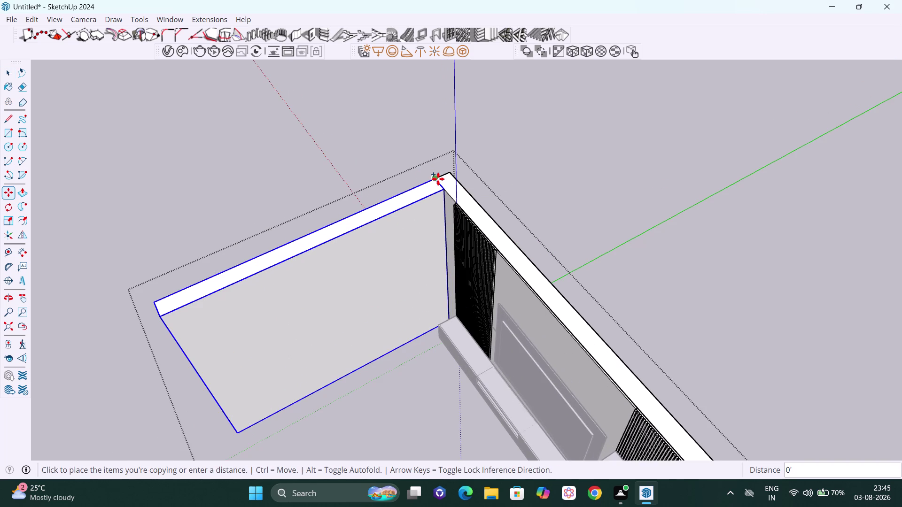
key(Right)
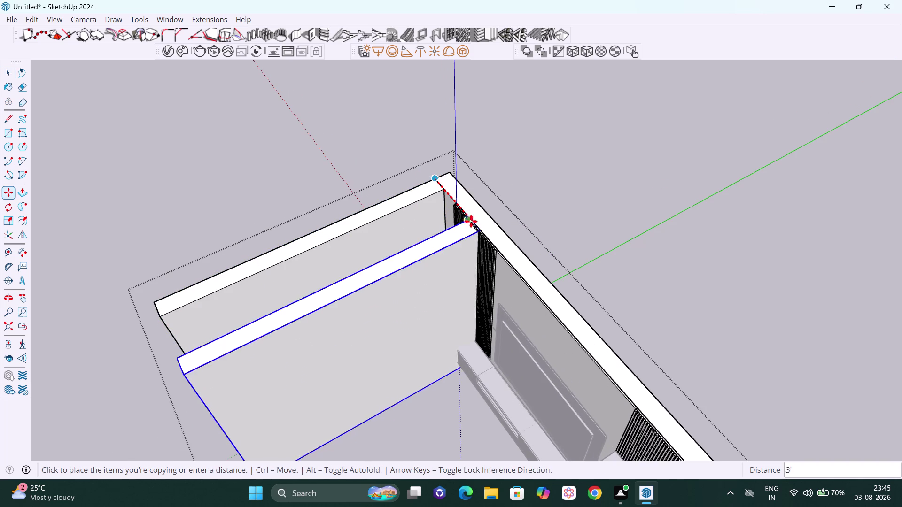
Place a copy of the side wall at the unit's far end, about 16' away.
key(h)
drag(529, 298, 475, 181)
scroll(down, 3)
drag(496, 292, 471, 218)
middle_drag(552, 270, 520, 265)
scroll(up, 3)
middle_drag(570, 274, 584, 293)
scroll(up, 3)
middle_drag(590, 250, 639, 290)
scroll(up, 3)
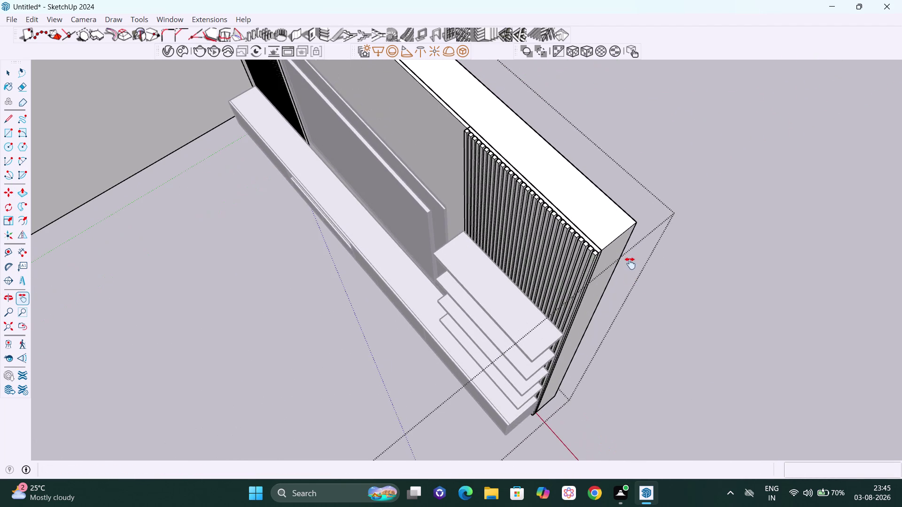
key(Escape)
scroll(up, 3)
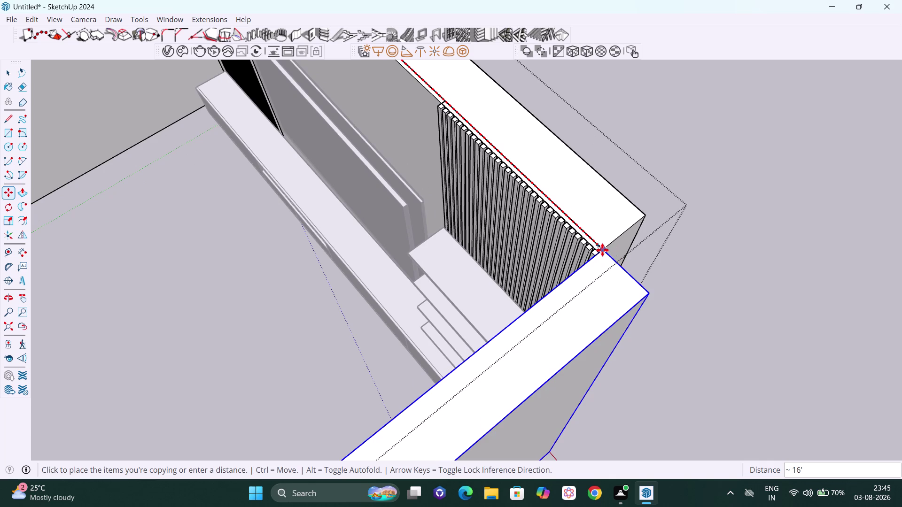
click(602, 250)
key(space)
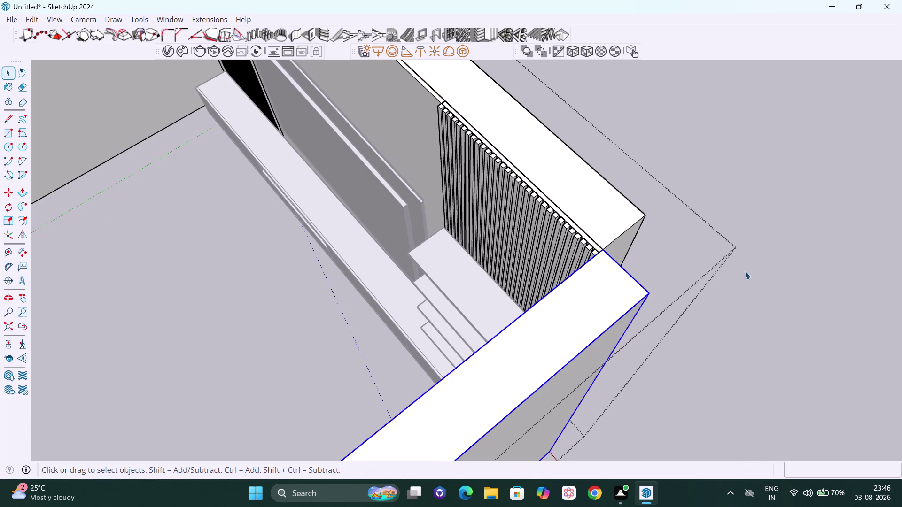
Orbit outside the walls, enter the side wall group and select its narrow end face.
click(749, 276)
scroll(down, 3)
scroll(down, 3)
middle_drag(741, 315, 639, 249)
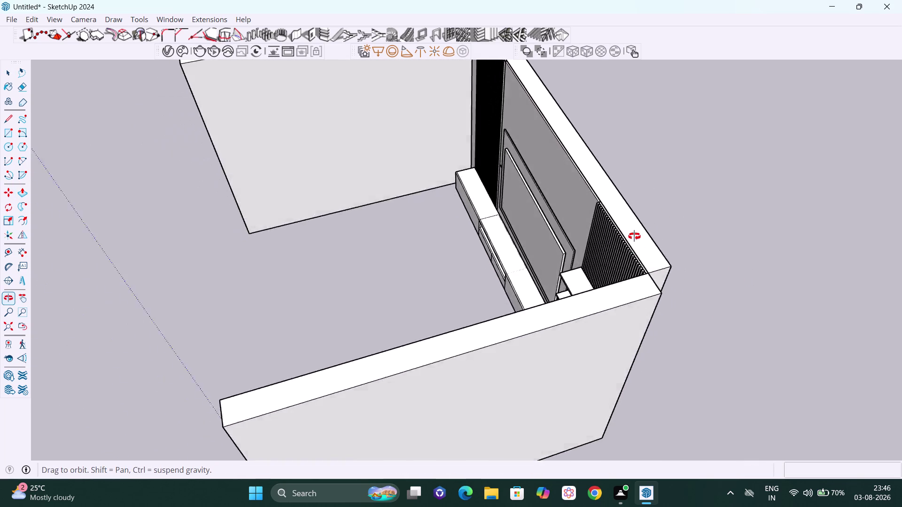
middle_drag(639, 249, 630, 225)
scroll(down, 3)
middle_drag(669, 347, 541, 293)
scroll(up, 3)
click(586, 302)
click(588, 301)
click(588, 302)
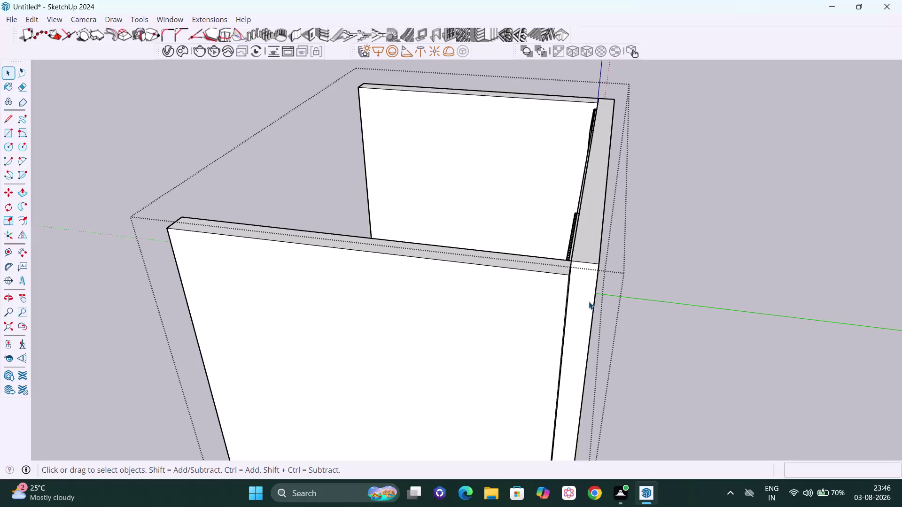
double_click(583, 299)
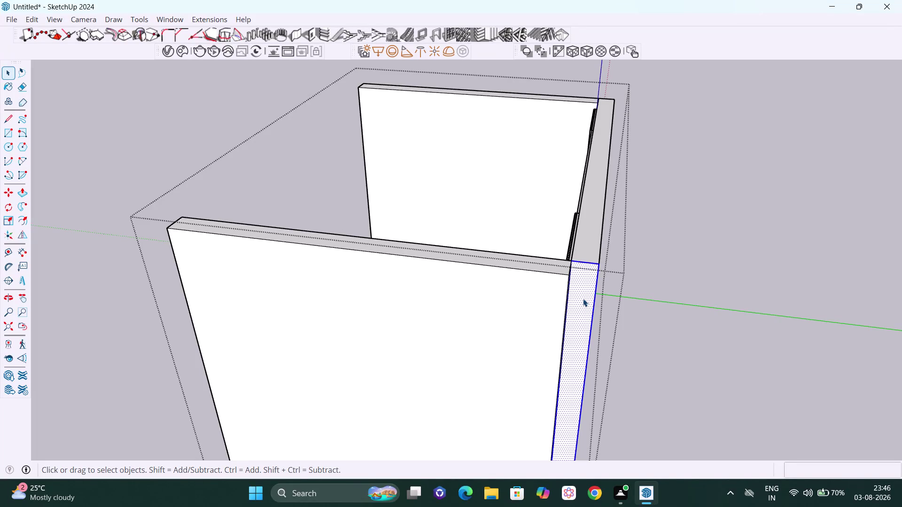
Push/Pull the end face out about 1' and orbit to check the extended wall.
key(p)
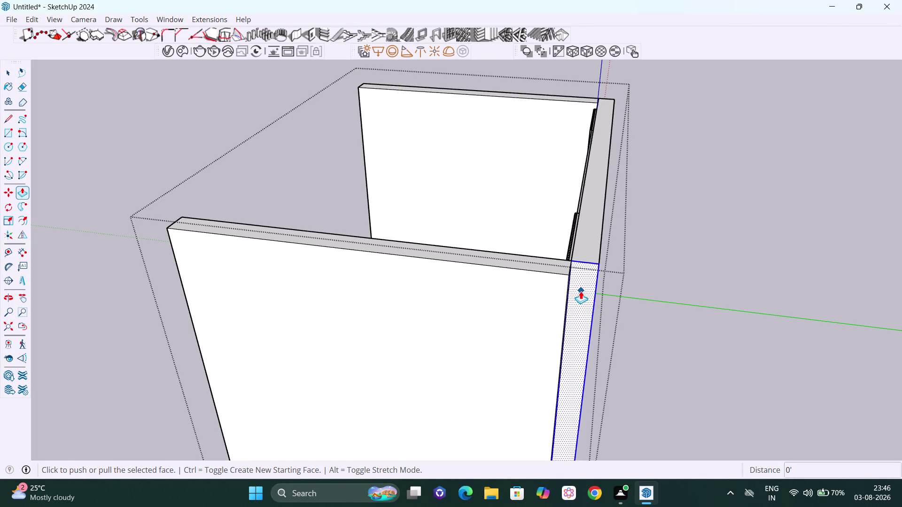
click(580, 291)
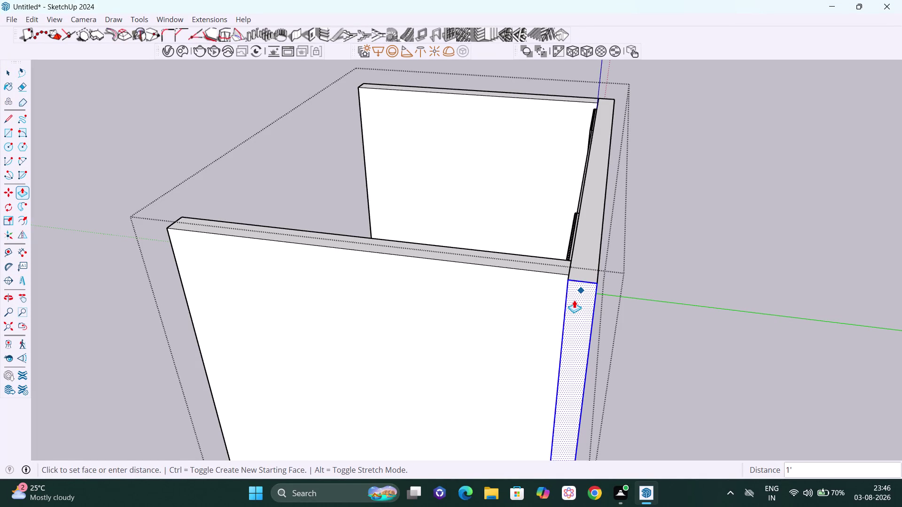
click(558, 303)
scroll(down, 3)
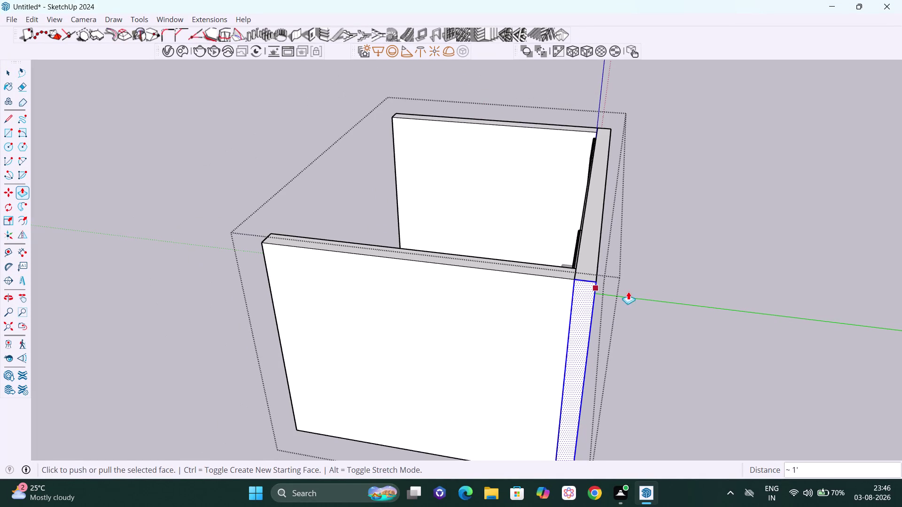
key(space)
click(671, 293)
scroll(down, 3)
middle_drag(665, 308, 619, 295)
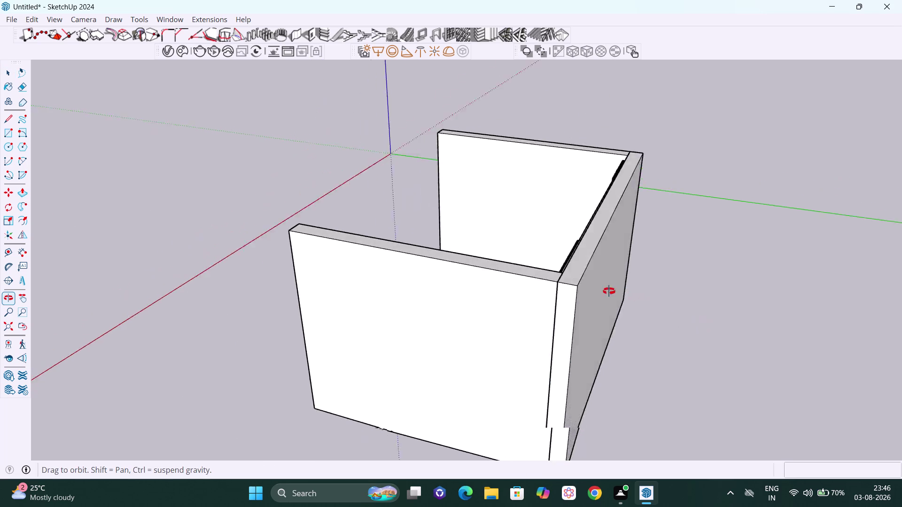
middle_drag(620, 295, 627, 291)
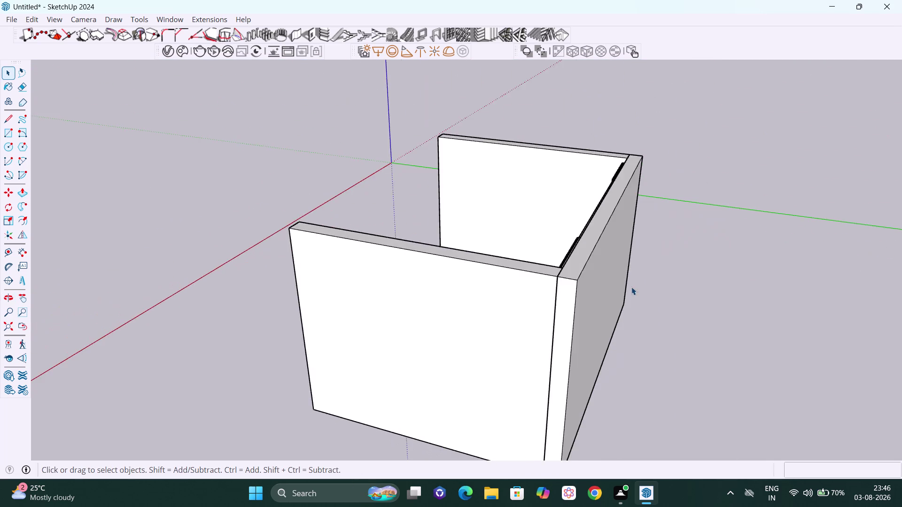
scroll(down, 3)
scroll(down, 3)
middle_drag(529, 274, 901, 289)
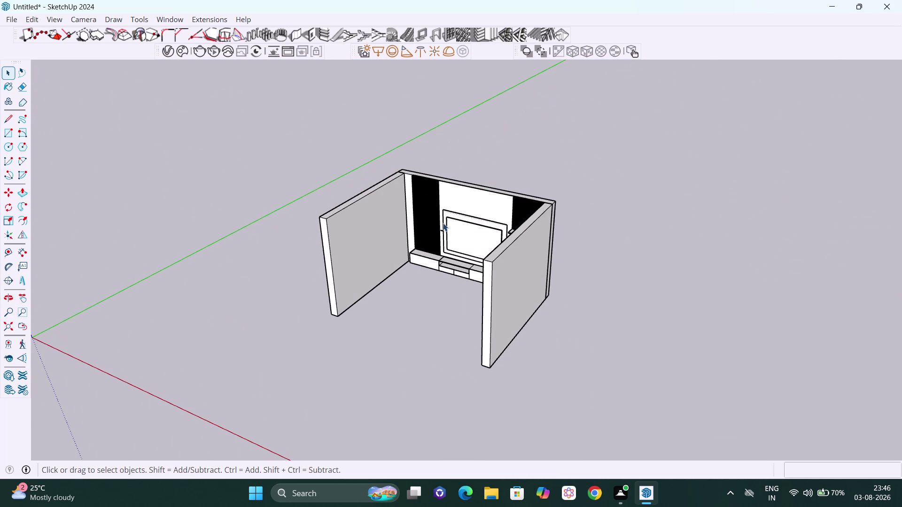
middle_drag(415, 235, 592, 208)
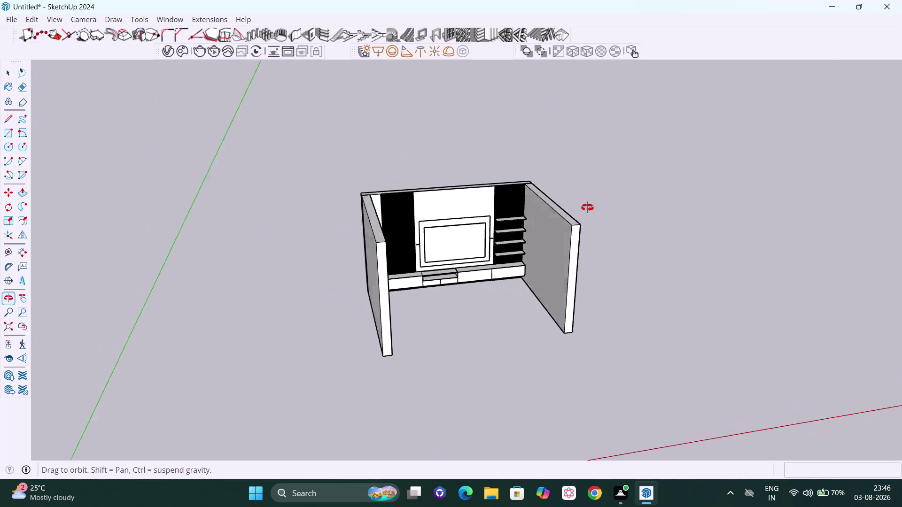
middle_drag(592, 208, 546, 222)
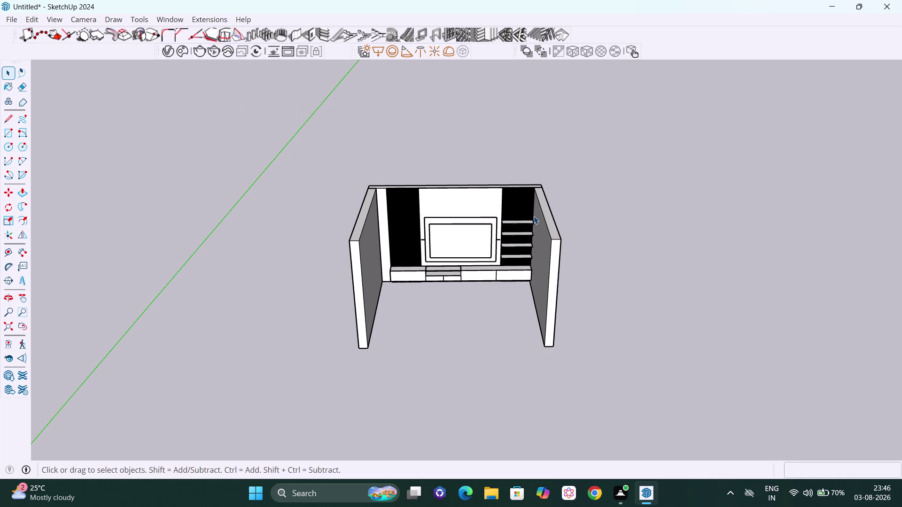
scroll(down, 3)
scroll(up, 3)
scroll(up, 3)
scroll(up, 3)
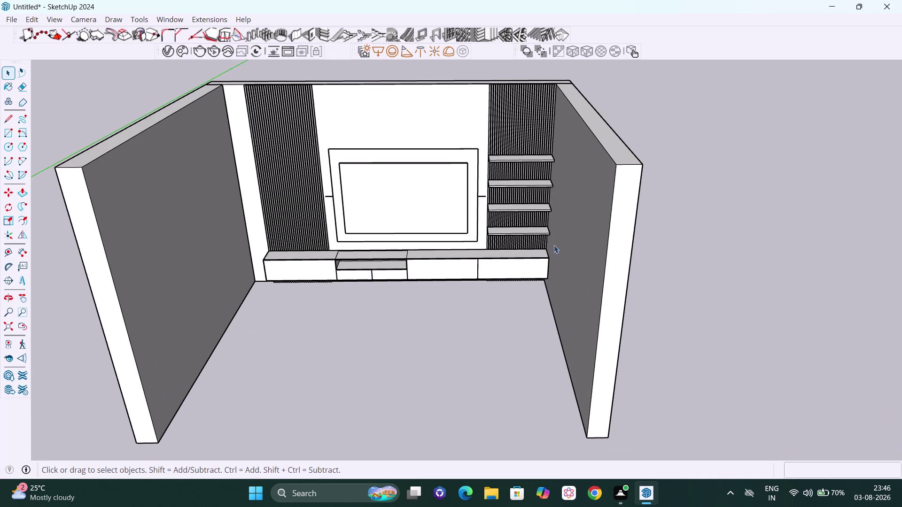
middle_drag(548, 262, 586, 116)
scroll(up, 3)
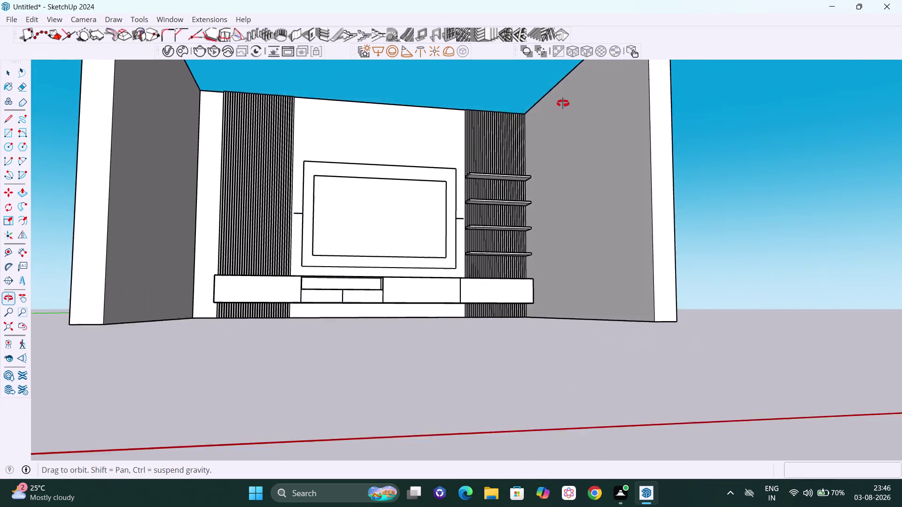
middle_drag(585, 116, 514, 30)
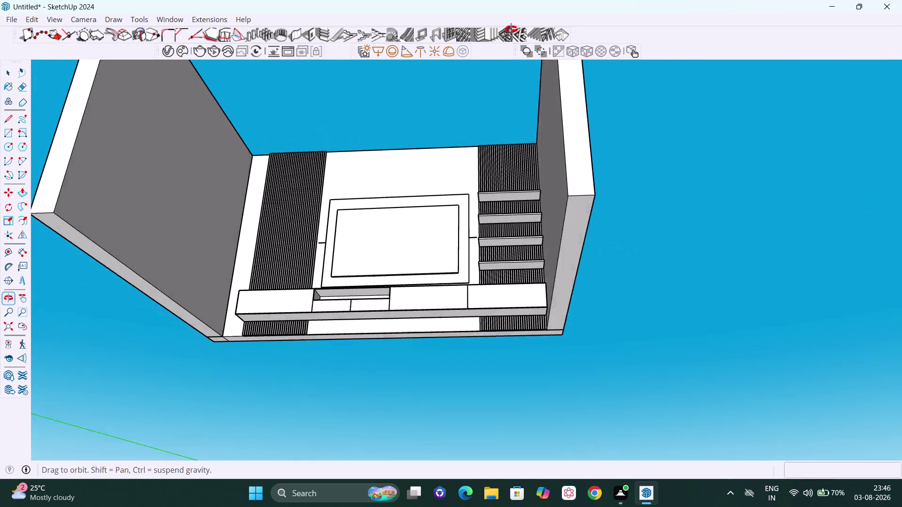
middle_drag(515, 30, 592, 175)
scroll(down, 3)
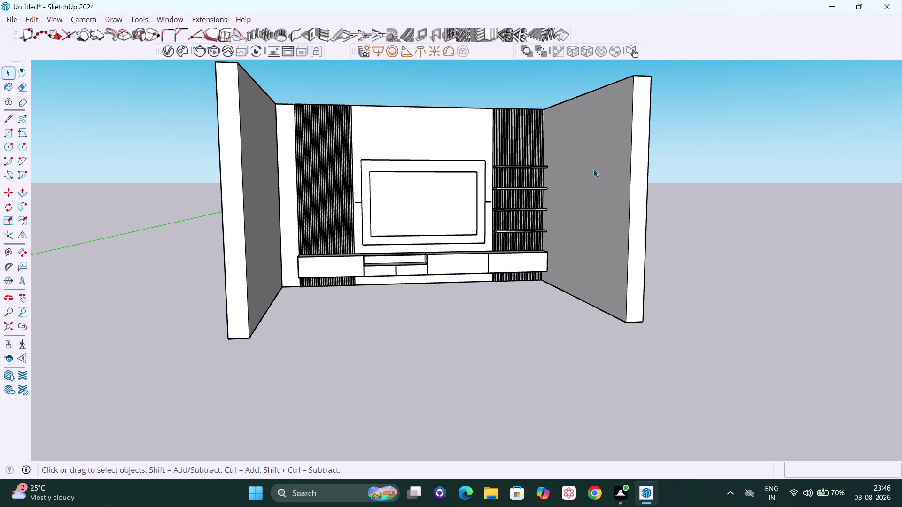
scroll(down, 3)
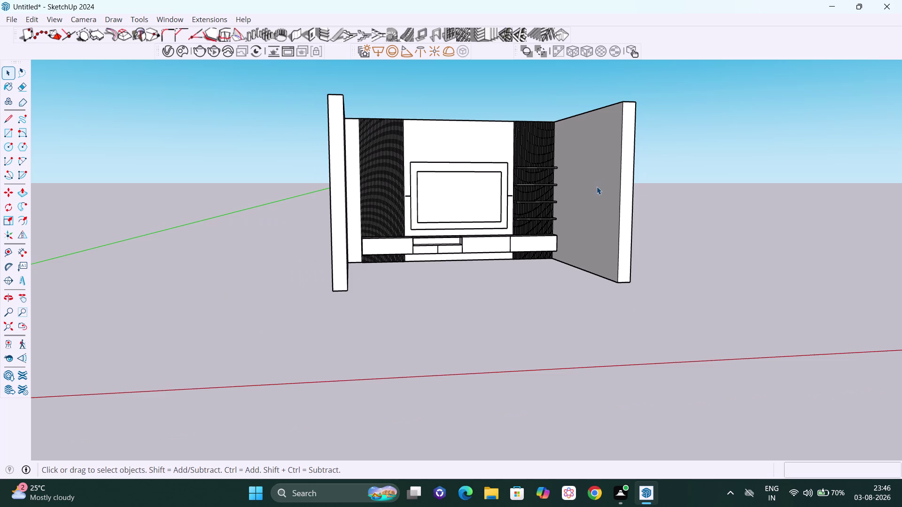
middle_drag(596, 187, 532, 205)
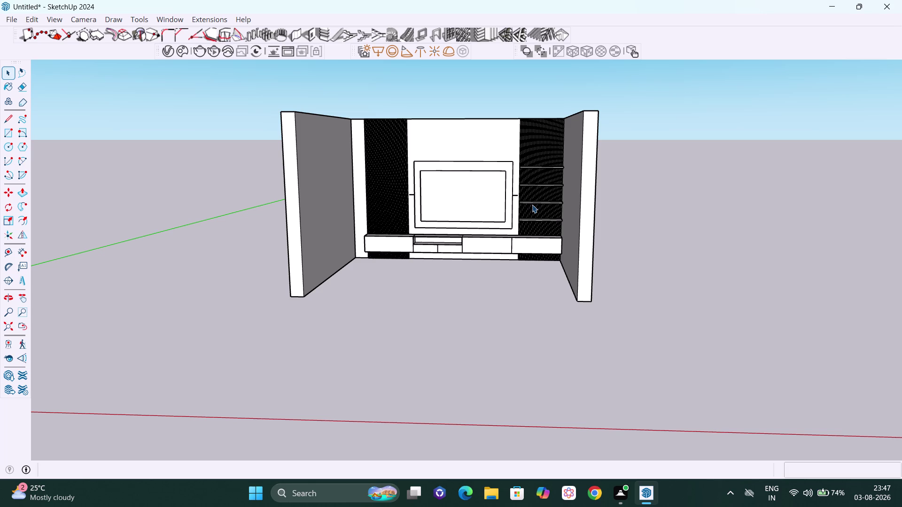
scroll(up, 3)
scroll(up, 3)
scroll(down, 3)
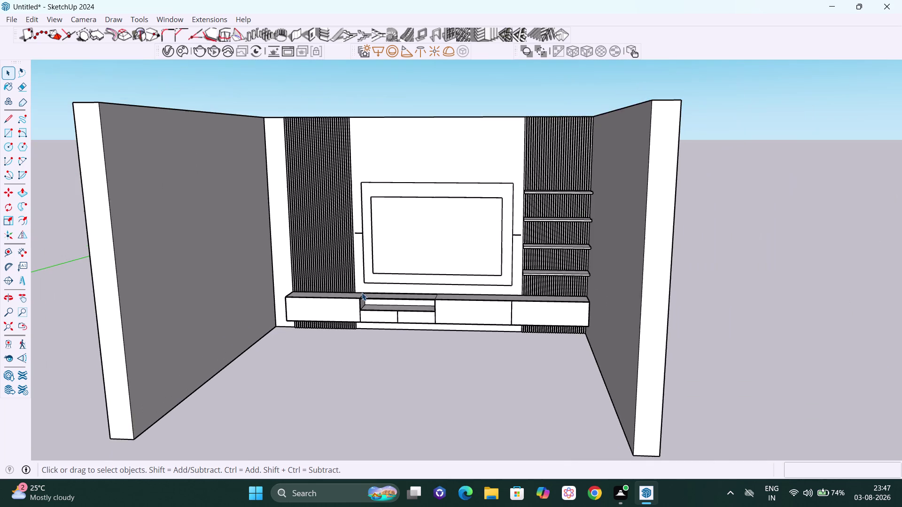